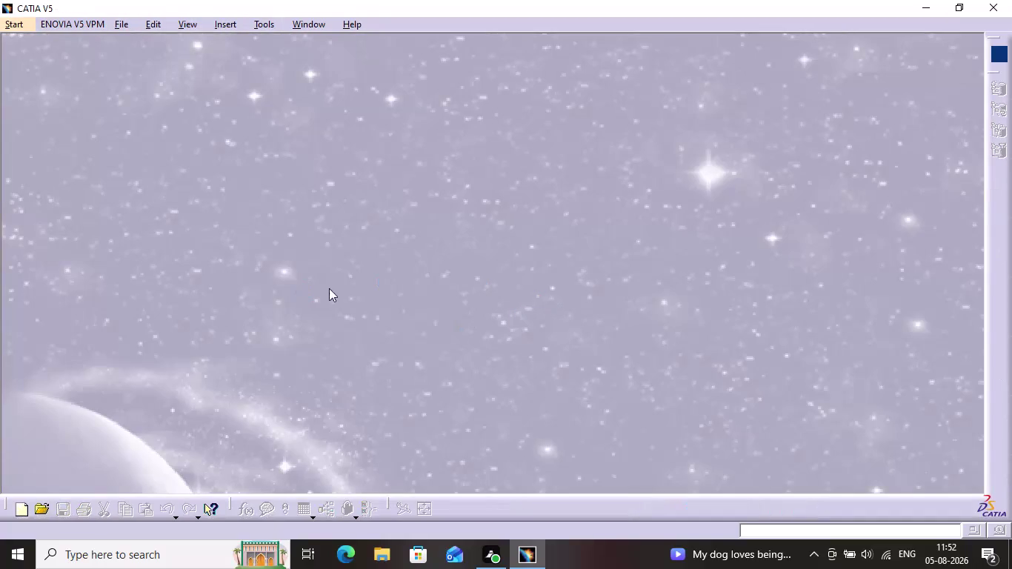
Create a new Part Design document, keeping the default name Part1.
click(13, 18)
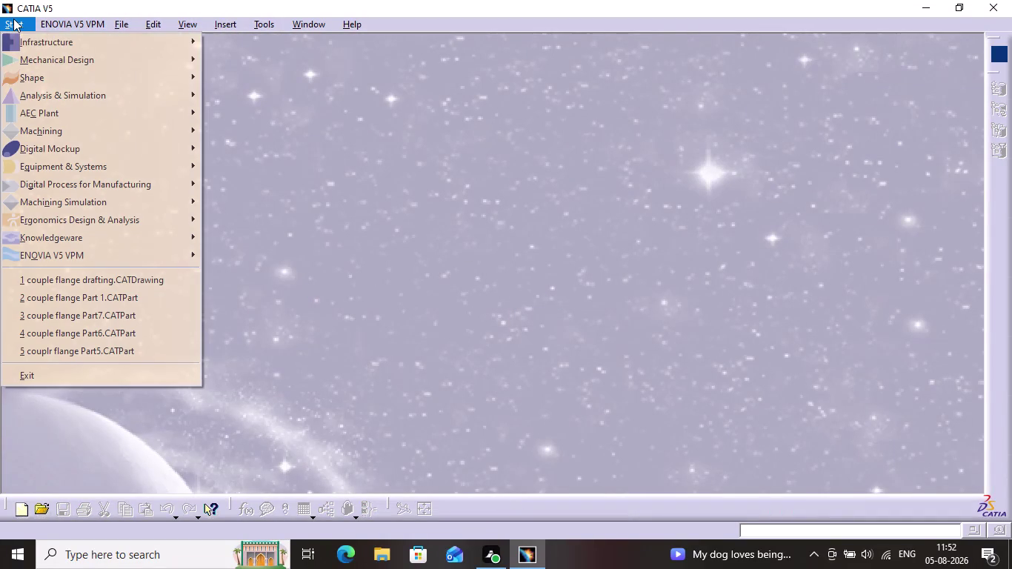
click(57, 59)
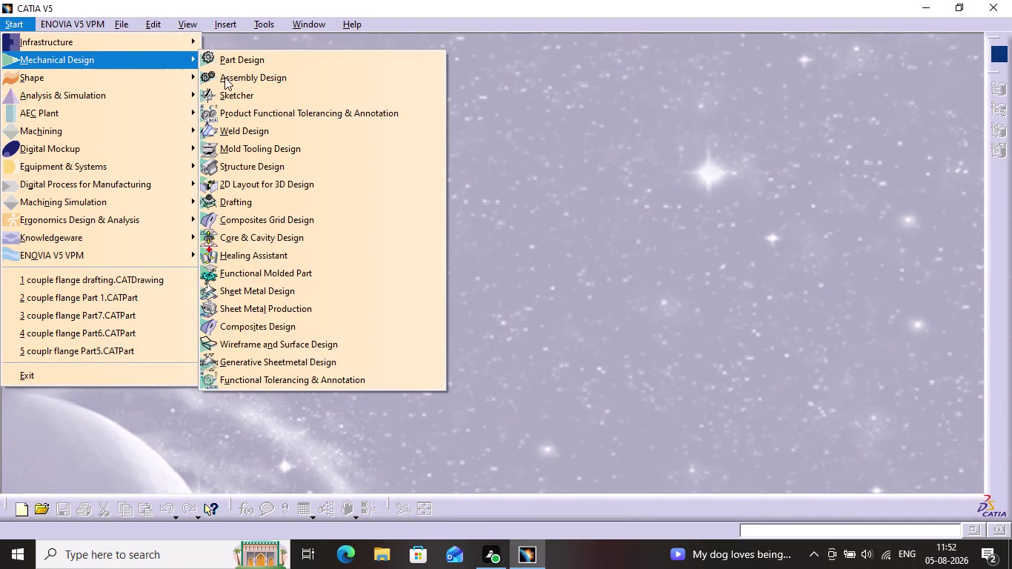
click(235, 64)
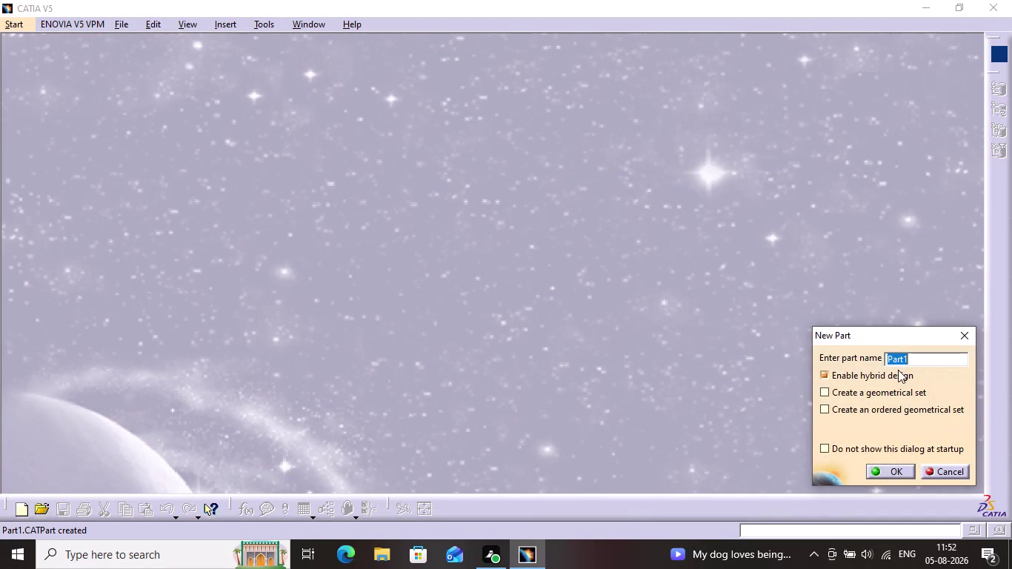
click(875, 469)
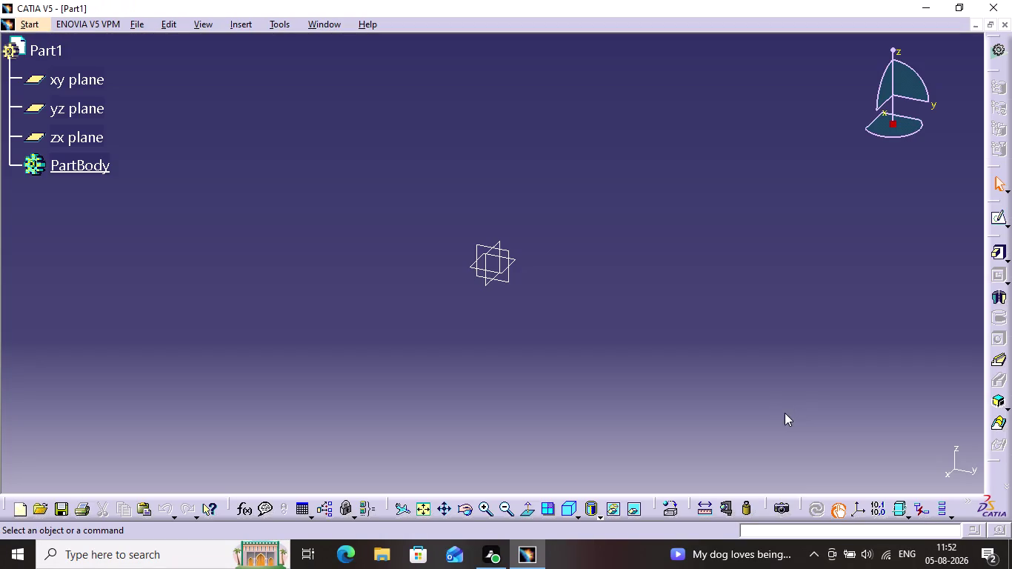
Select the xy plane in the tree and start a sketch on it.
click(54, 77)
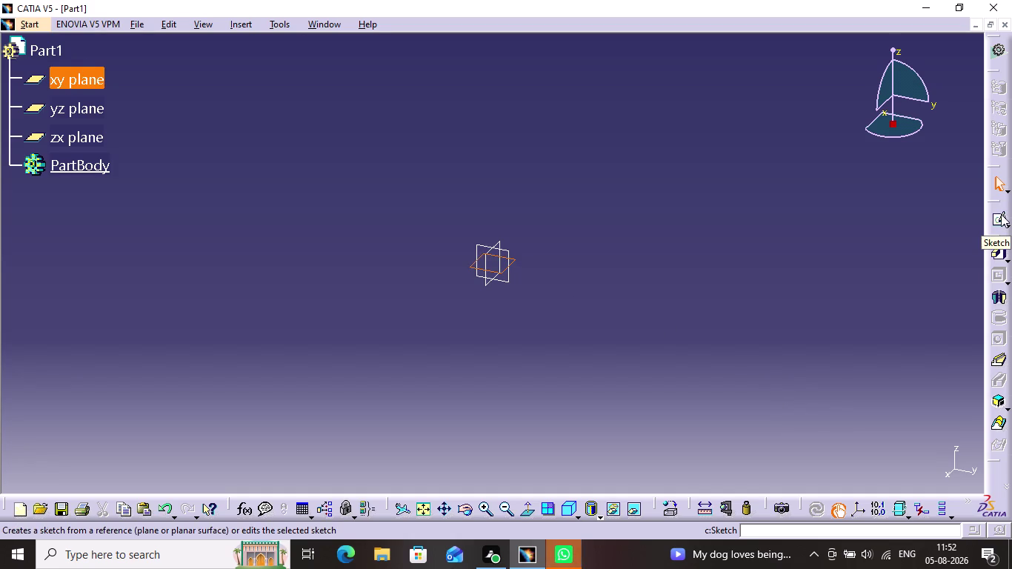
click(1001, 215)
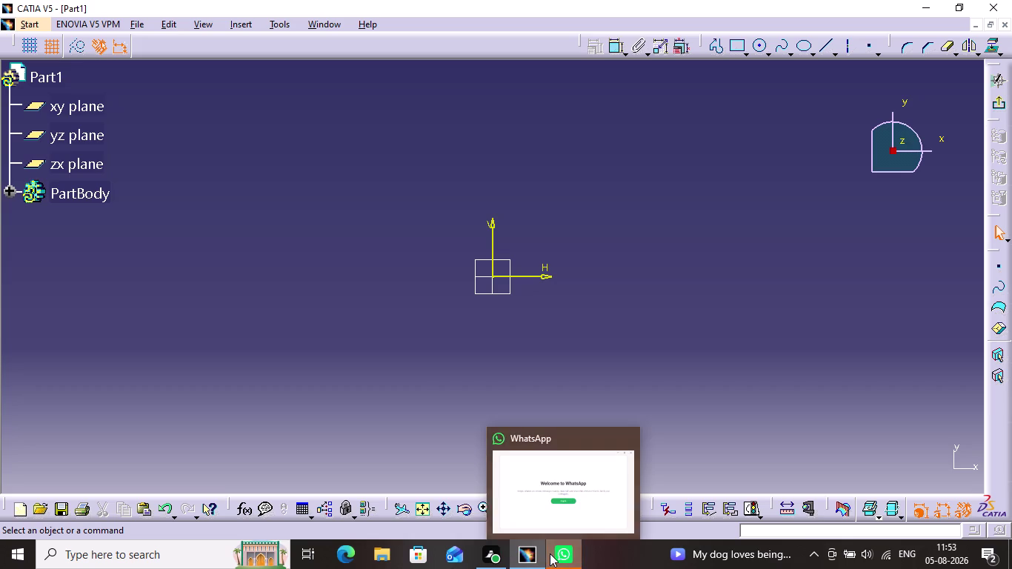
click(634, 431)
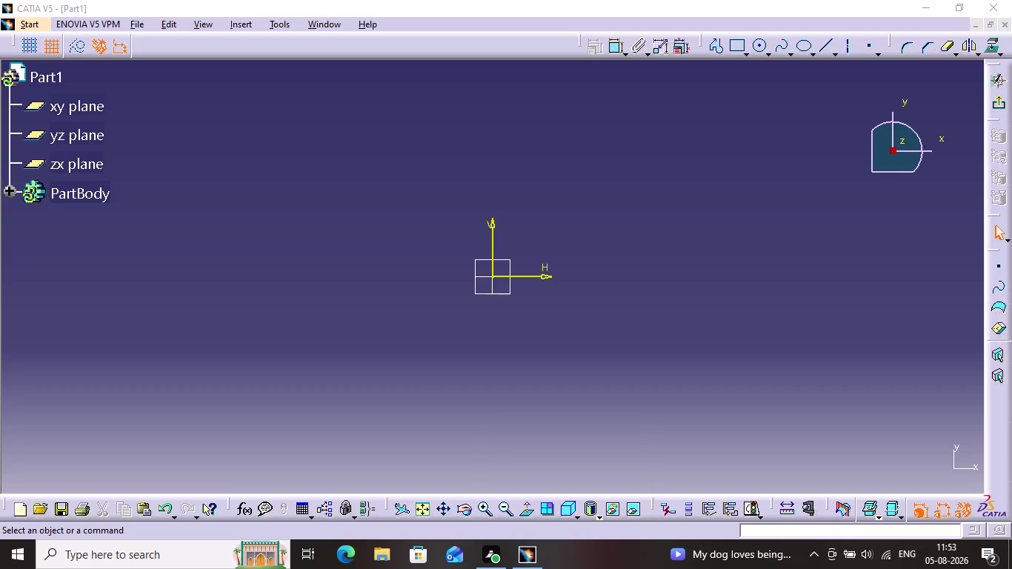
click(745, 57)
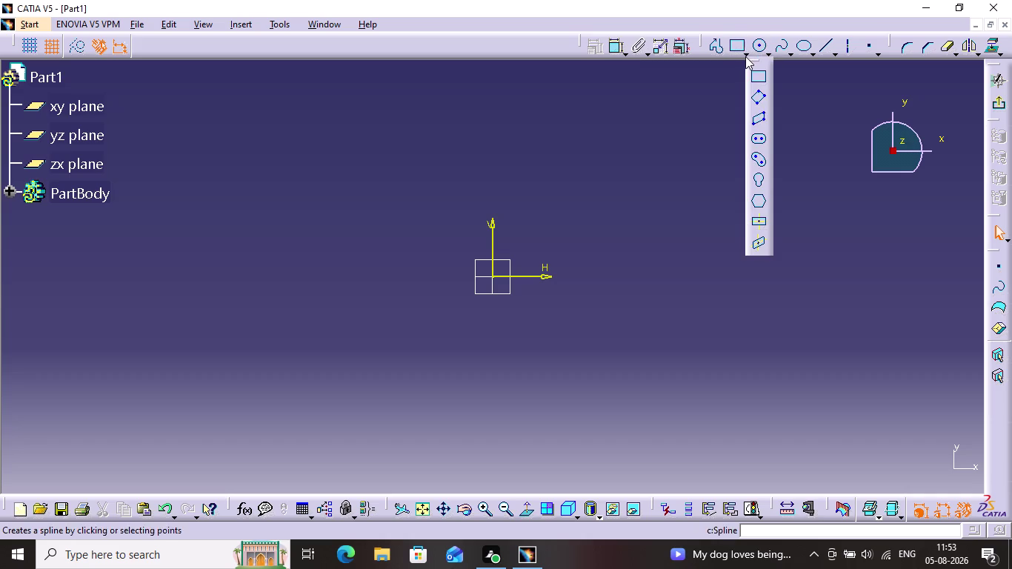
Sketch an elongated hole with both centres on the H axis and a 40 mm radius.
click(763, 142)
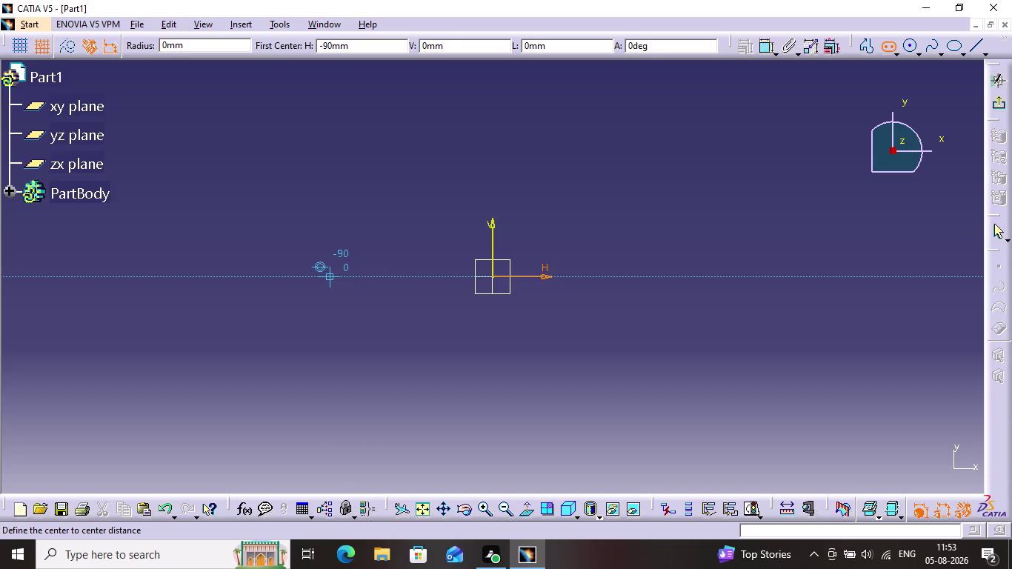
click(356, 275)
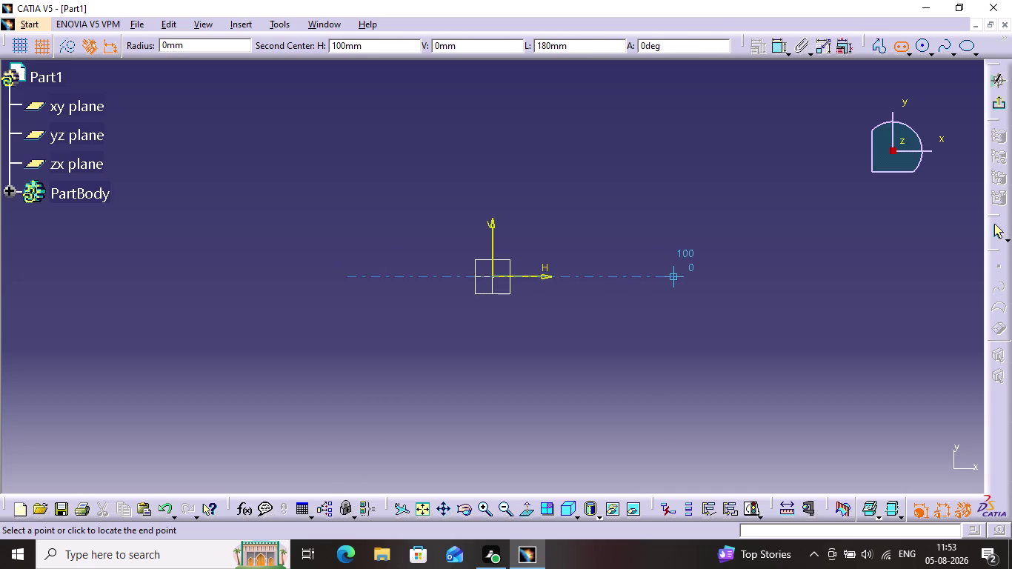
click(664, 271)
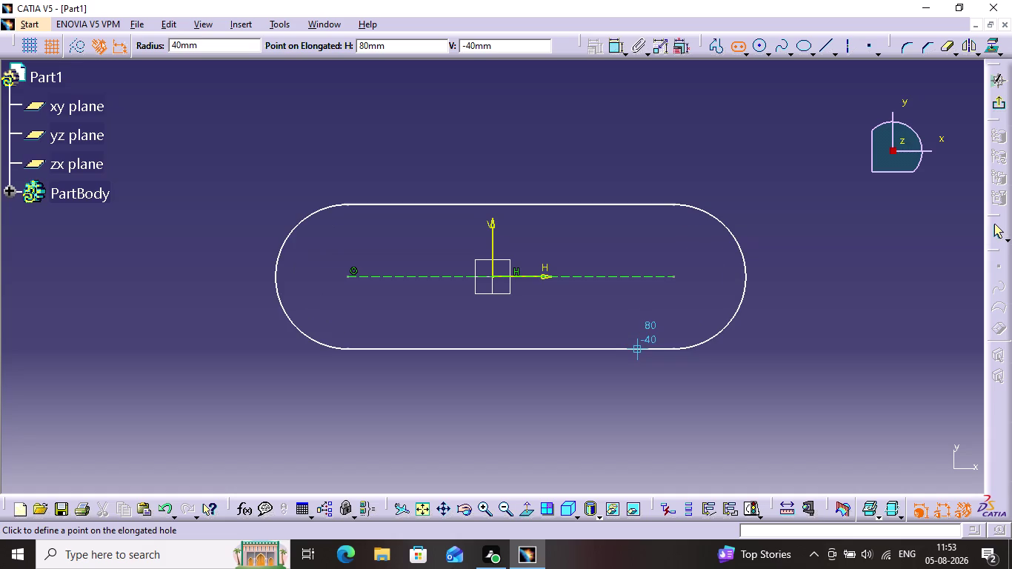
click(641, 341)
click(801, 332)
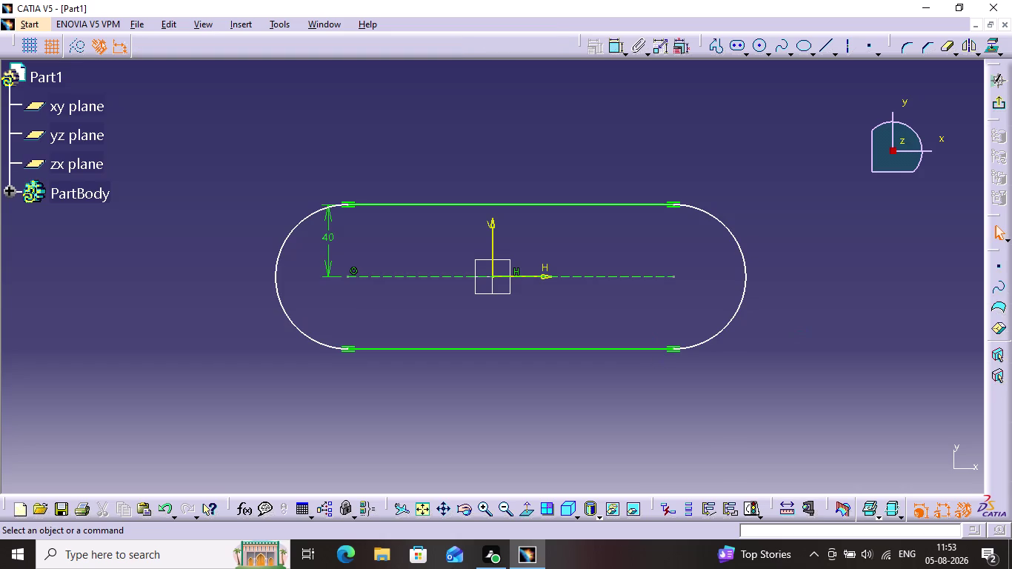
click(685, 299)
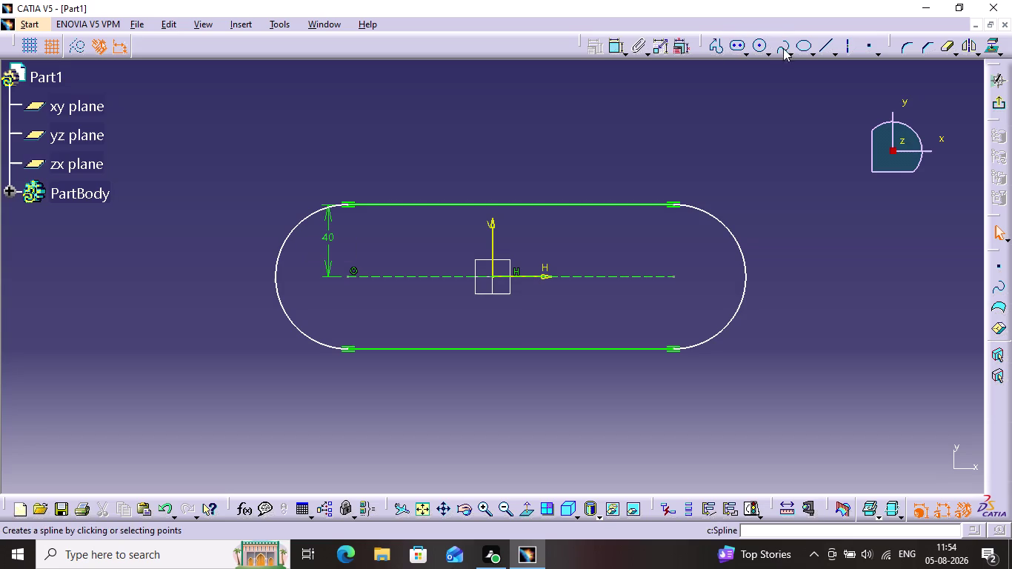
Undo the elongated hole with three Ctrl+Z presses, leaving the sketch empty.
click(744, 51)
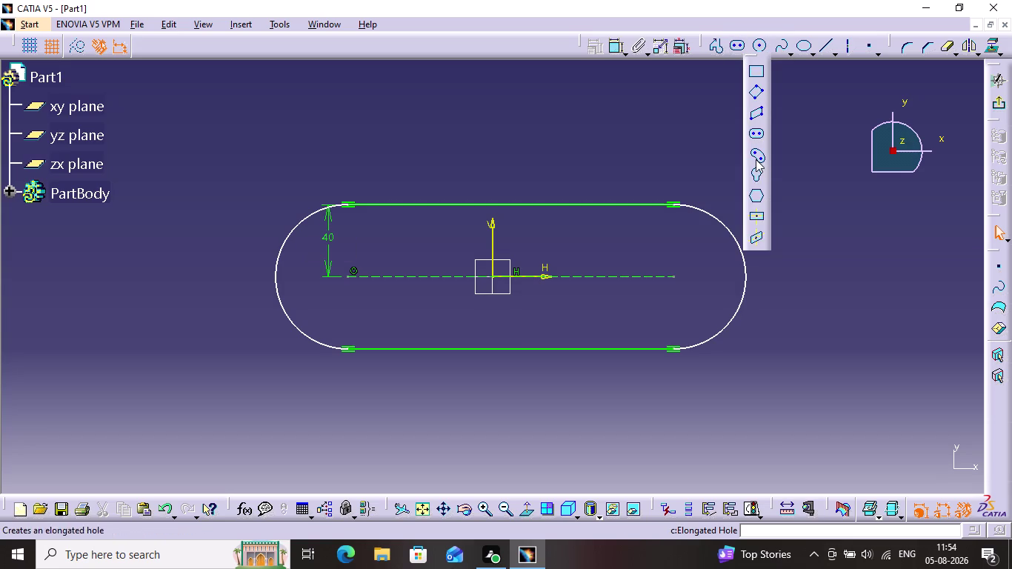
click(832, 161)
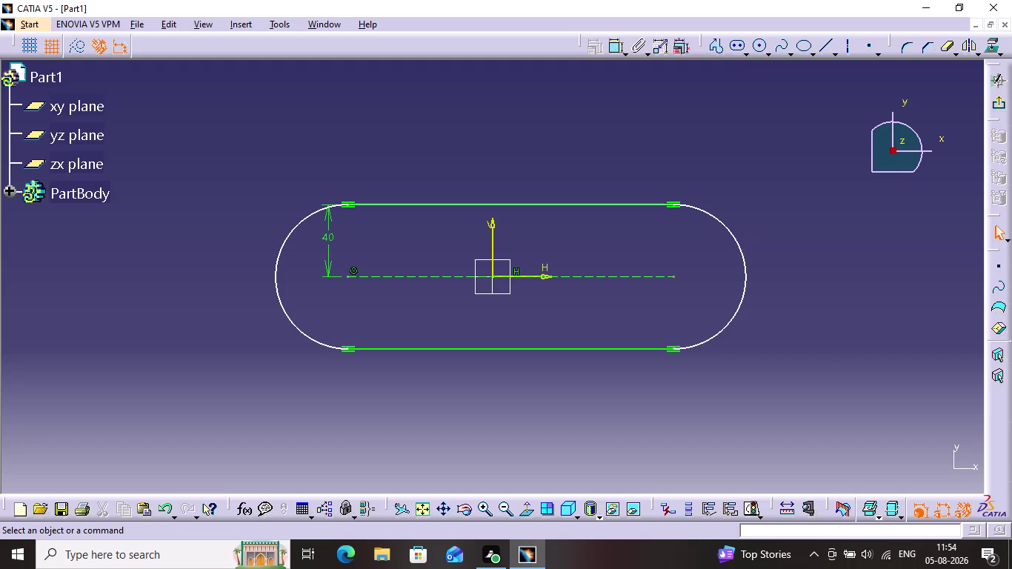
key(ctrl+z)
key(ctrl+z)
key(ctrl+z)
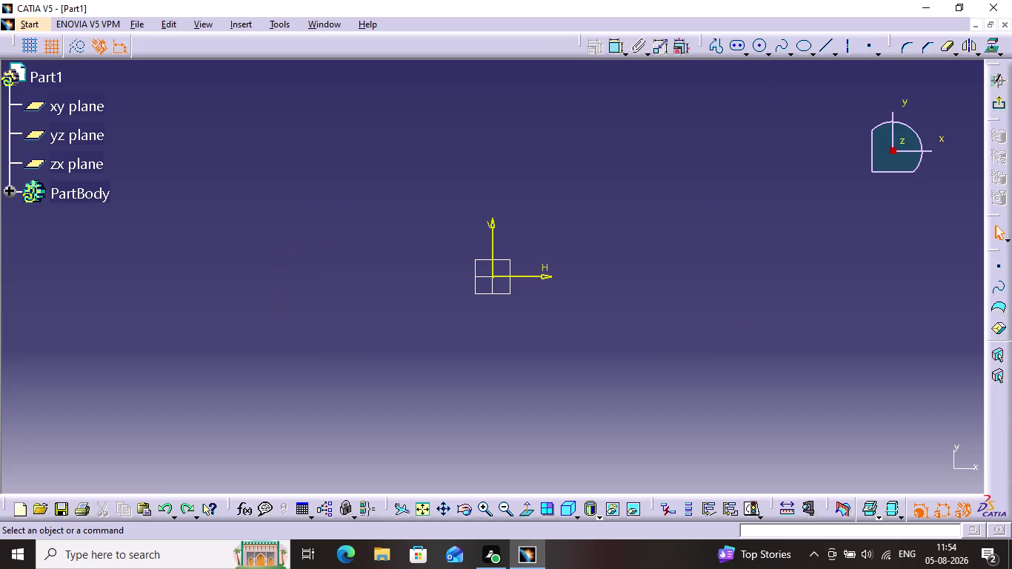
click(715, 40)
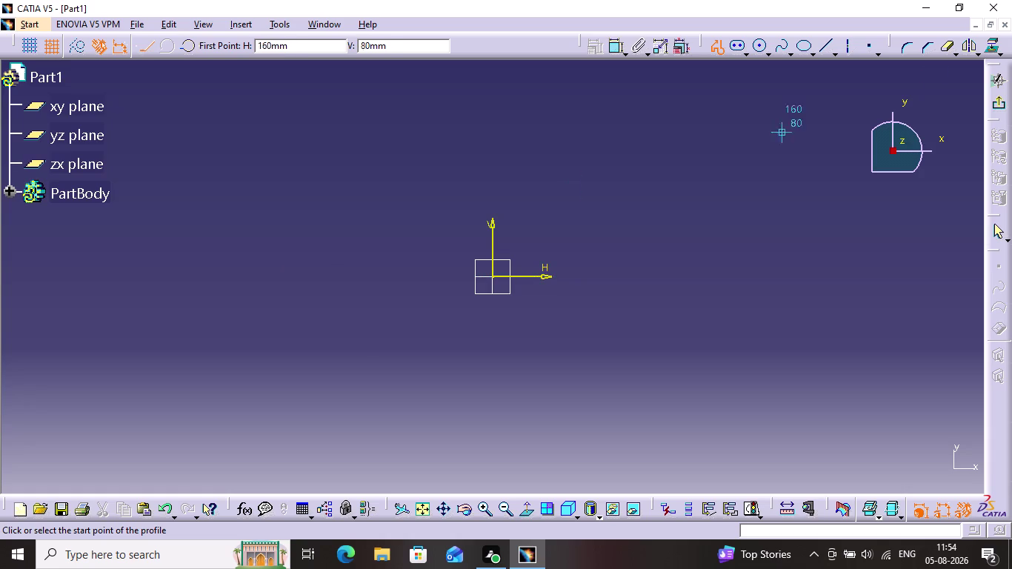
Exit the Sketcher and reopen a fresh sketch on the xy plane.
click(995, 96)
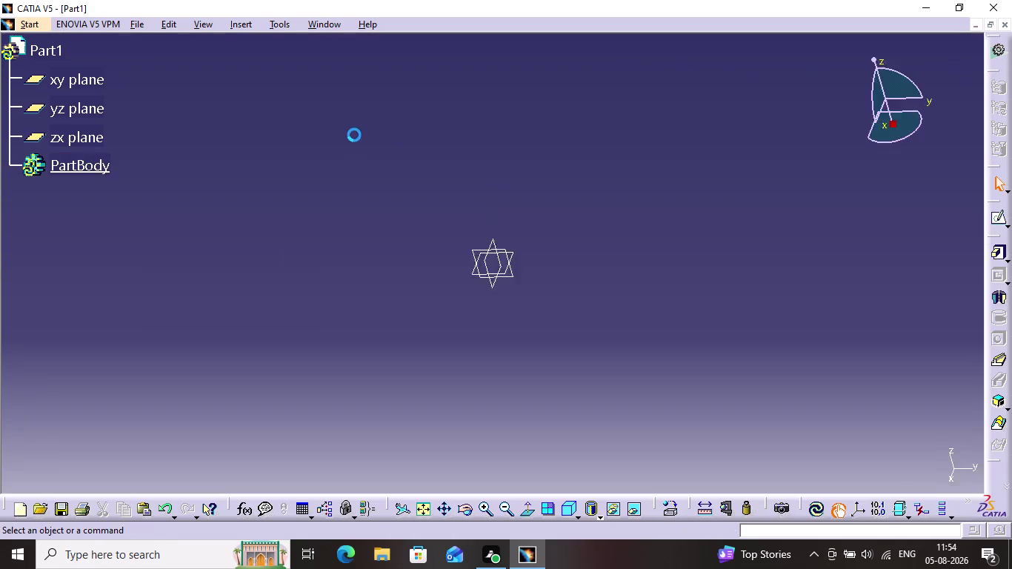
click(71, 98)
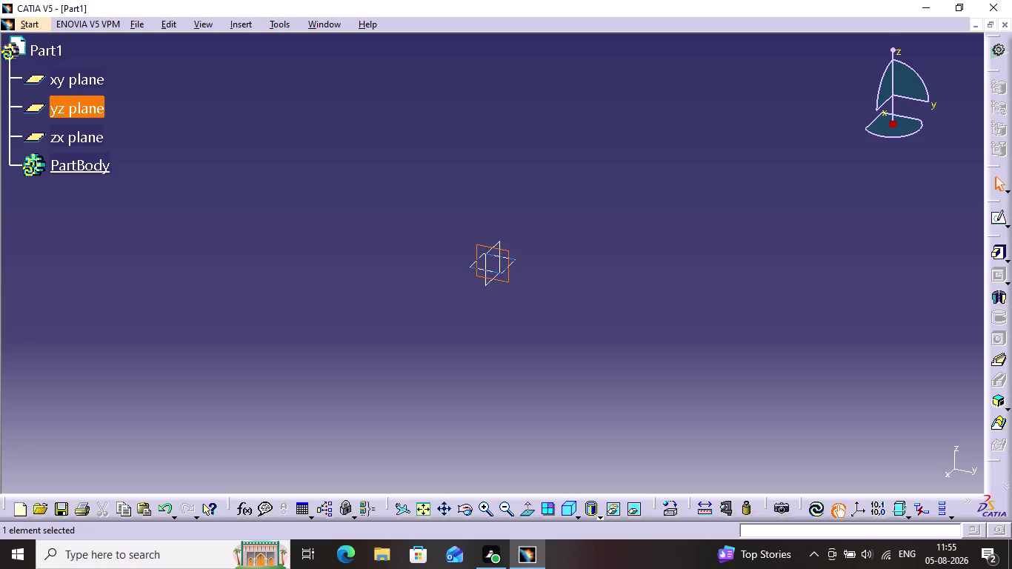
click(513, 256)
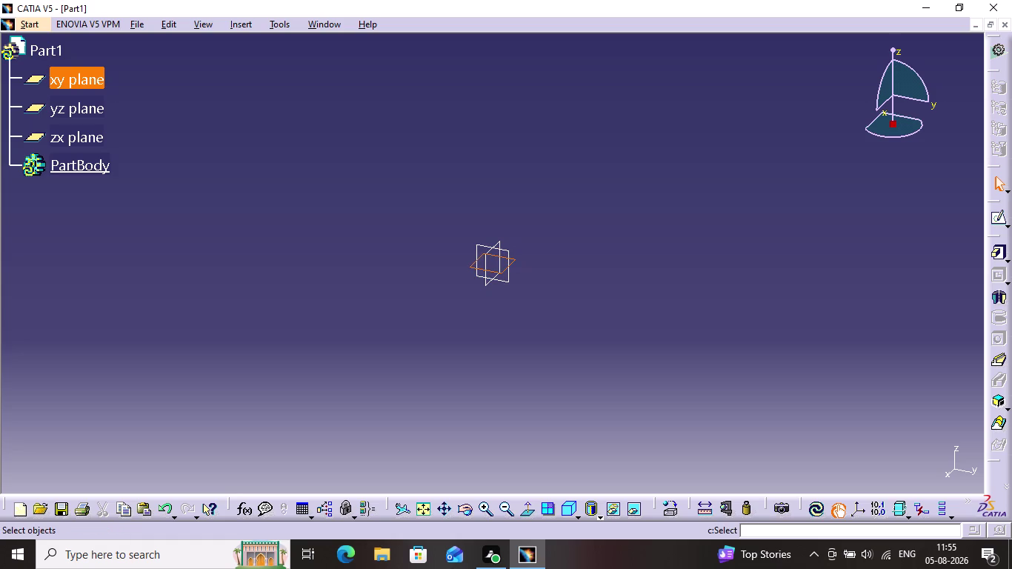
click(993, 221)
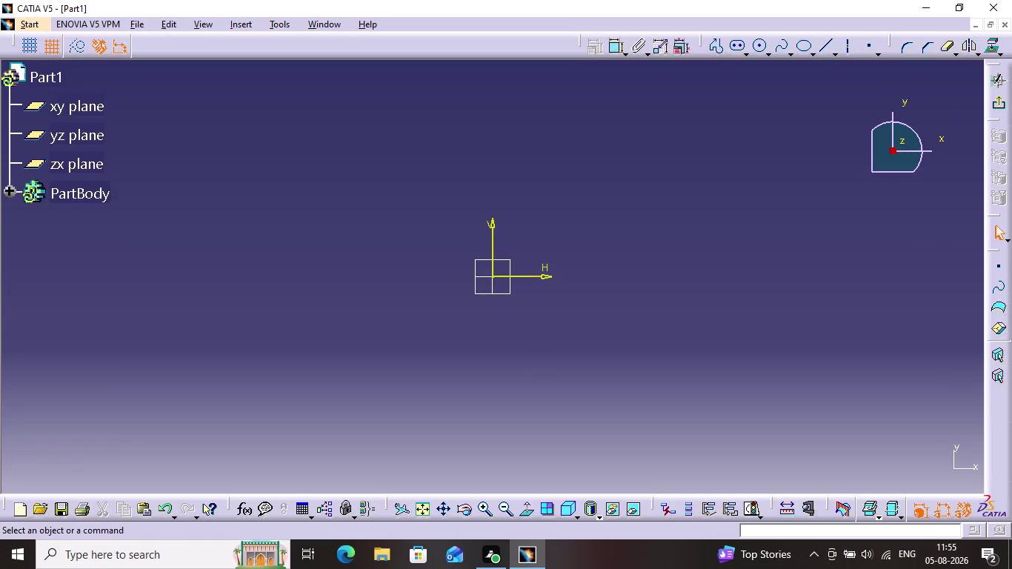
click(716, 46)
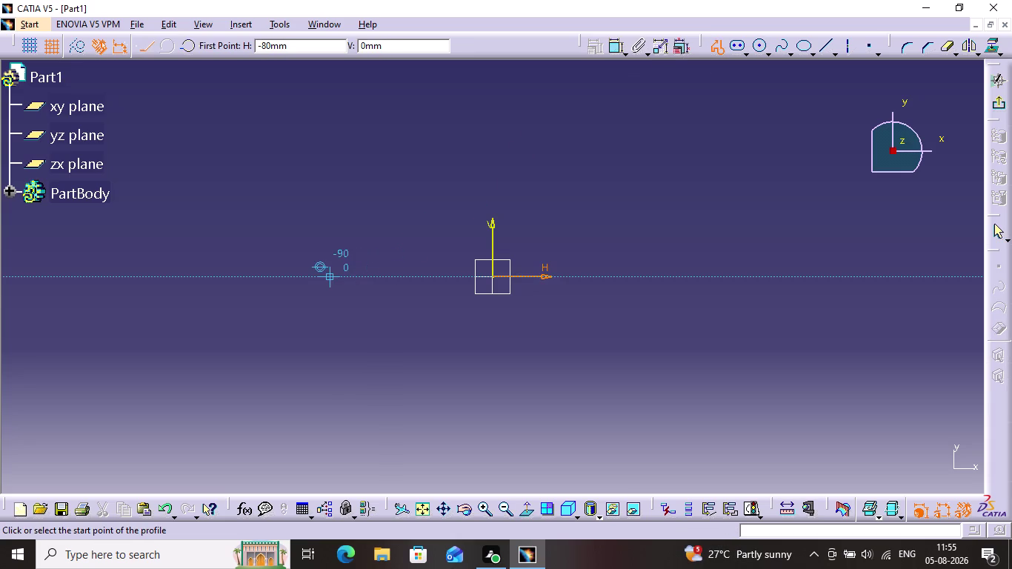
Draw a closed four-line diamond profile spanning ±90 mm horizontally and ±50 mm vertically.
click(340, 277)
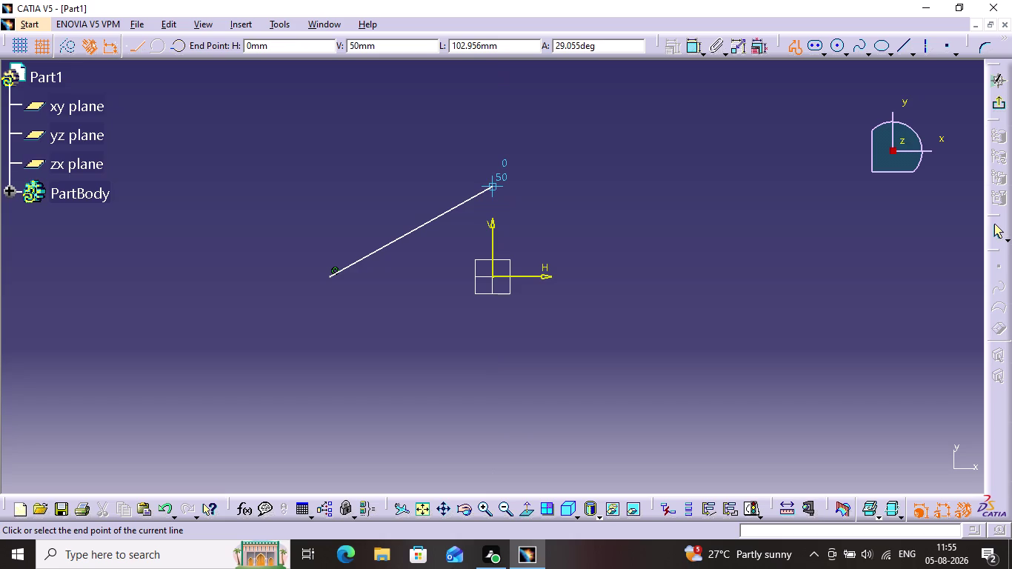
click(498, 191)
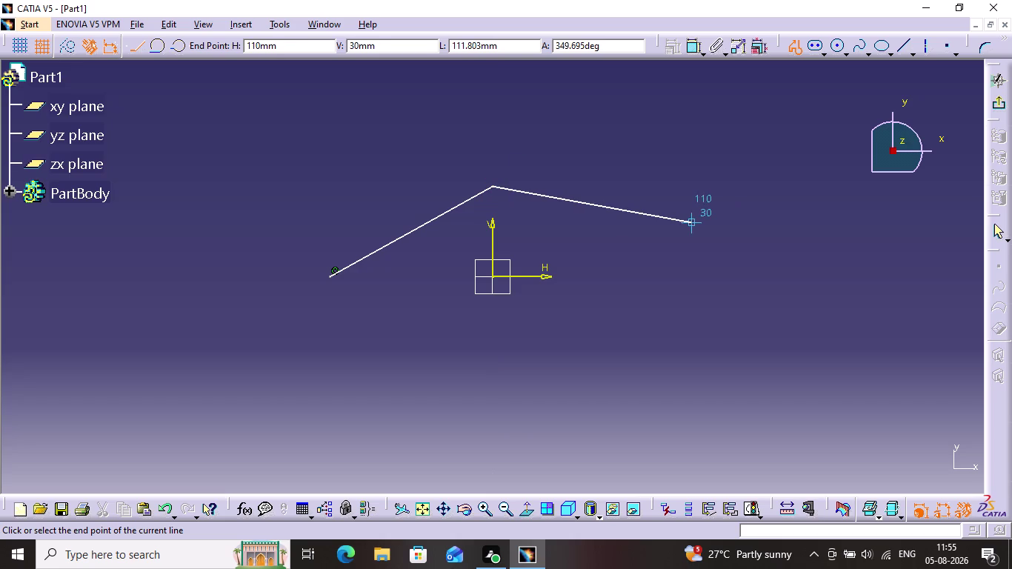
click(672, 274)
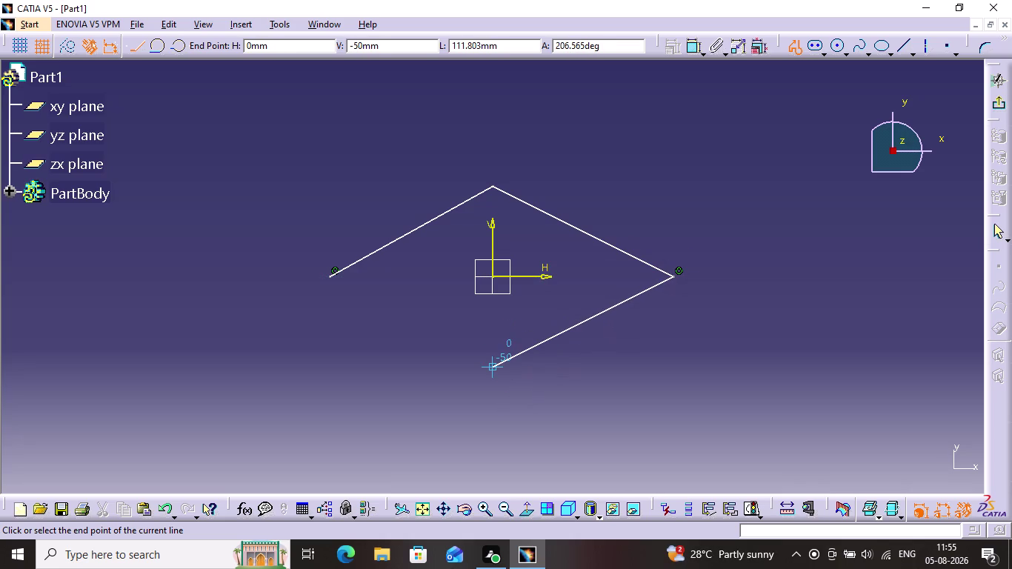
click(494, 368)
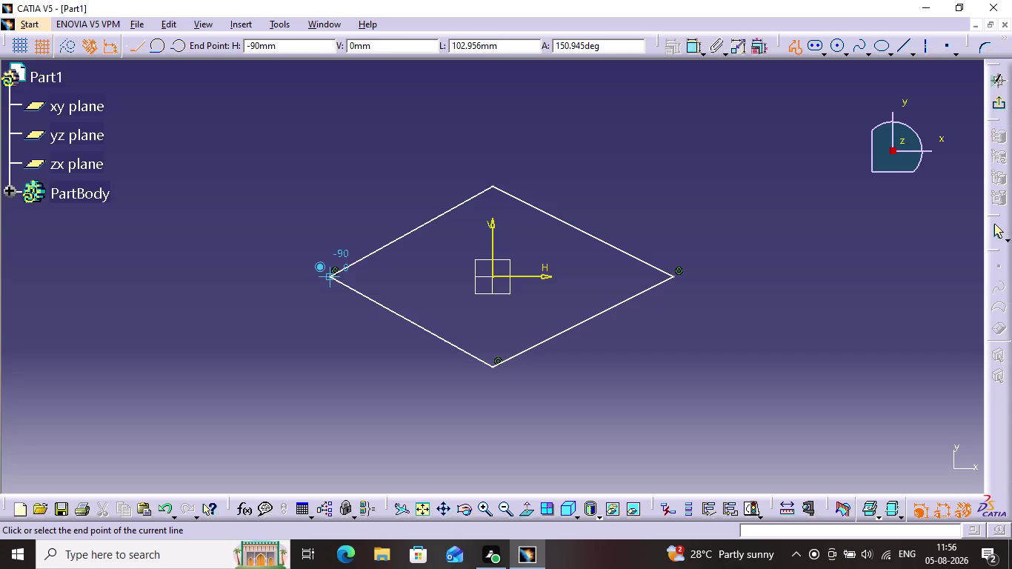
click(331, 272)
click(625, 341)
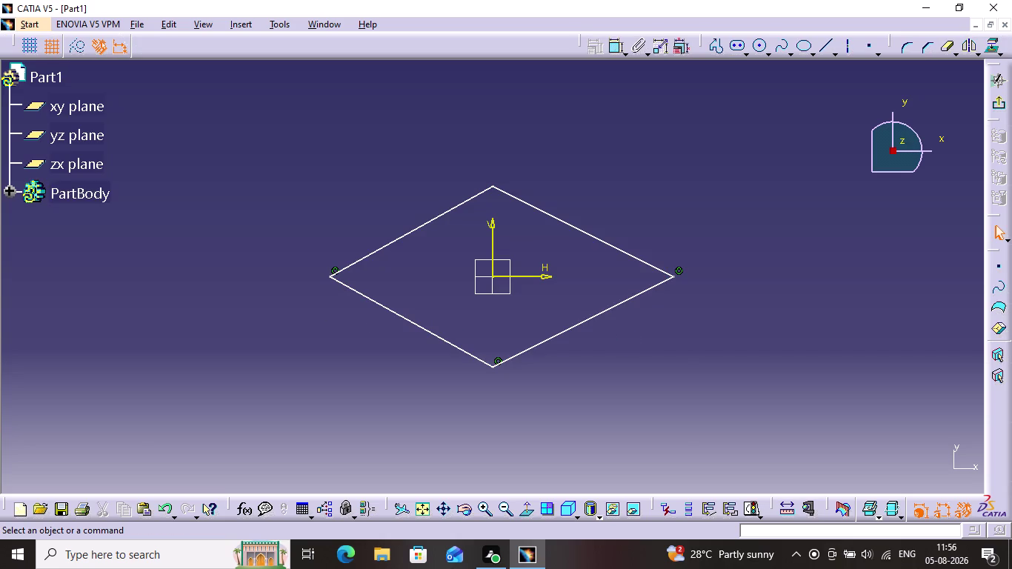
click(449, 342)
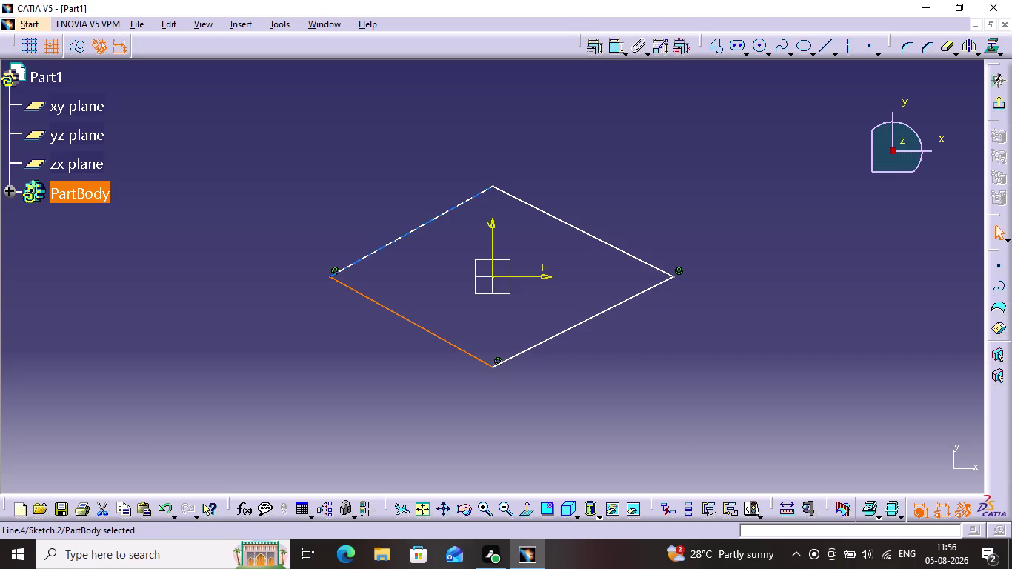
Constrain the two left diamond edges to be symmetric.
click(447, 213)
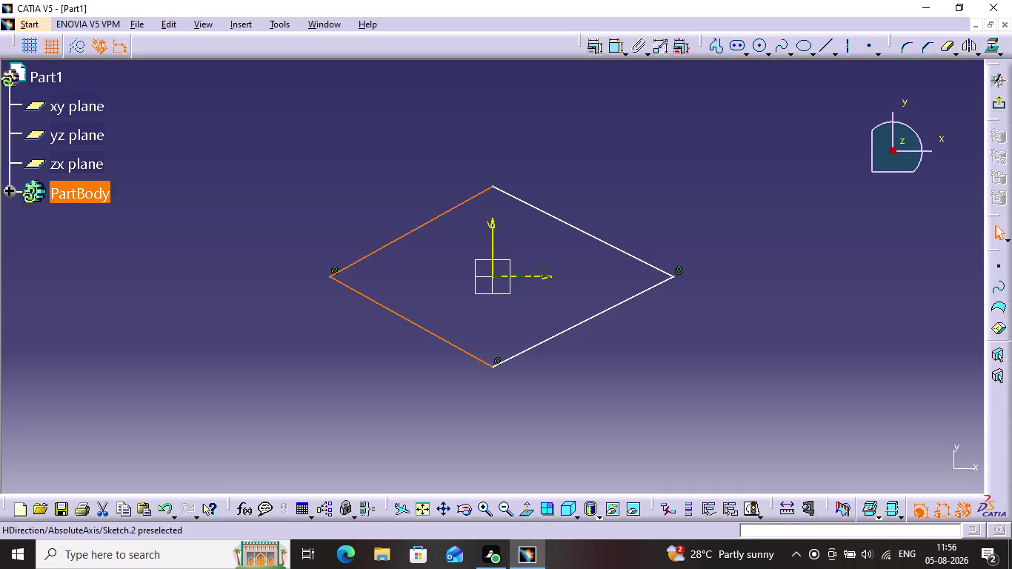
click(526, 275)
click(600, 53)
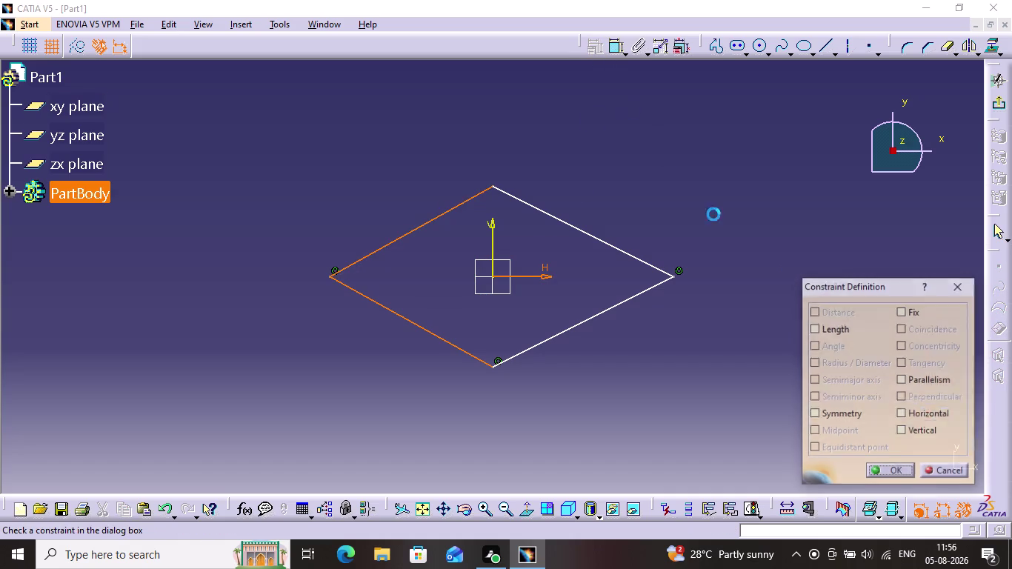
click(829, 419)
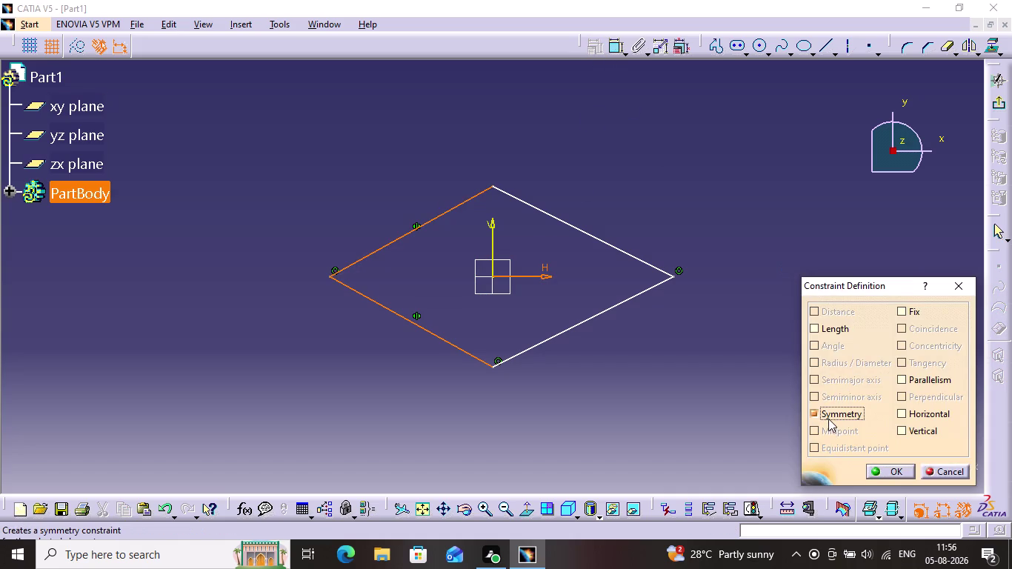
click(895, 473)
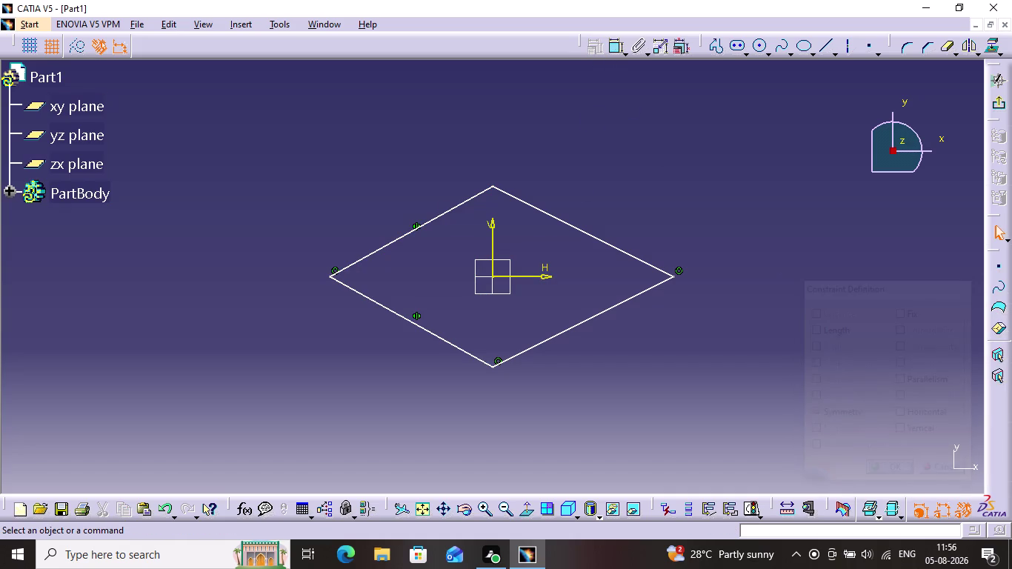
Constrain the two right diamond edges symmetric about the vertical axis.
click(612, 306)
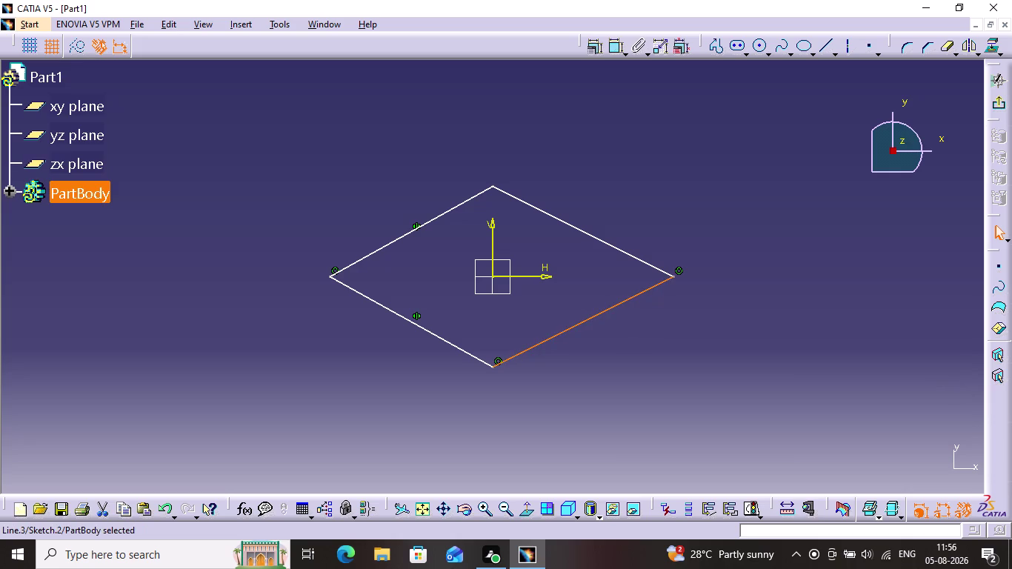
click(617, 247)
click(547, 272)
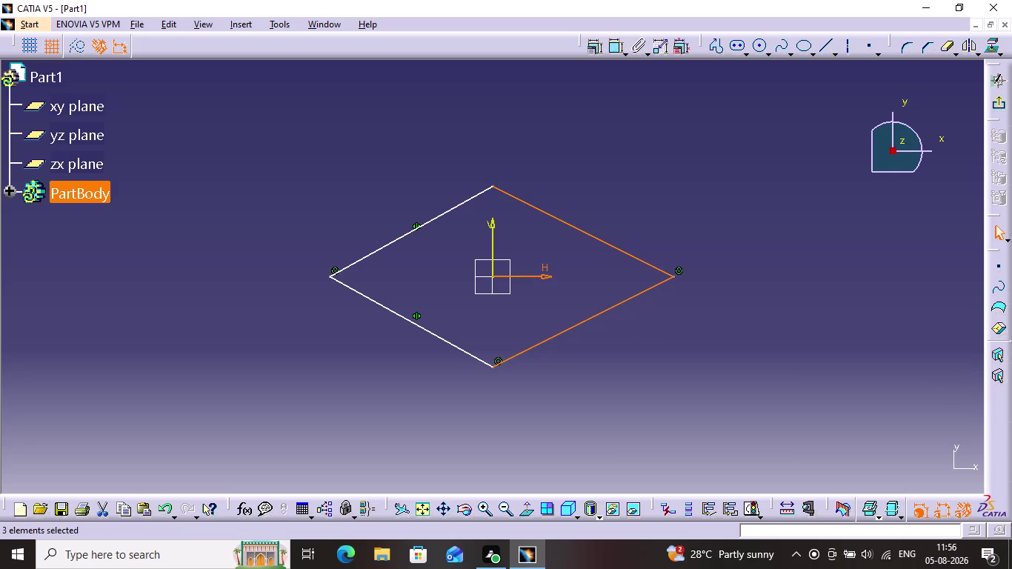
click(589, 47)
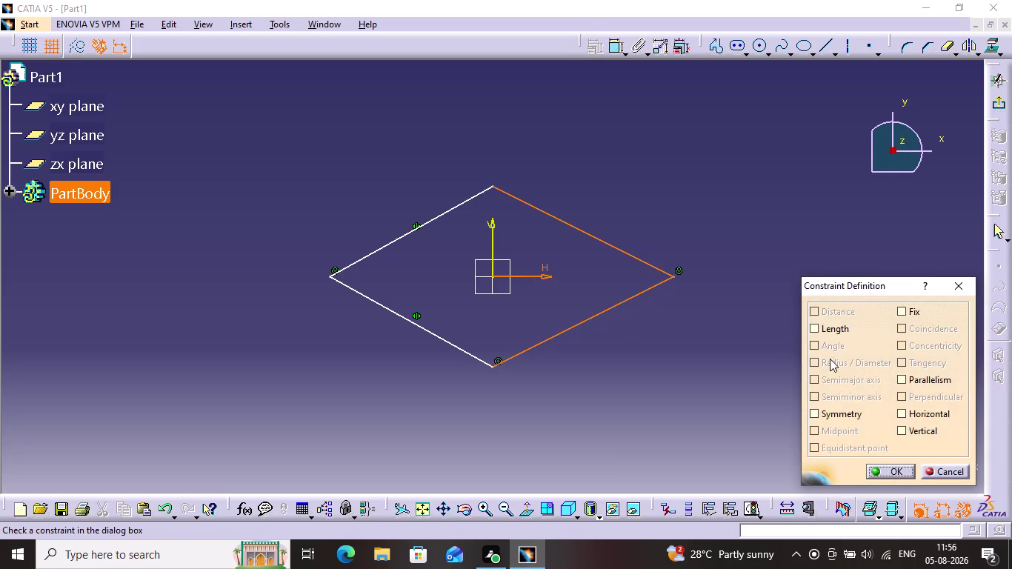
click(843, 413)
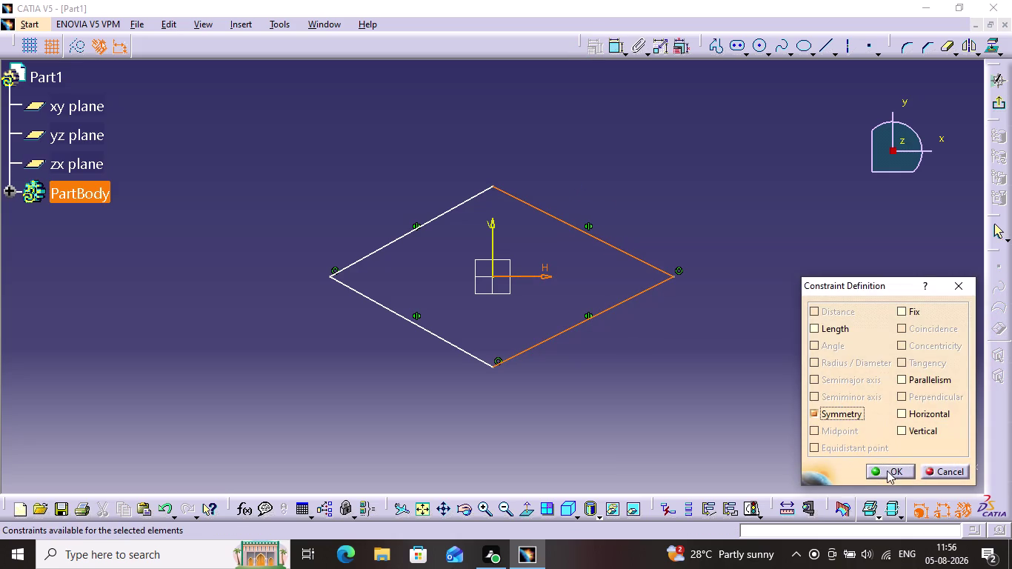
click(887, 470)
click(698, 350)
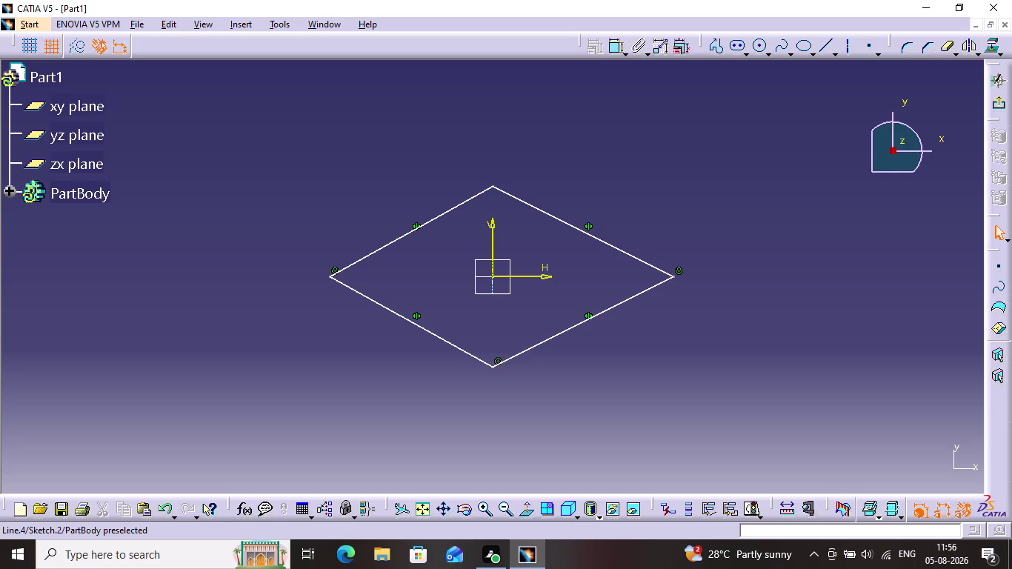
click(908, 50)
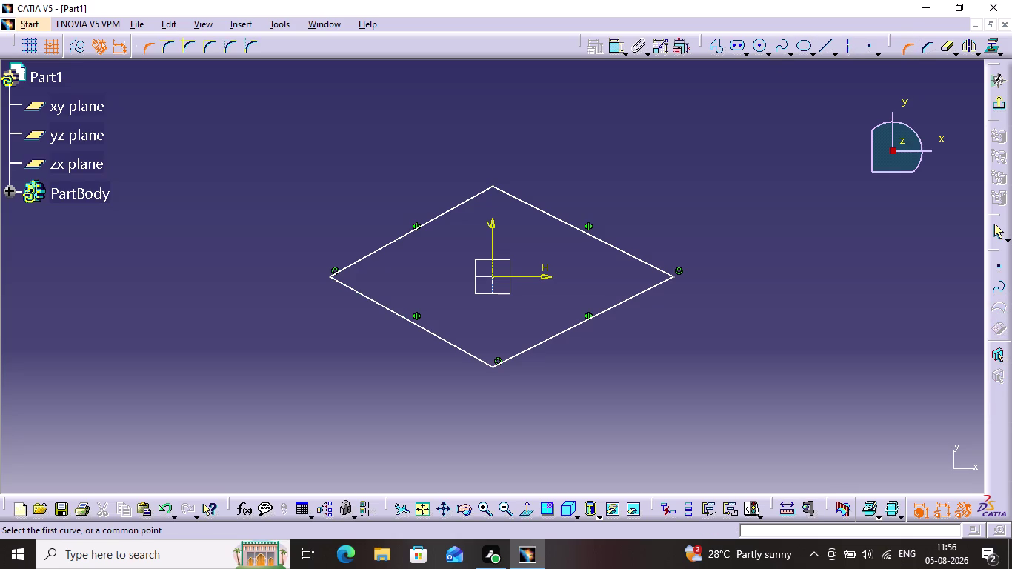
Round the left diamond corner with a 15 mm radius and move its R 15 label.
click(342, 280)
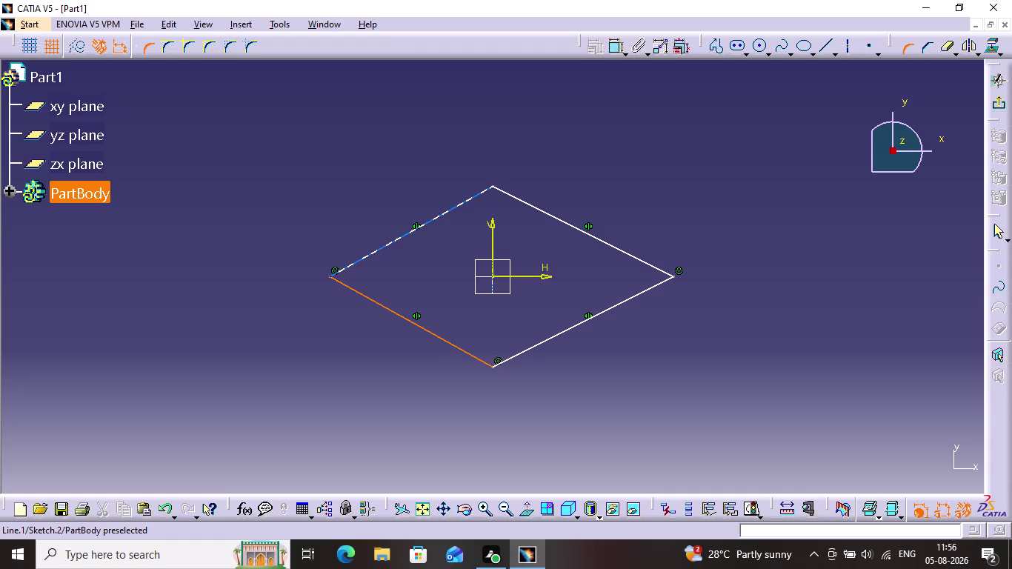
click(349, 268)
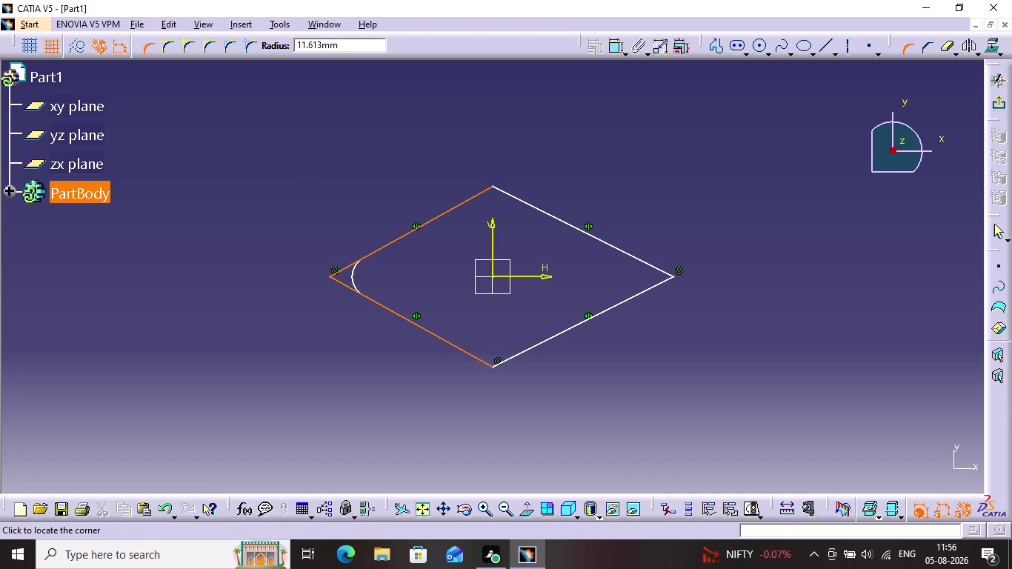
key(1)
key(5)
key(Return)
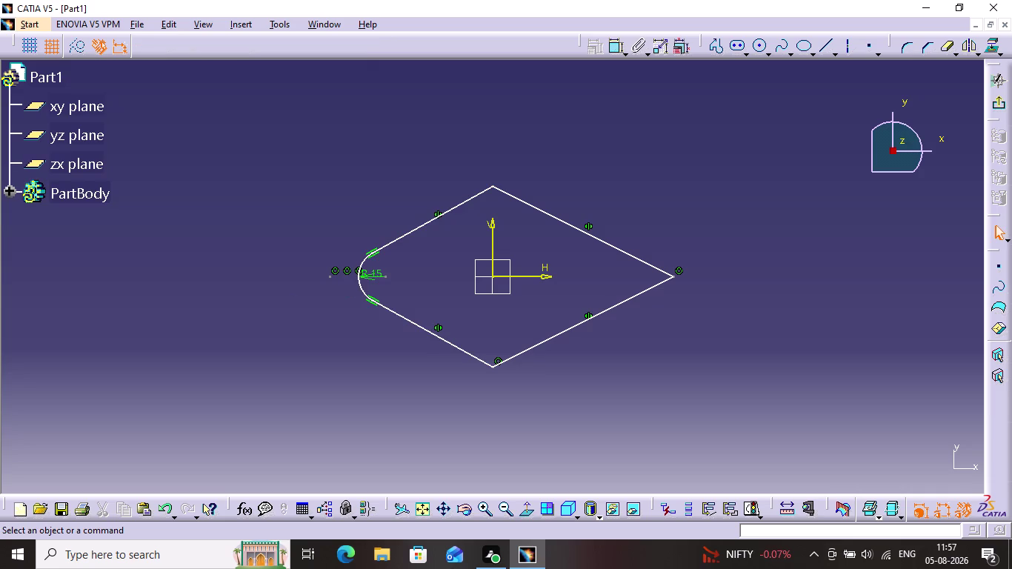
click(421, 271)
drag(368, 275, 257, 333)
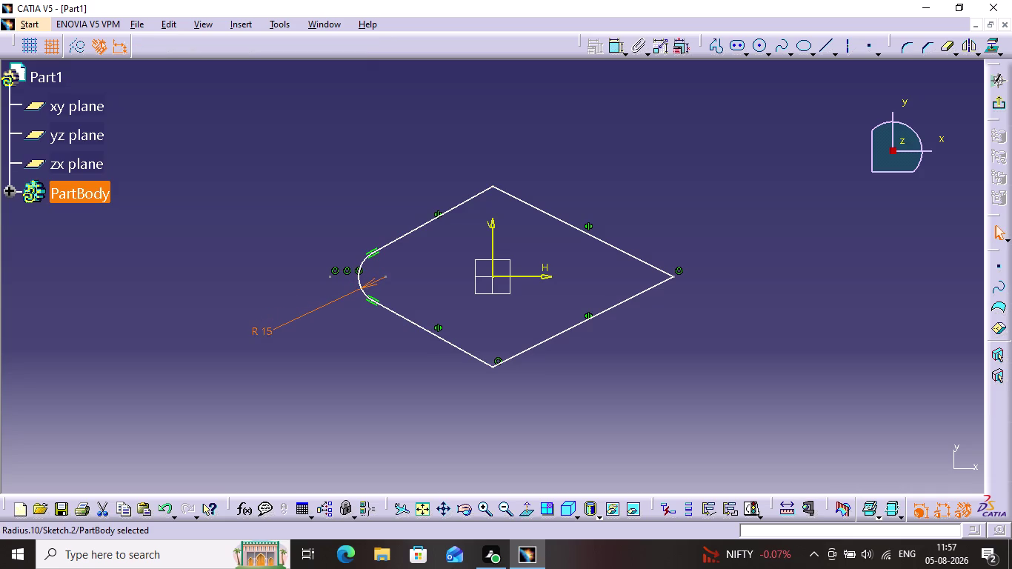
drag(257, 334, 257, 334)
click(911, 53)
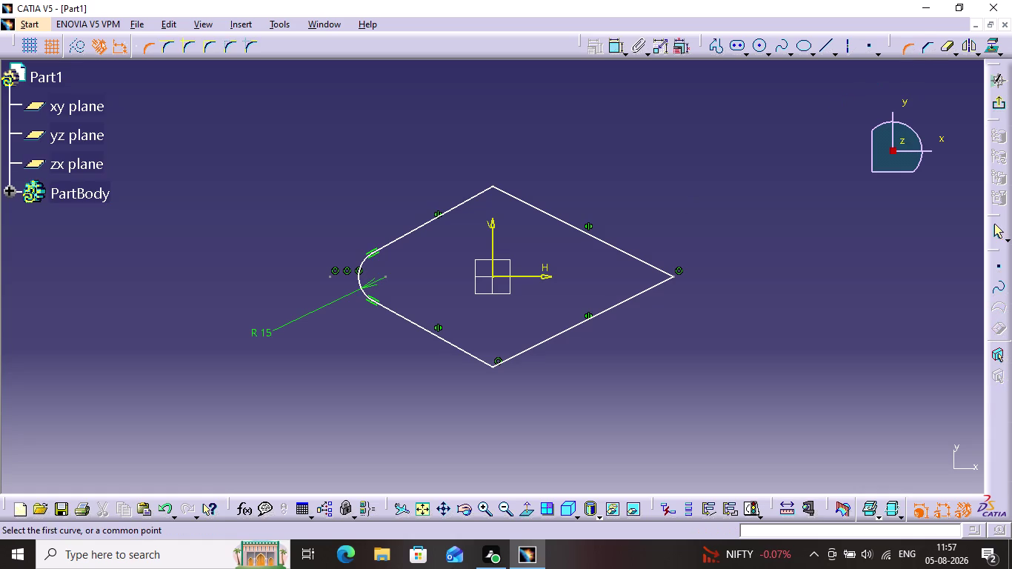
Round the top corner with a 1 mm radius.
click(480, 196)
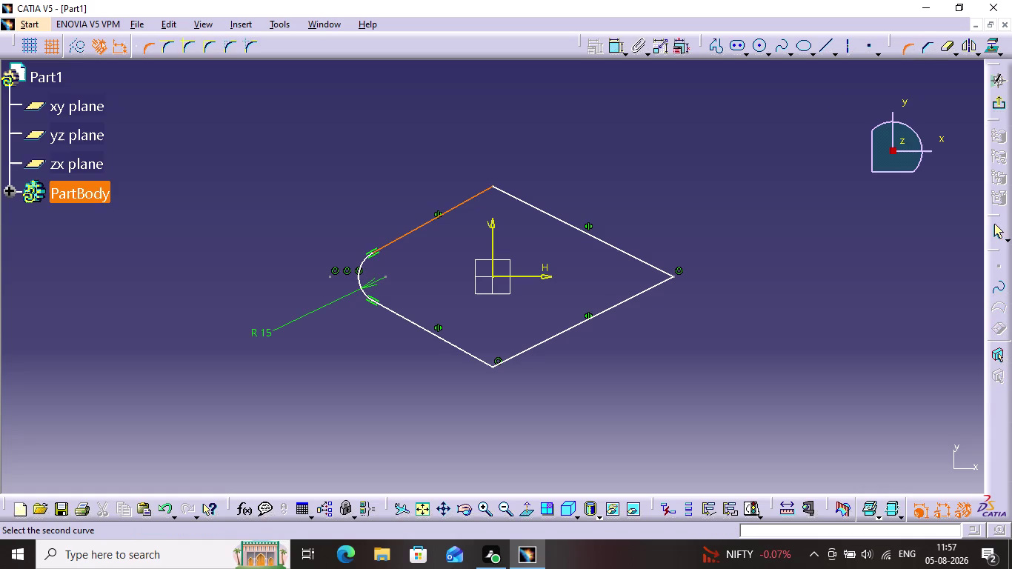
click(499, 191)
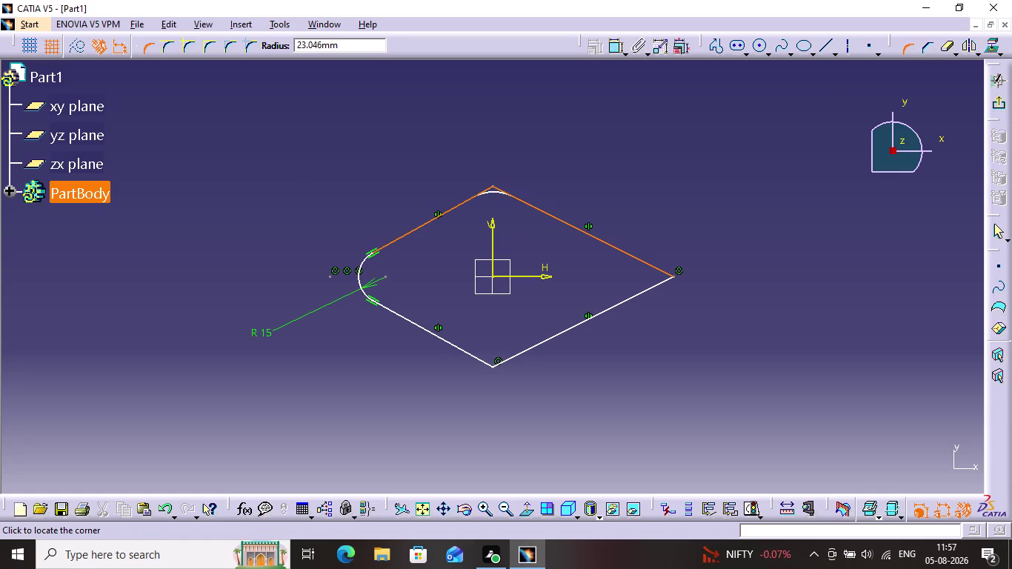
key(1)
key(Return)
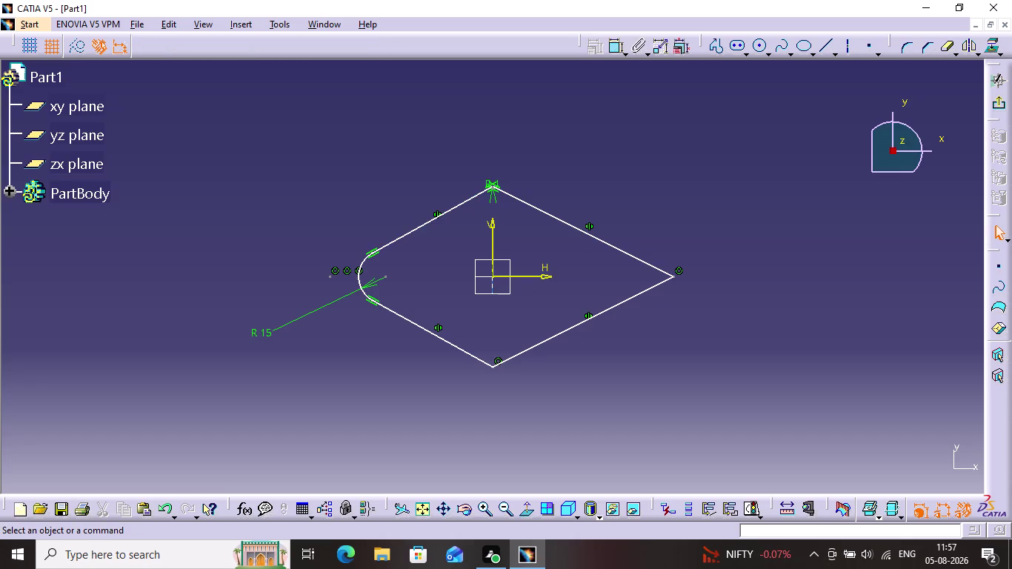
click(901, 46)
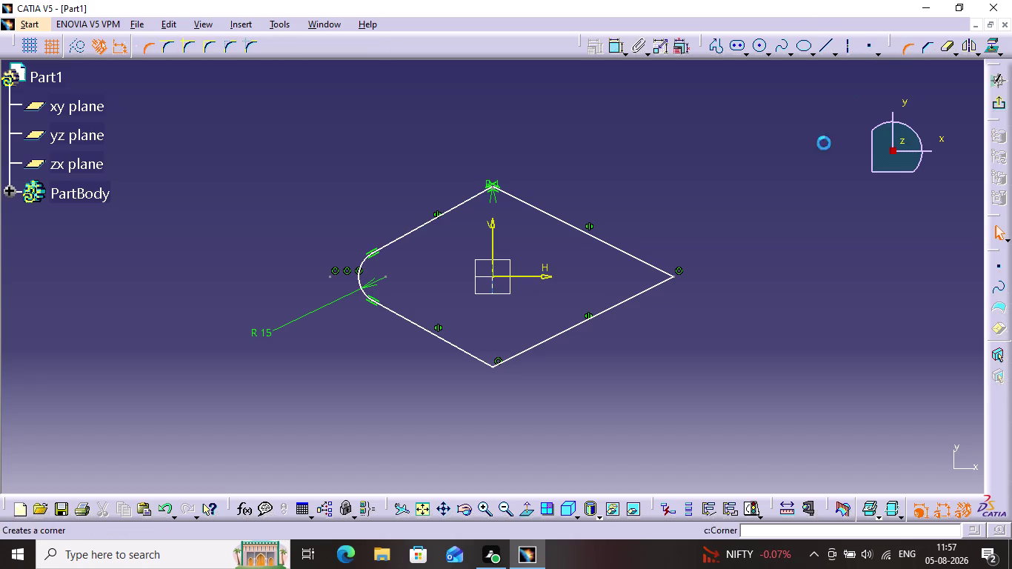
Round the bottom corner with a 5 mm radius.
click(463, 353)
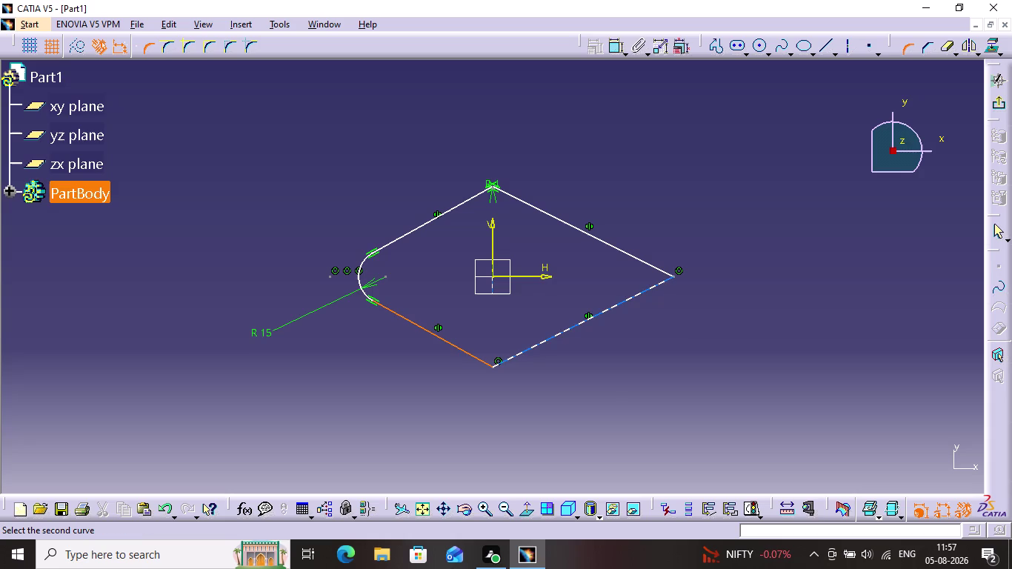
click(514, 357)
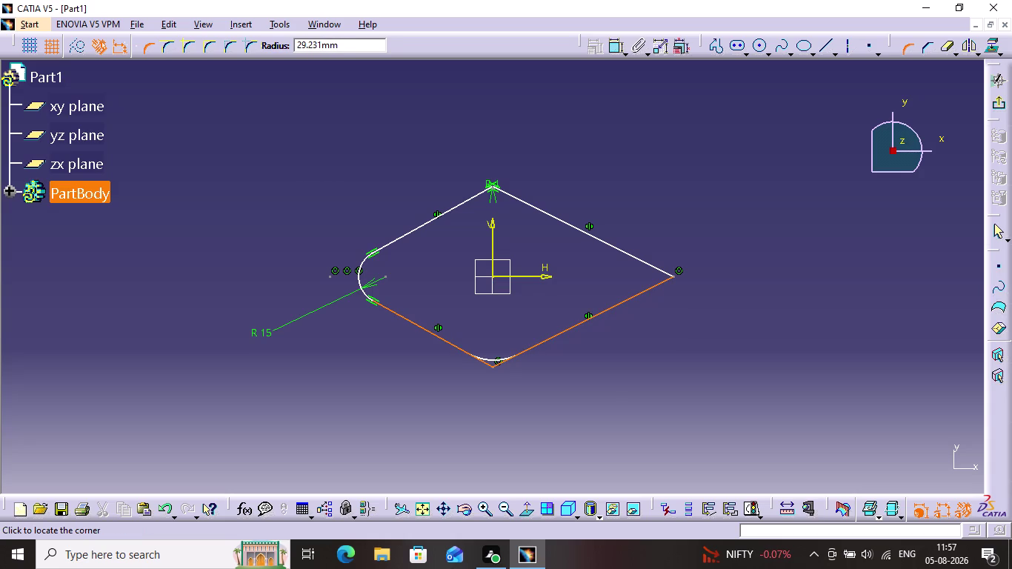
key(5)
key(Return)
click(549, 427)
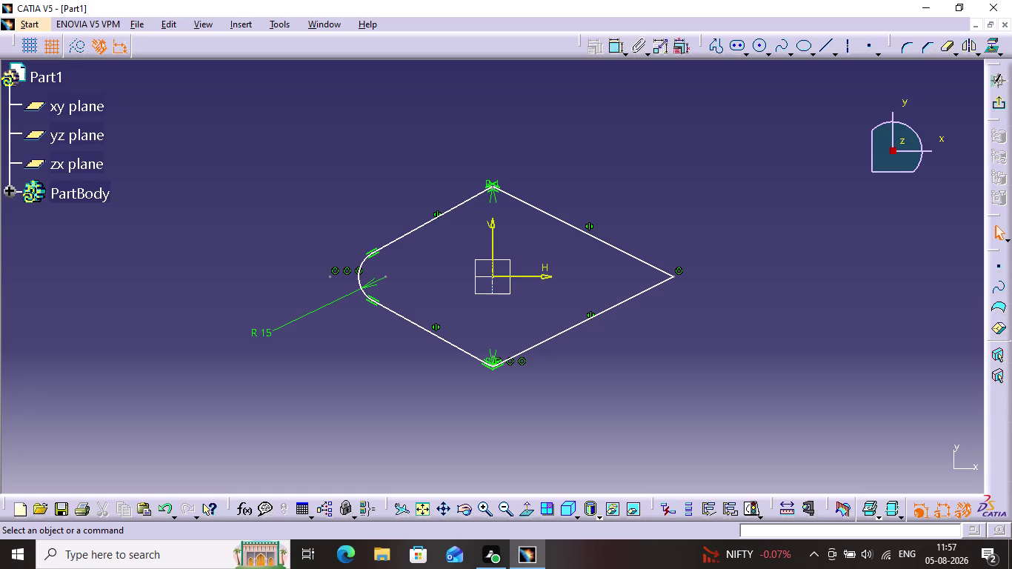
Edit the top corner radius dimension to 5 mm.
double_click(491, 185)
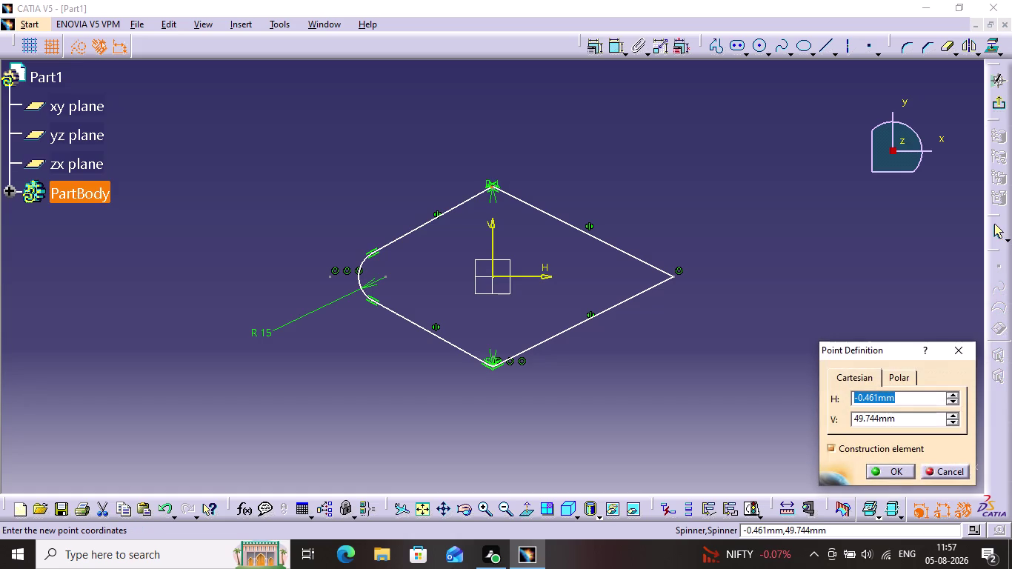
click(953, 349)
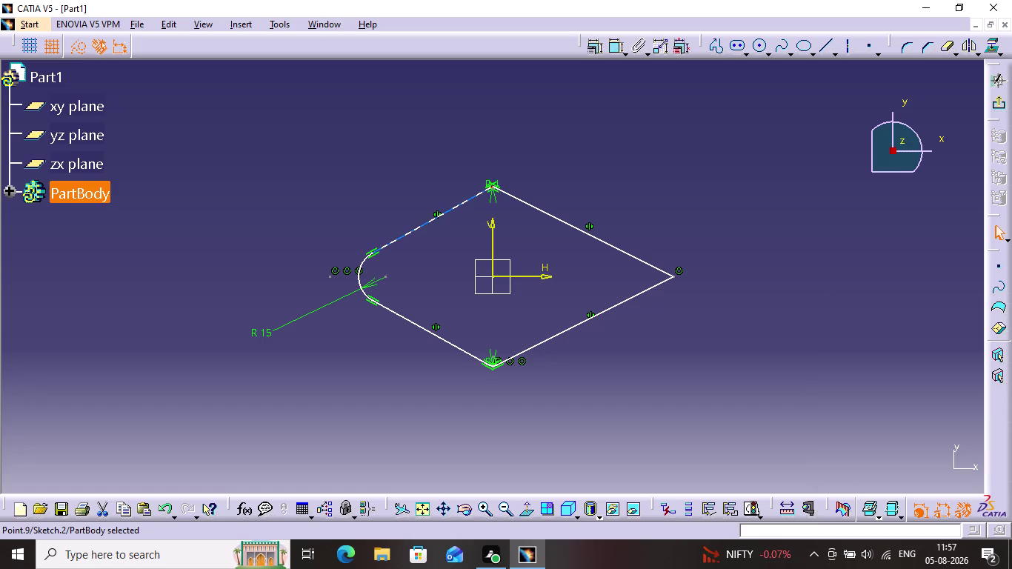
drag(495, 194, 513, 173)
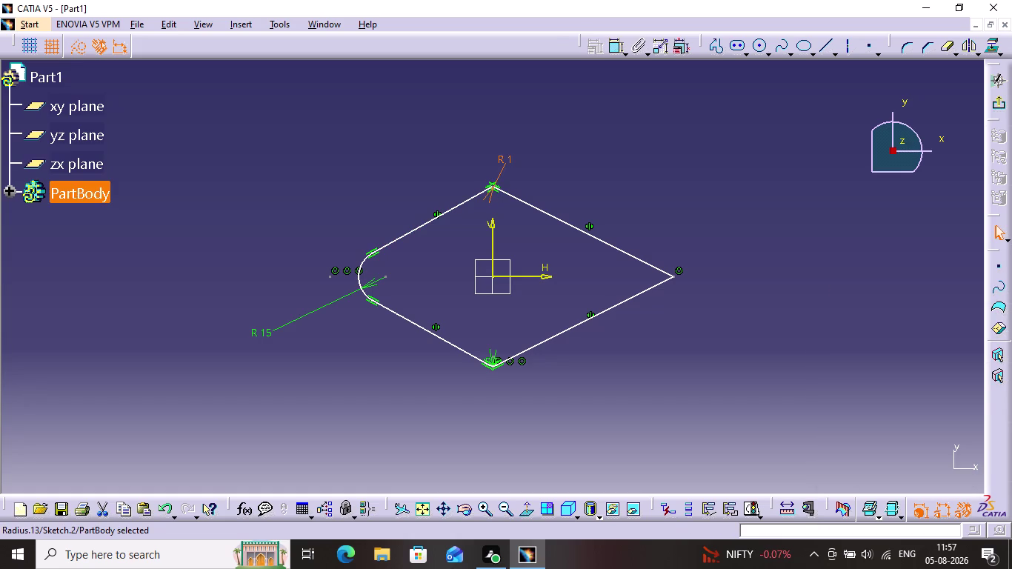
double_click(510, 161)
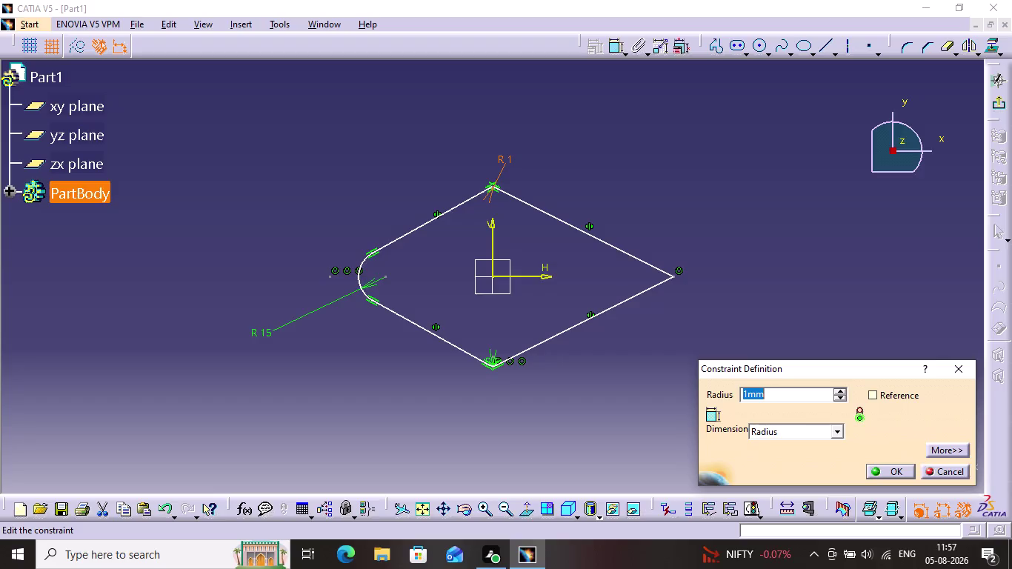
key(5)
key(Return)
click(601, 156)
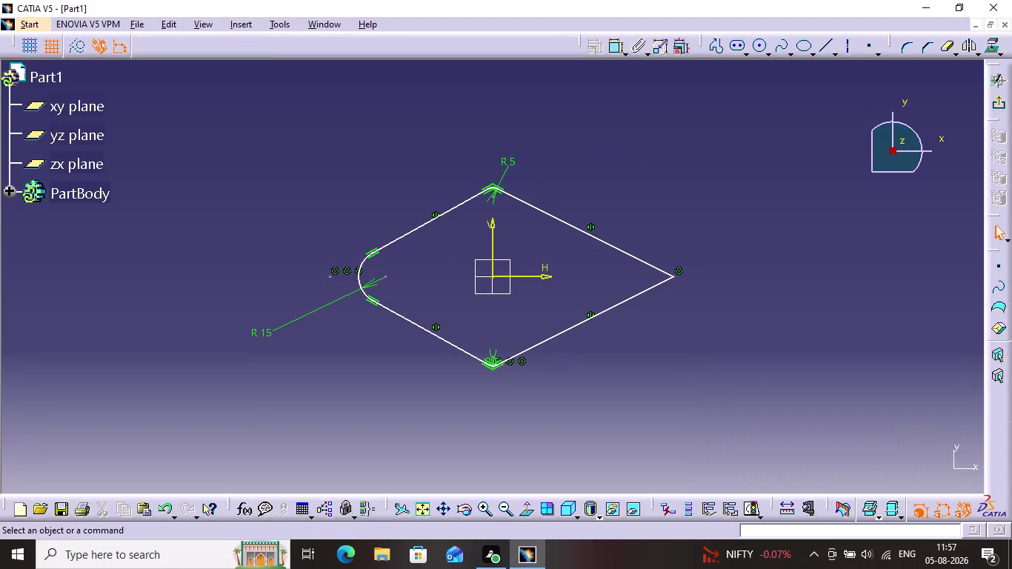
Round the right corner with a 15 mm radius and exit the sketch.
click(904, 49)
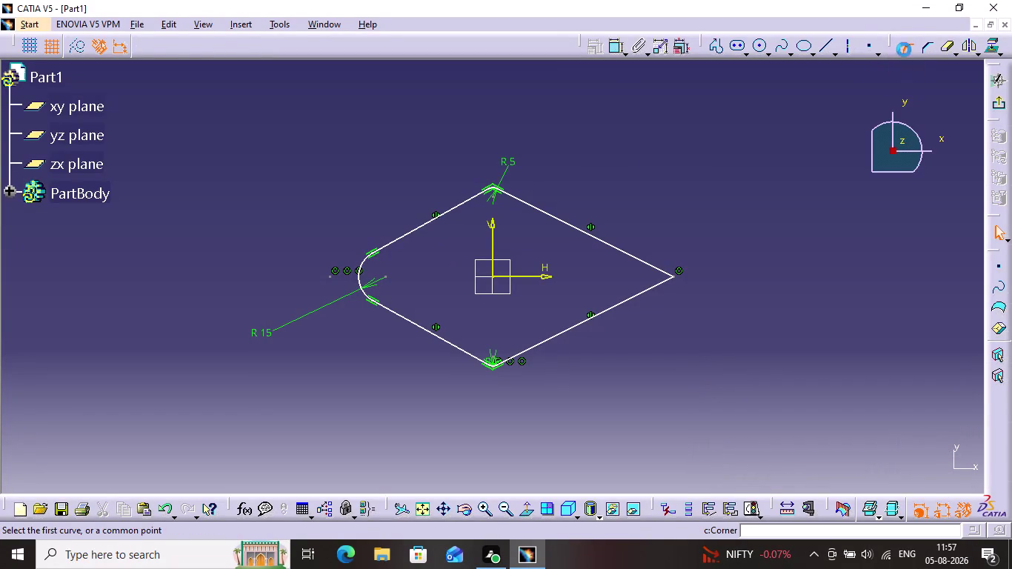
click(647, 287)
click(643, 262)
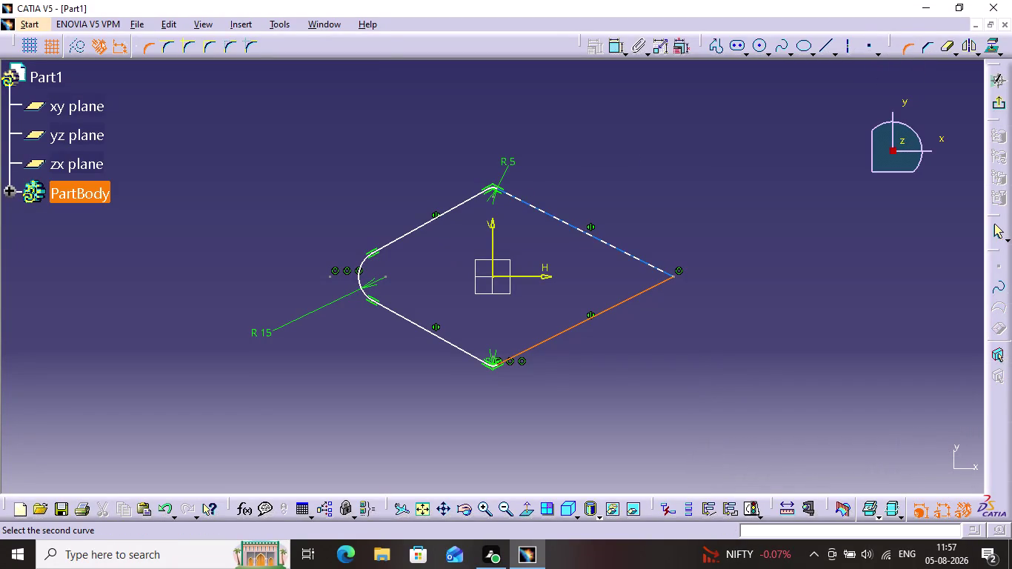
text(1)
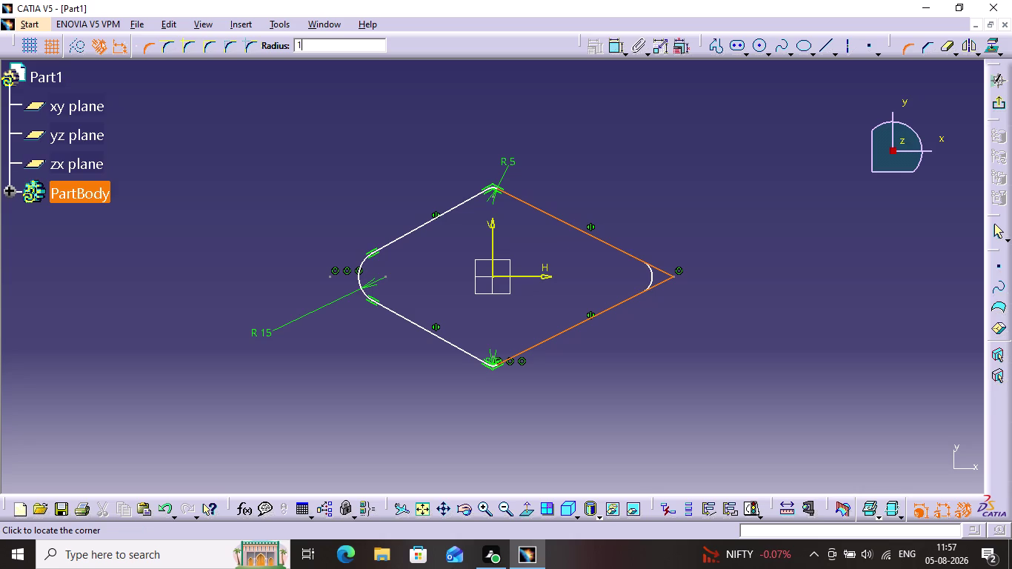
text(5)
key(Return)
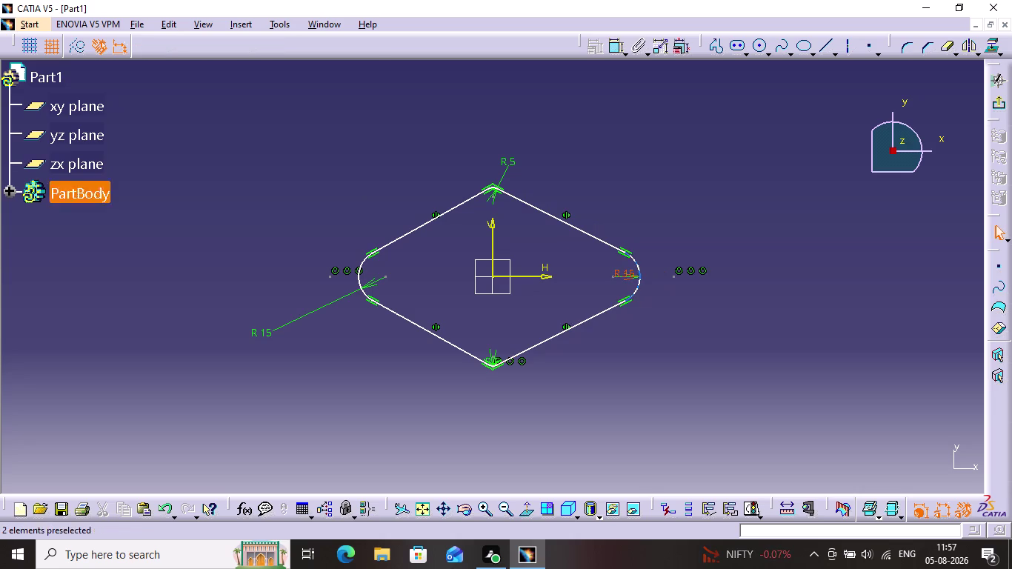
click(640, 212)
click(1001, 106)
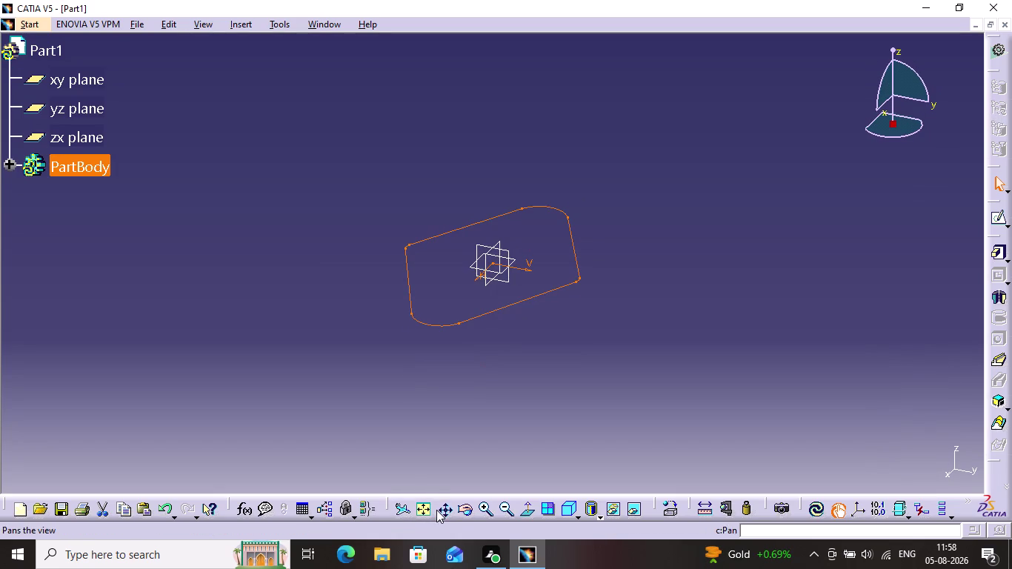
Orbit the view, select the rounded diamond profile and launch Pad on it.
click(465, 512)
drag(455, 393, 442, 388)
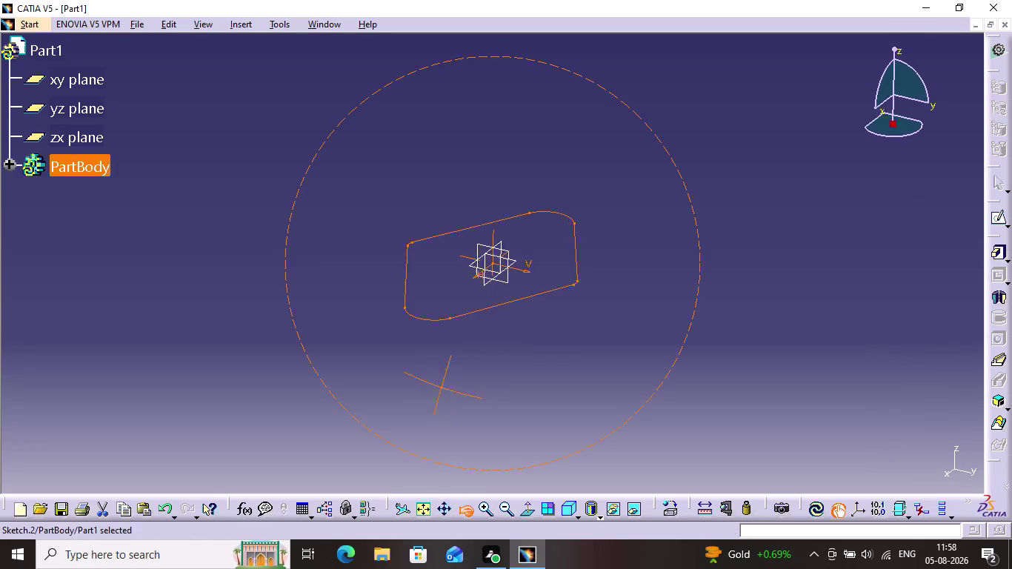
drag(441, 388, 307, 334)
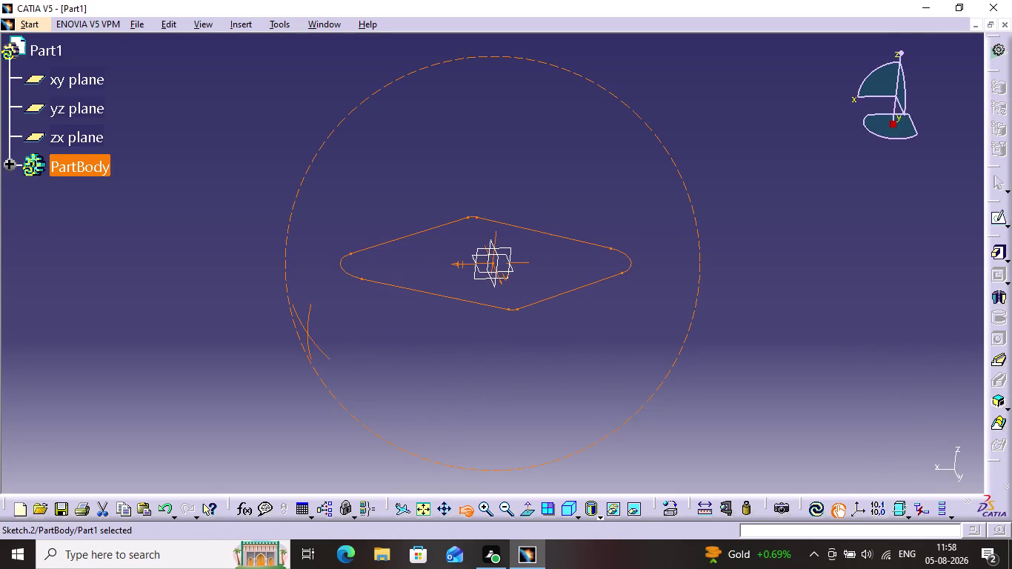
drag(308, 333, 318, 367)
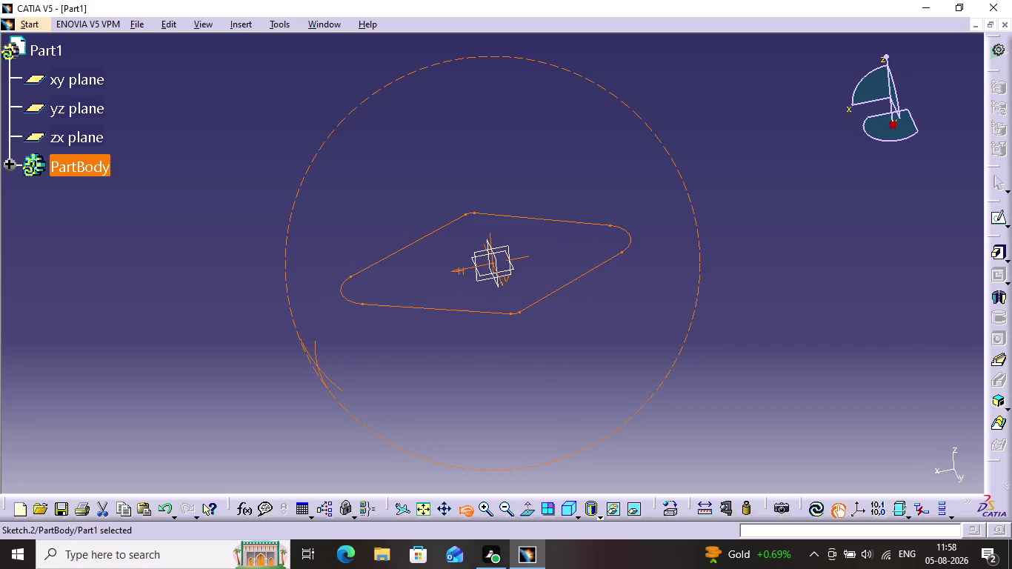
drag(318, 367, 320, 360)
click(598, 358)
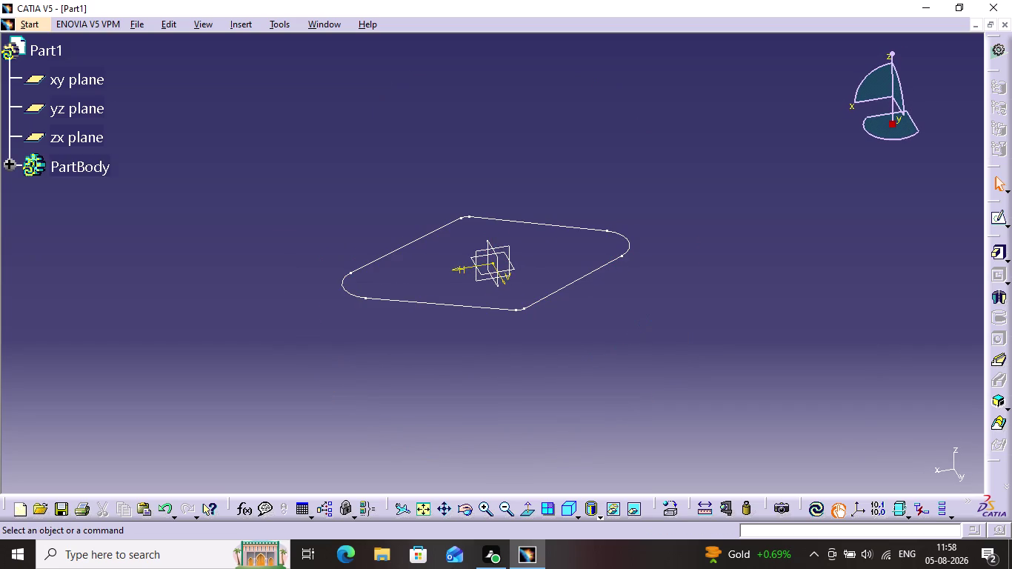
click(574, 280)
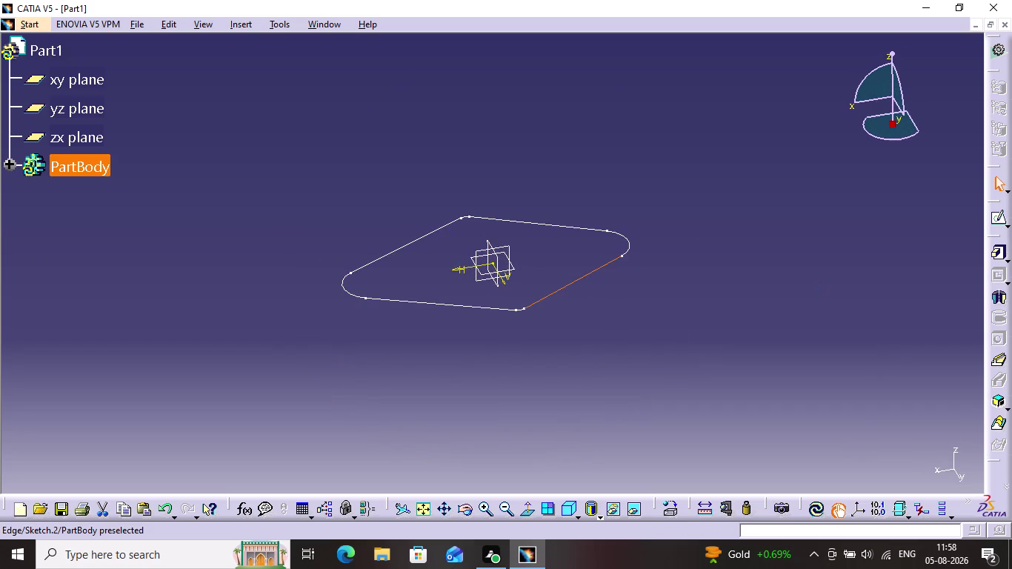
click(994, 249)
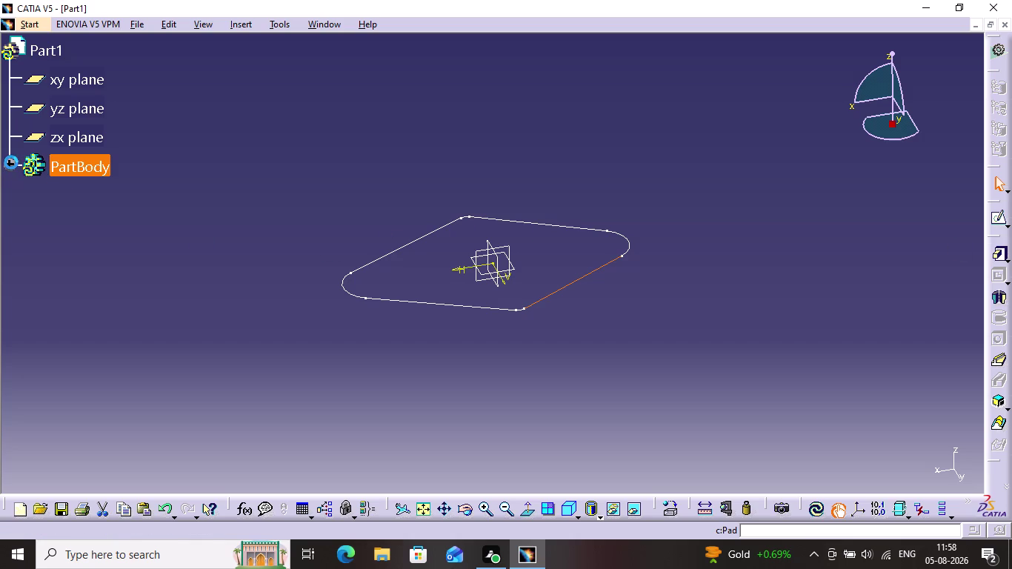
Cancel the Pad Definition dialog and double-click the diamond sketch to edit it.
click(367, 128)
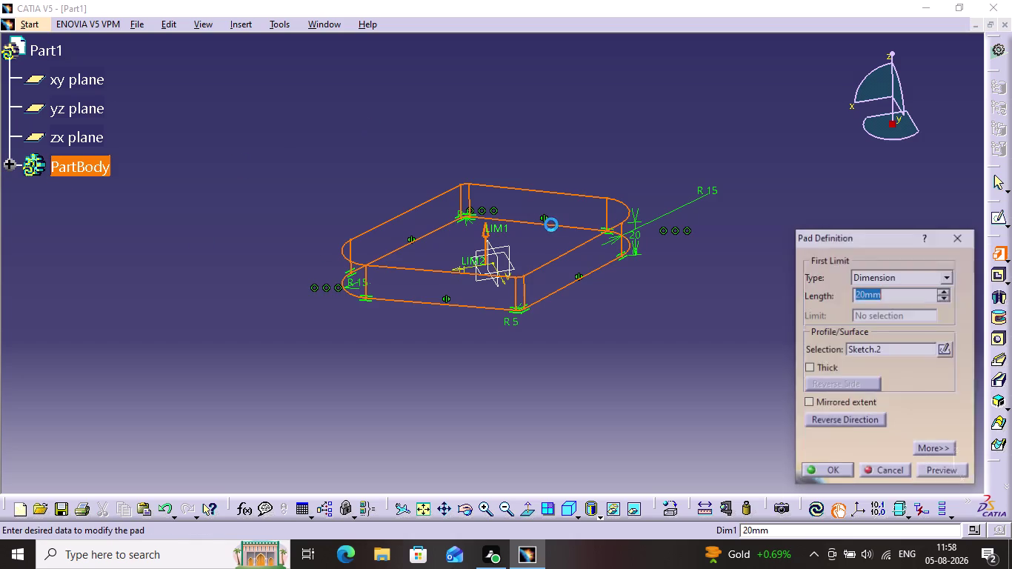
click(946, 243)
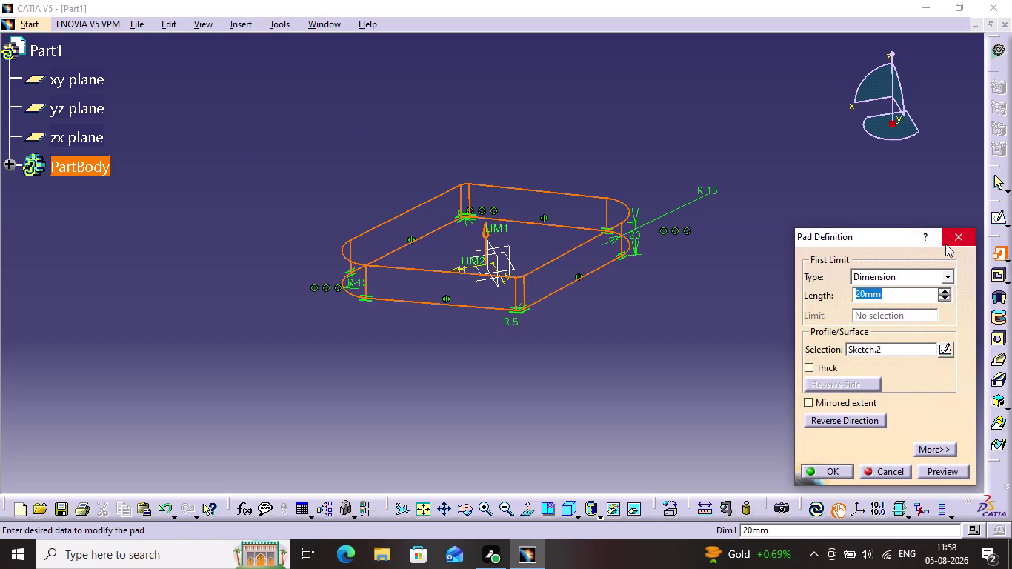
click(996, 214)
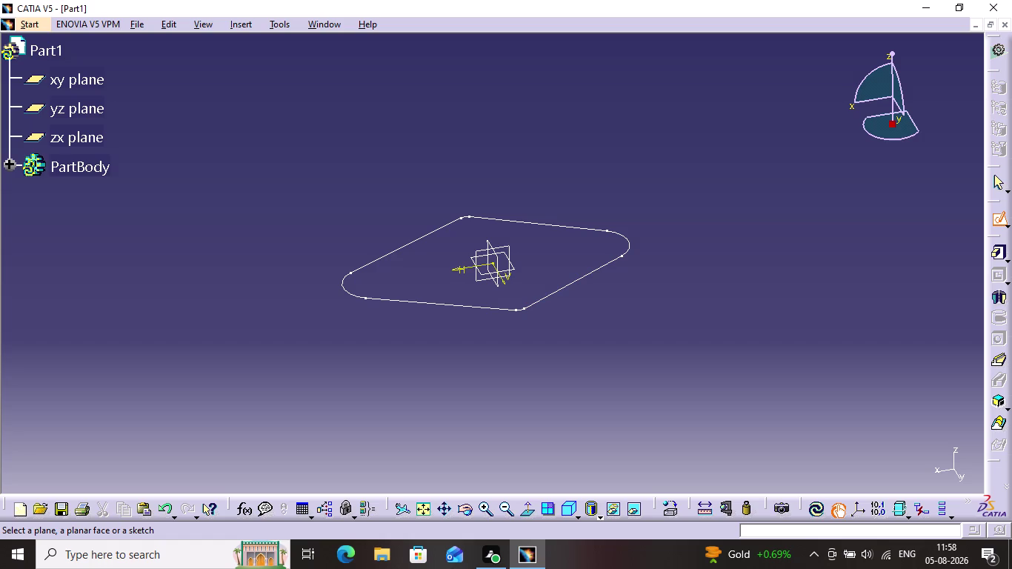
double_click(594, 266)
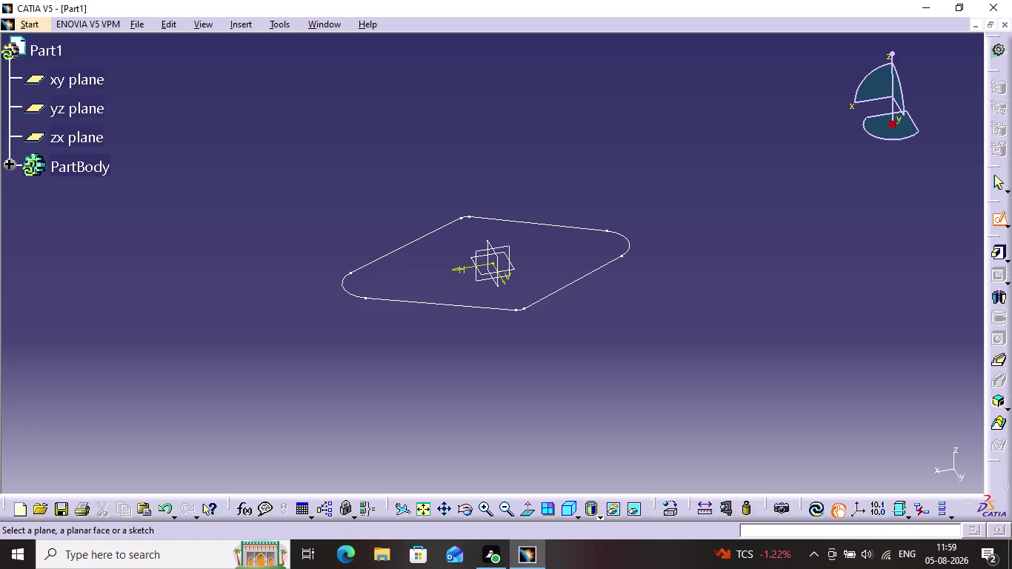
click(14, 165)
click(54, 192)
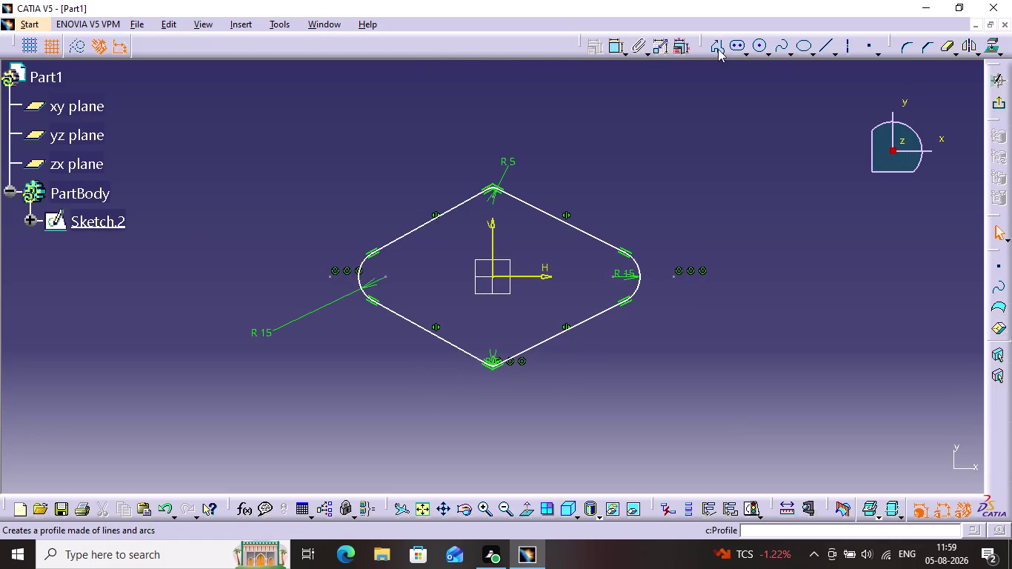
Dimension the width between the two R15 end arcs and set it to 140.
click(614, 51)
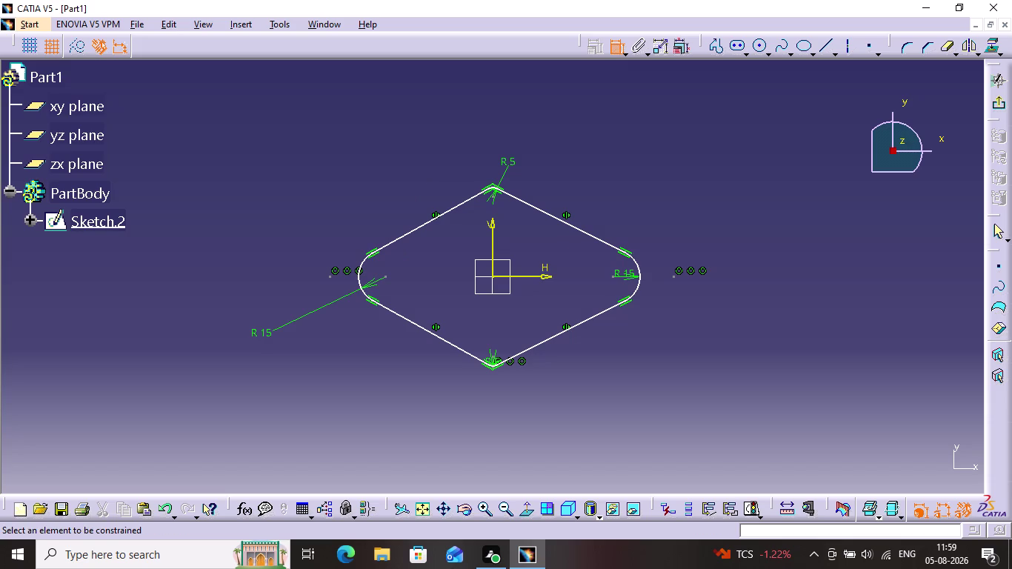
click(360, 277)
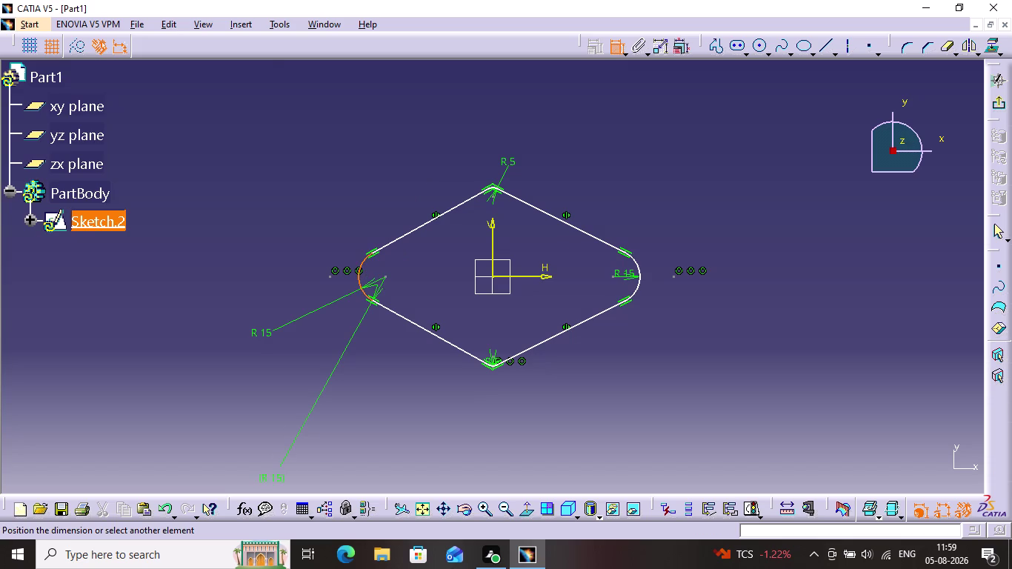
click(639, 274)
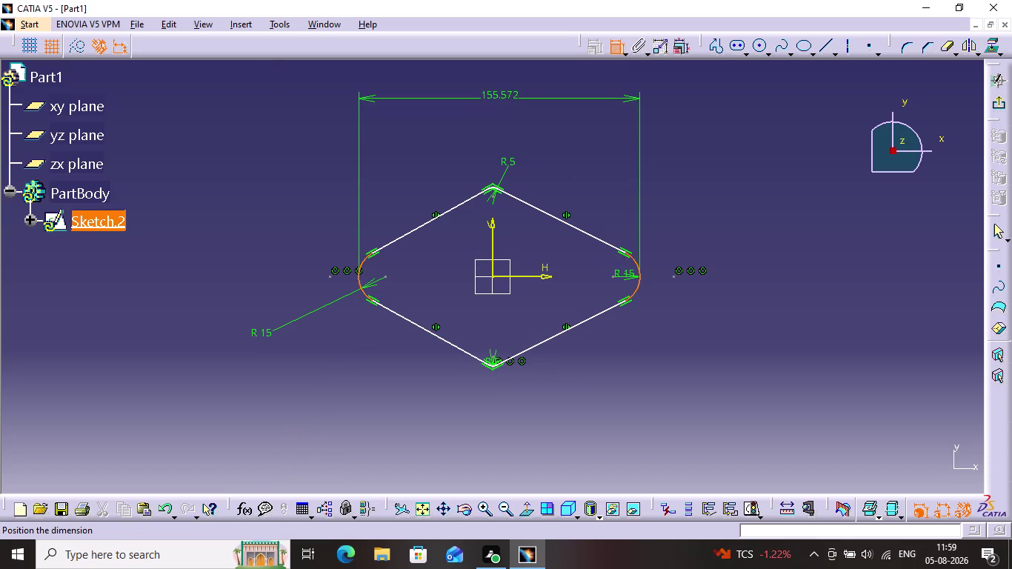
triple_click(497, 94)
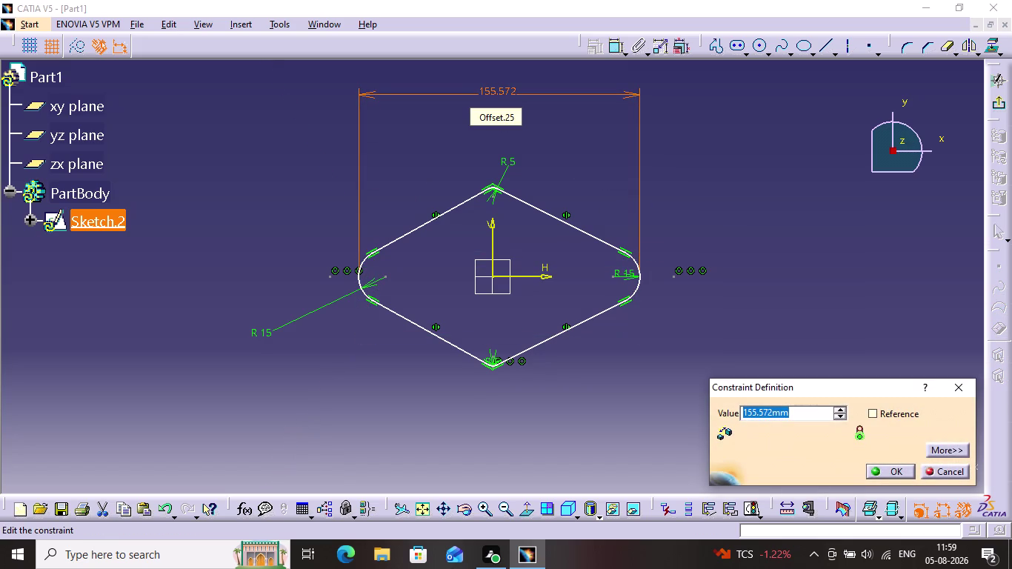
text(14)
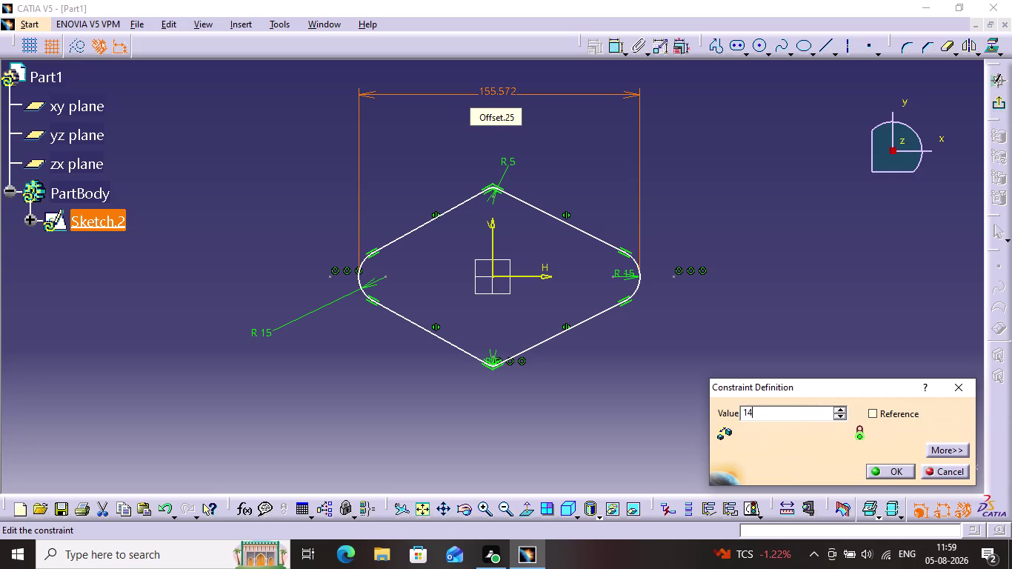
text(0)
key(BackSpace)
key(BackSpace)
key(0)
key(Return)
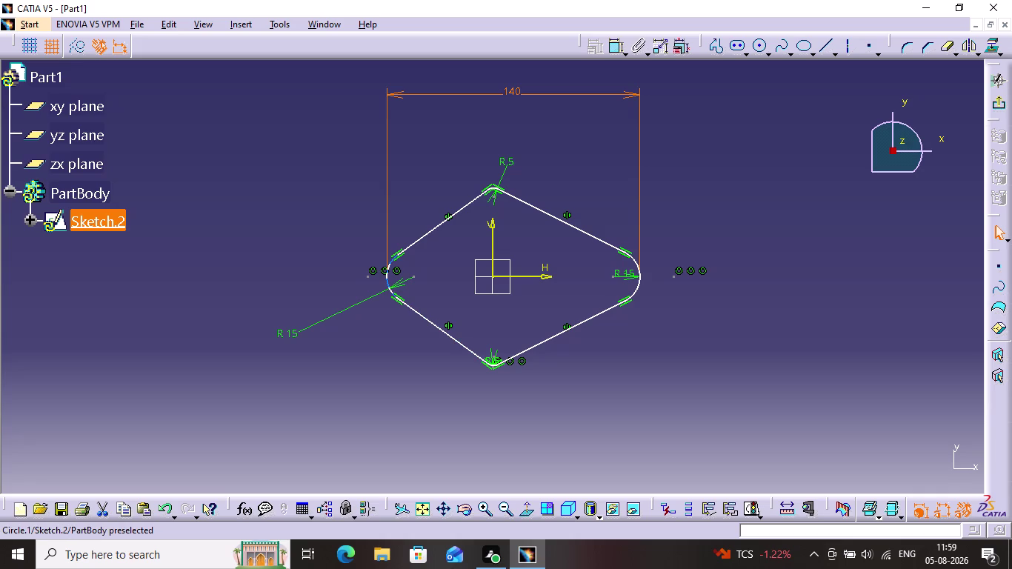
Drag the end arcs to reshape the profile, then undo back to a 155.572 width.
drag(386, 278, 357, 285)
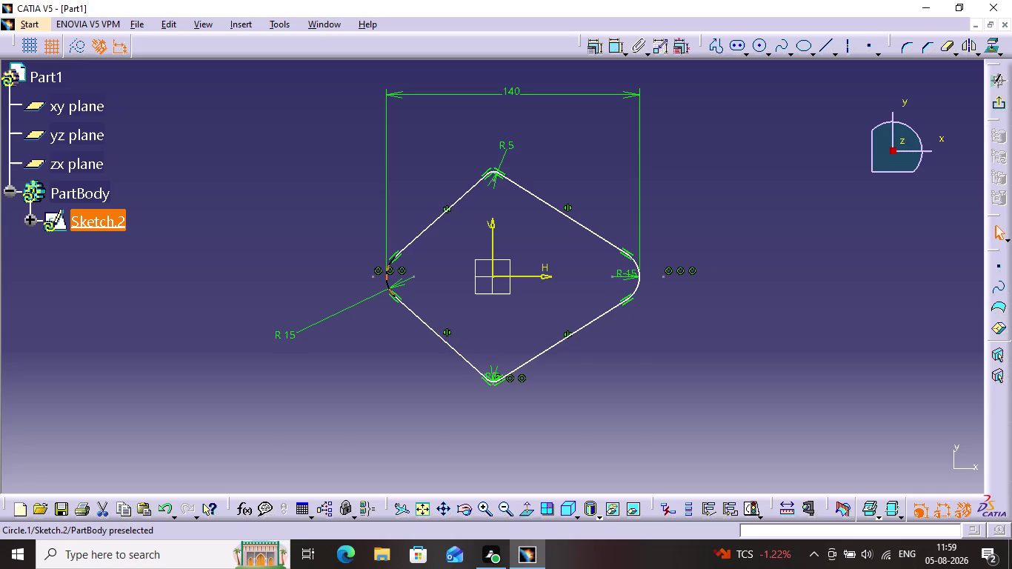
drag(358, 285, 451, 293)
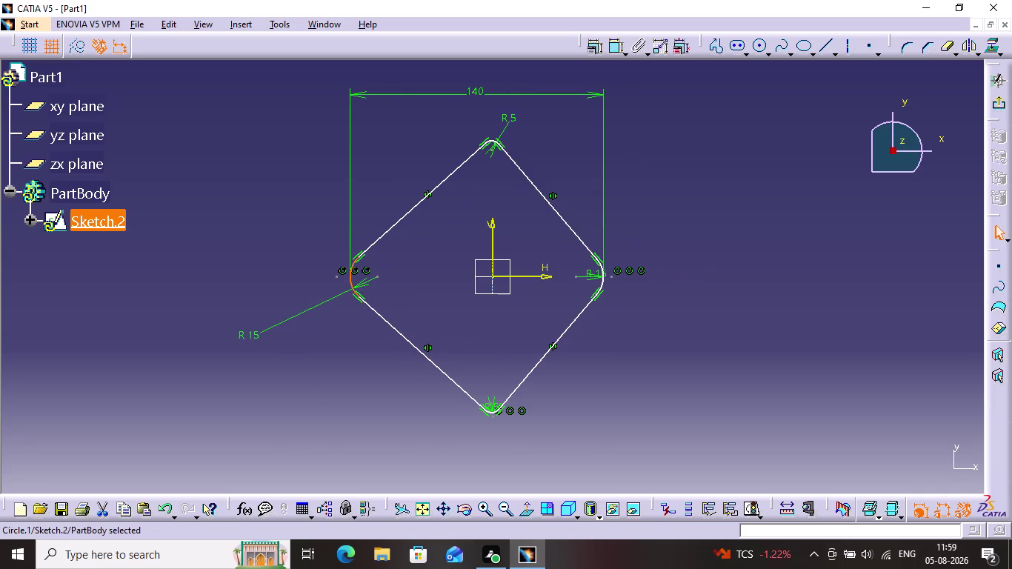
drag(601, 279, 602, 278)
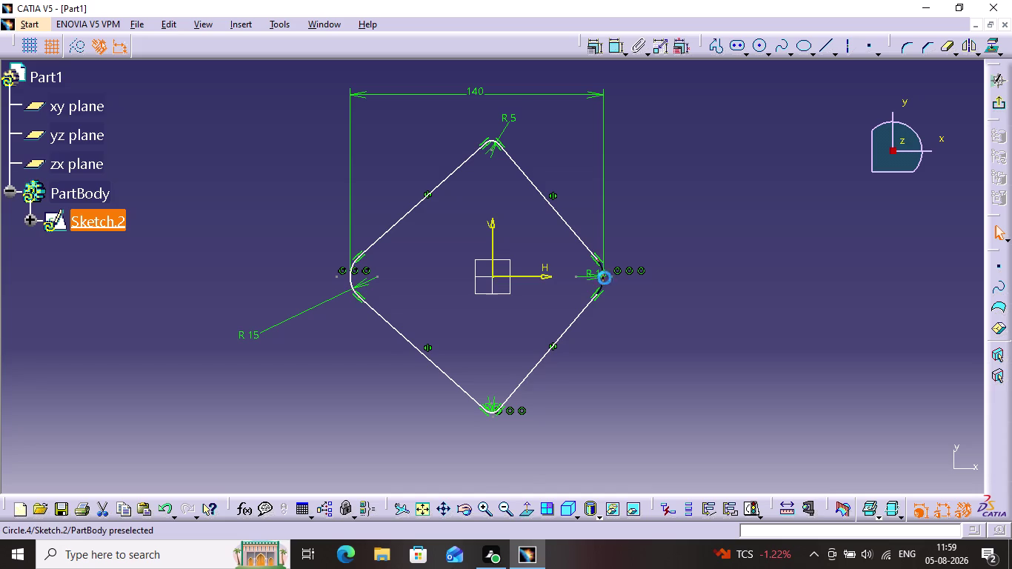
drag(602, 278, 606, 291)
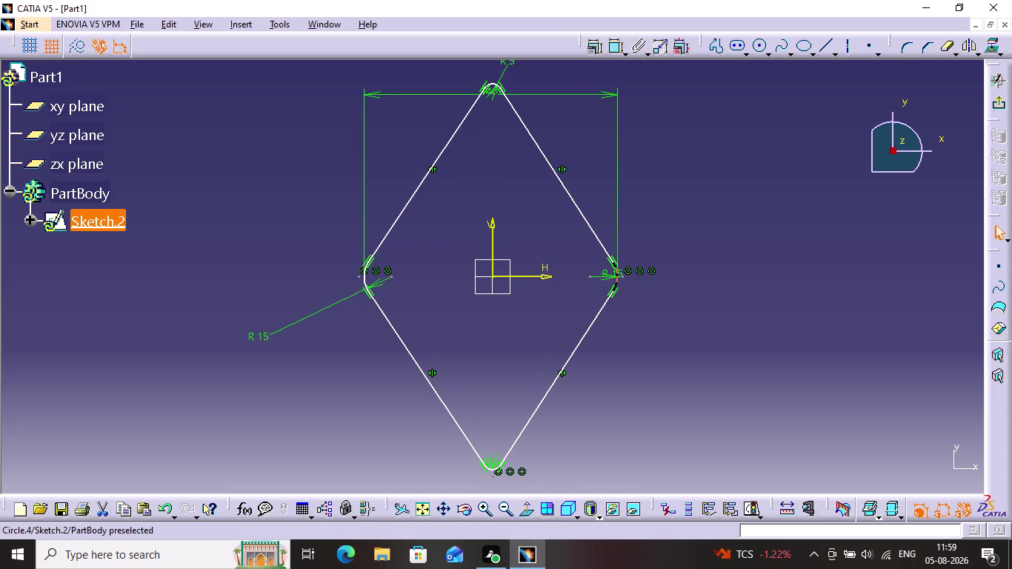
drag(606, 291, 772, 253)
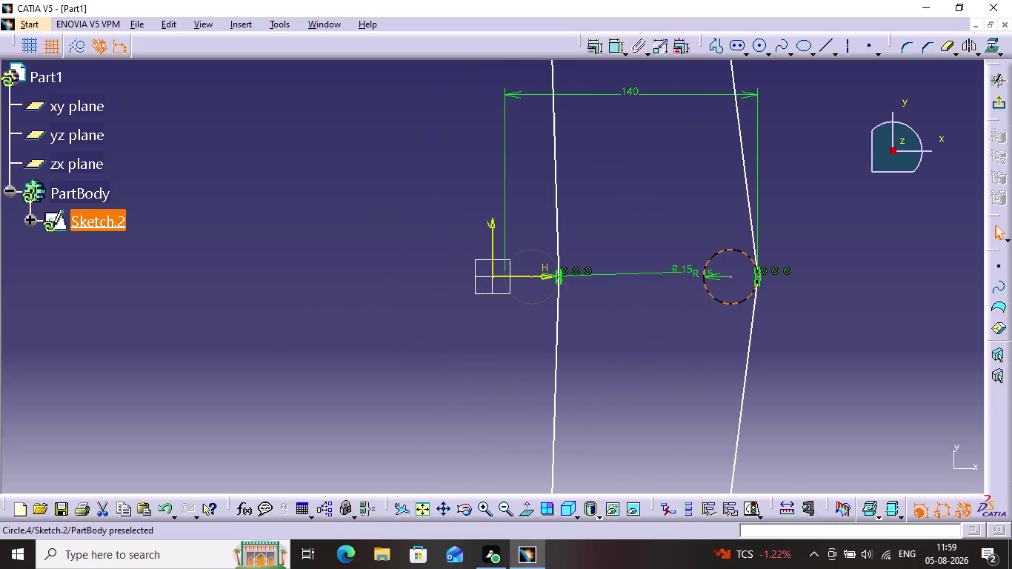
drag(772, 253, 575, 278)
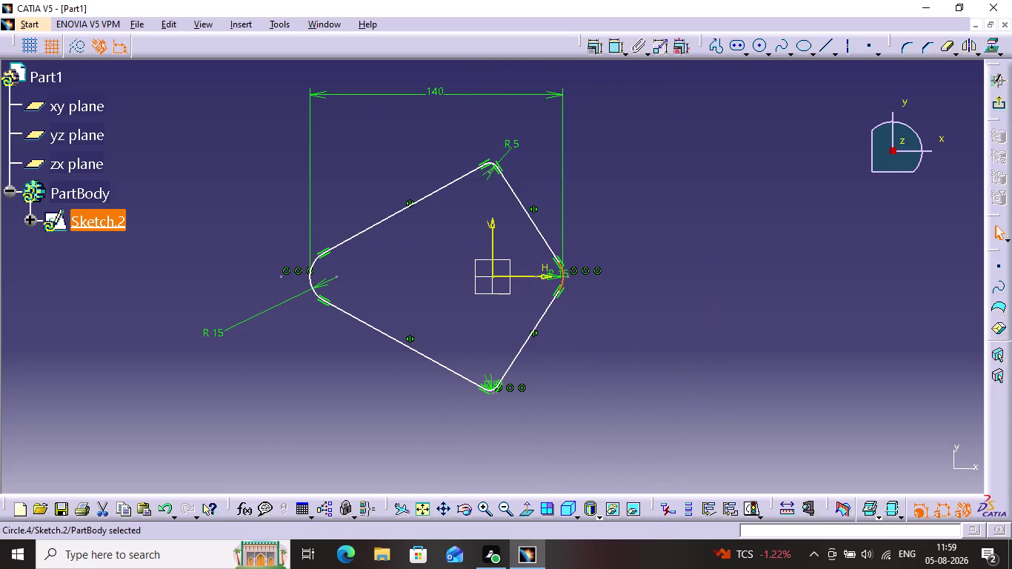
key(ctrl+z)
key(ctrl+z)
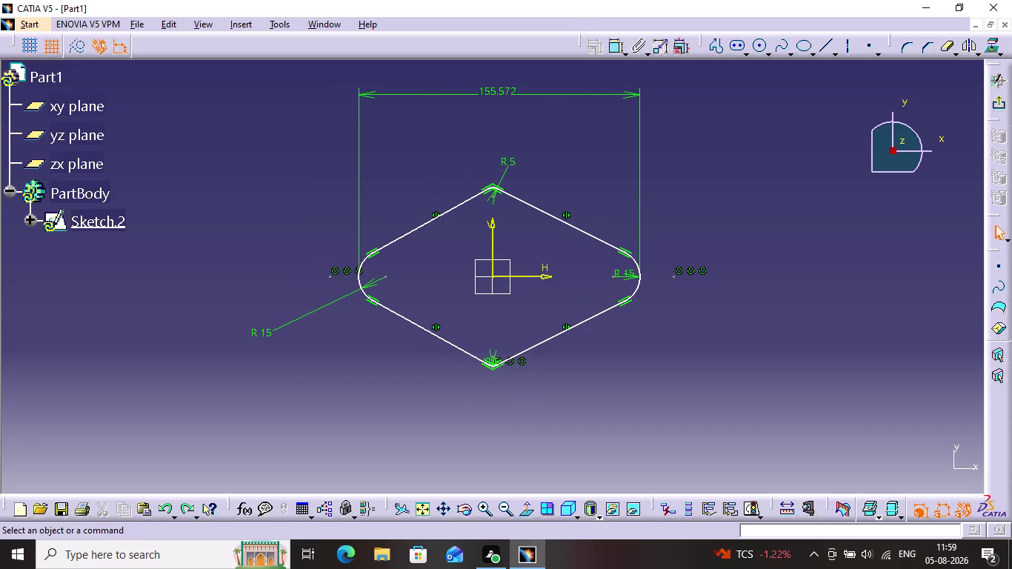
click(587, 159)
click(511, 89)
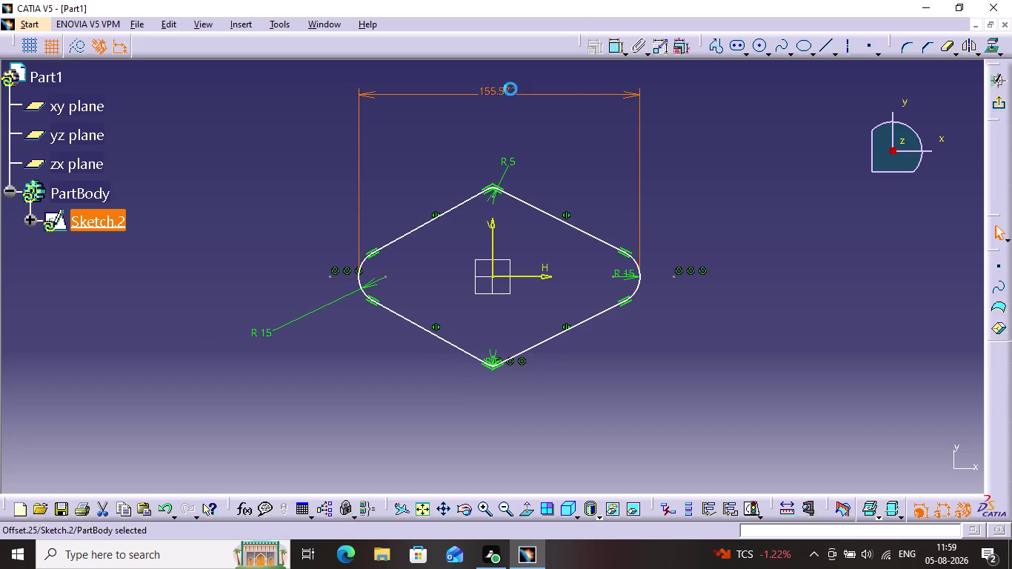
key(Delete)
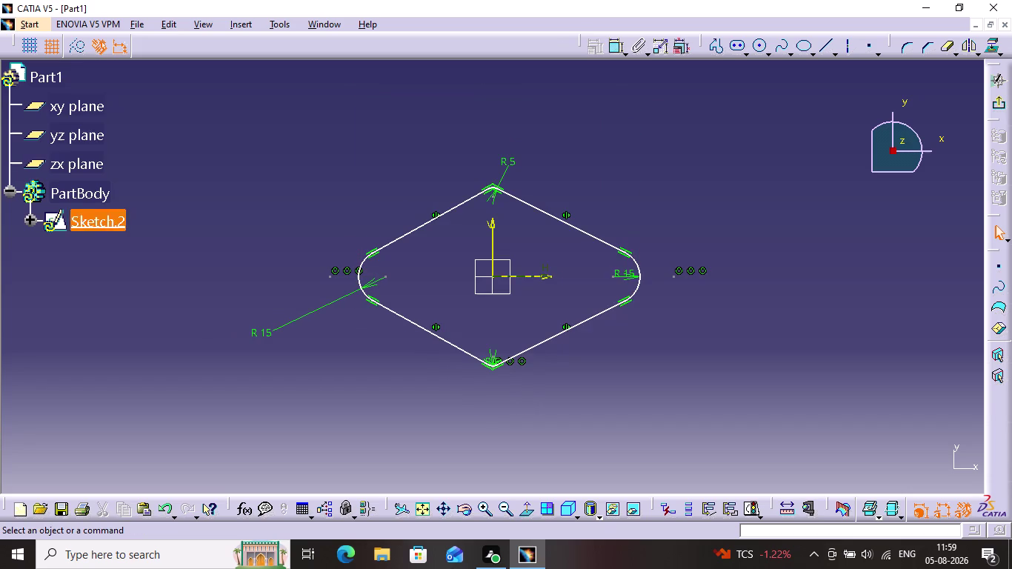
drag(547, 337, 542, 310)
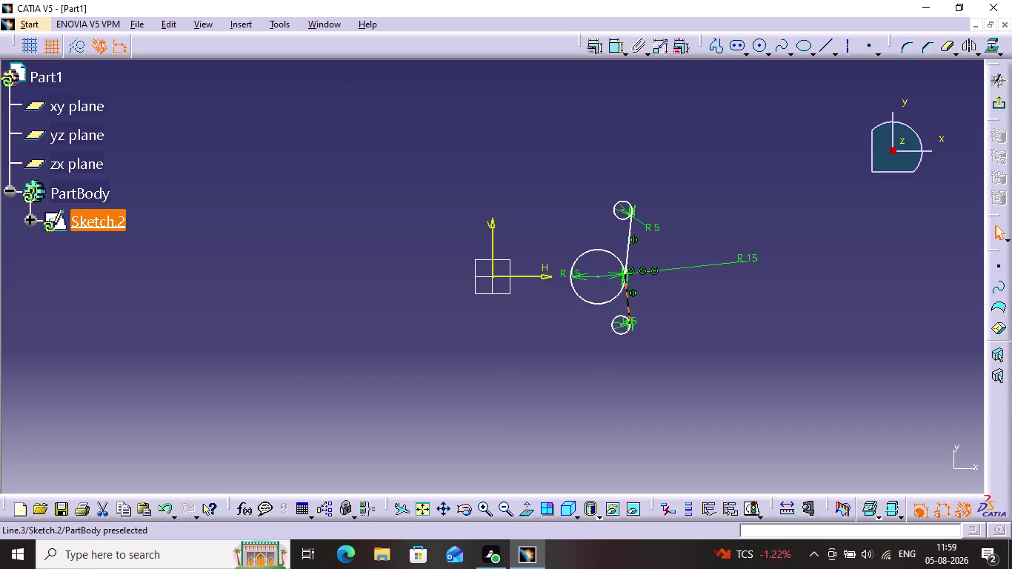
drag(543, 310, 670, 345)
key(ctrl+z)
click(705, 277)
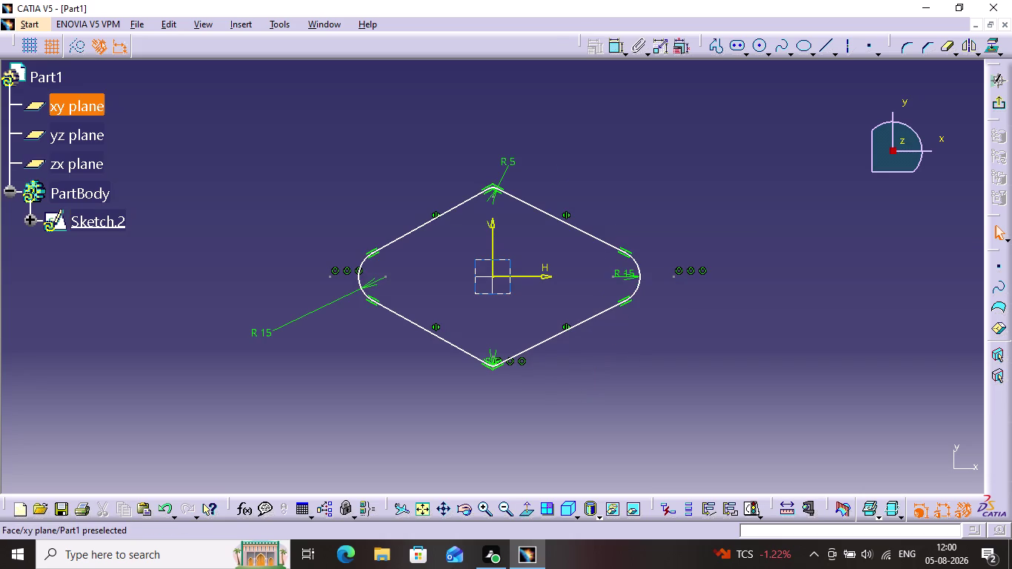
click(491, 237)
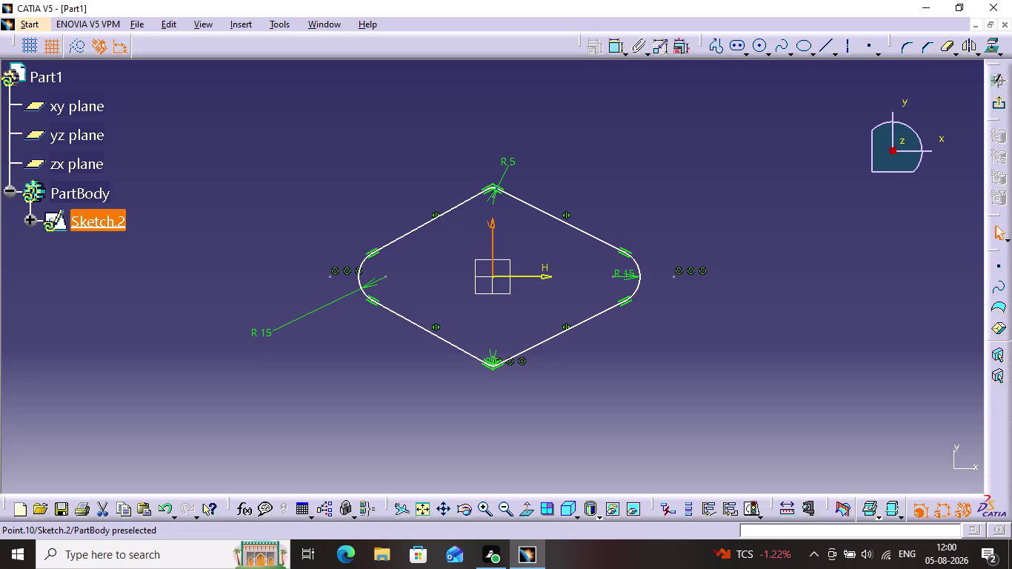
middle_drag(525, 158, 544, 76)
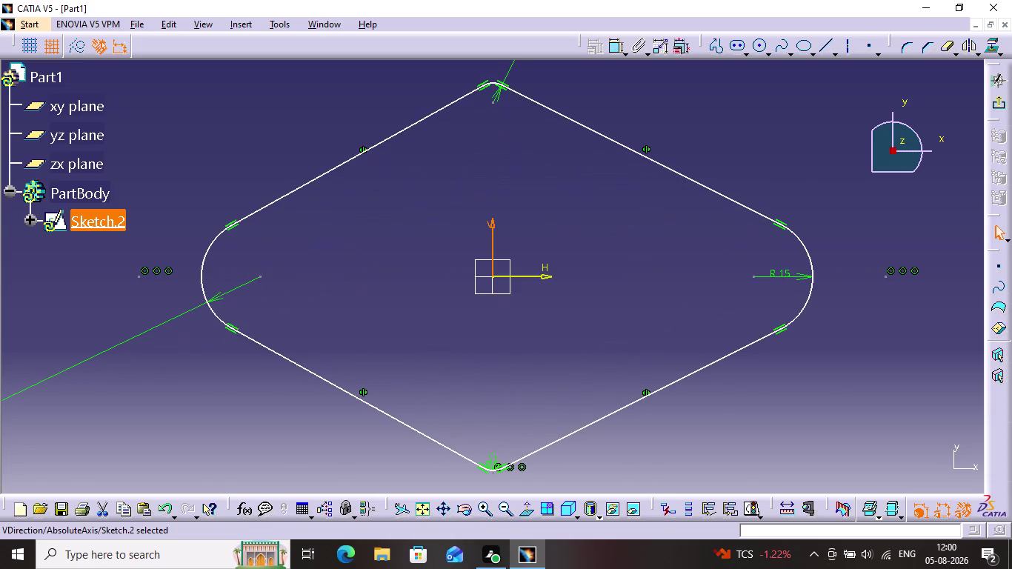
middle_drag(521, 139, 547, 246)
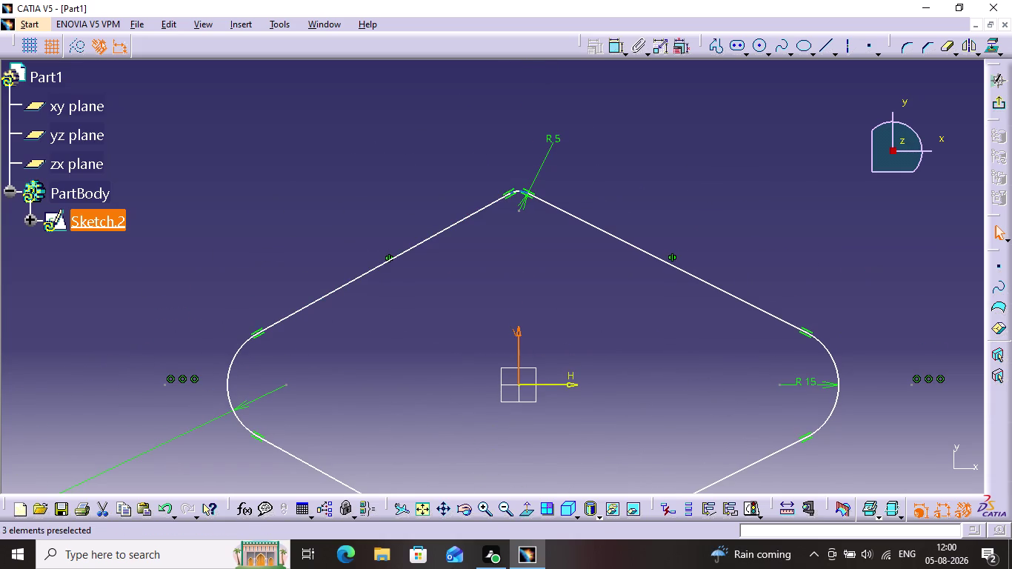
middle_drag(516, 189, 531, 81)
middle_drag(535, 95, 558, 314)
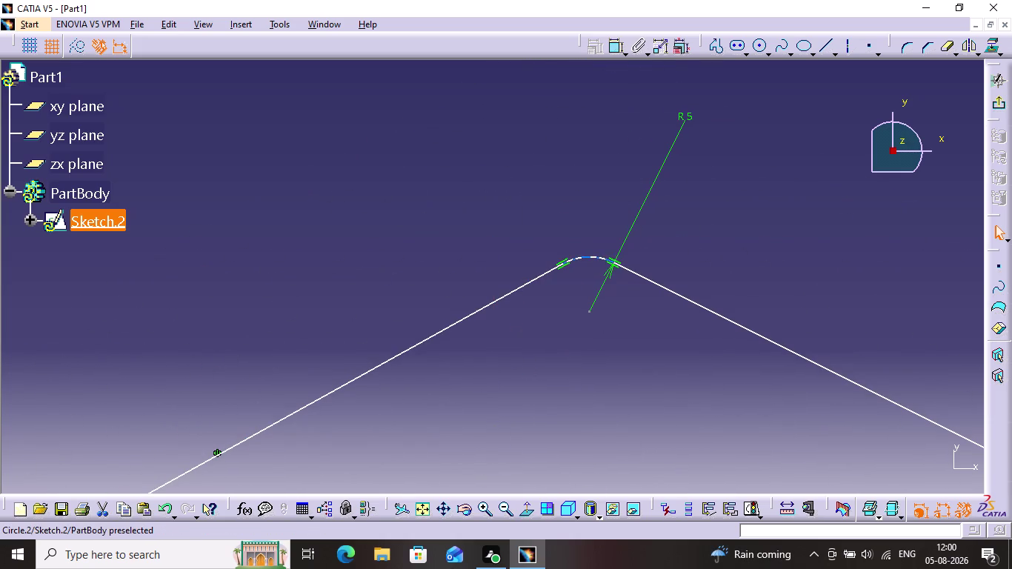
click(599, 260)
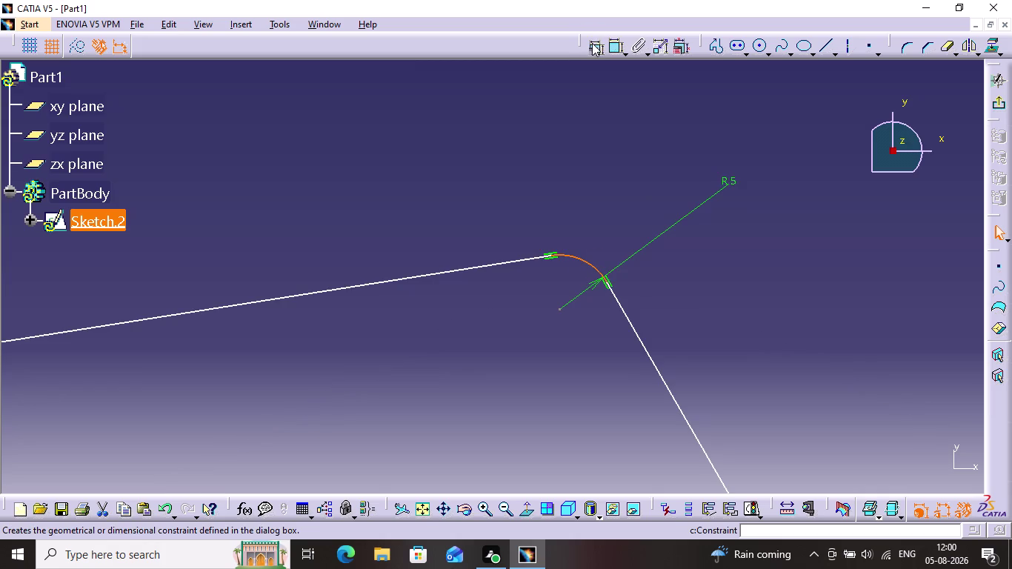
click(595, 44)
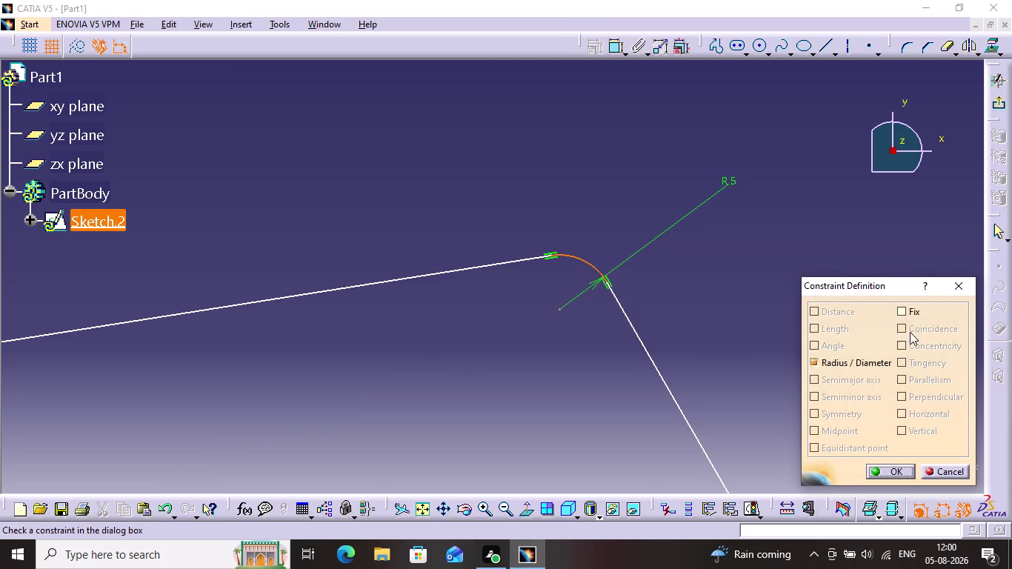
click(967, 288)
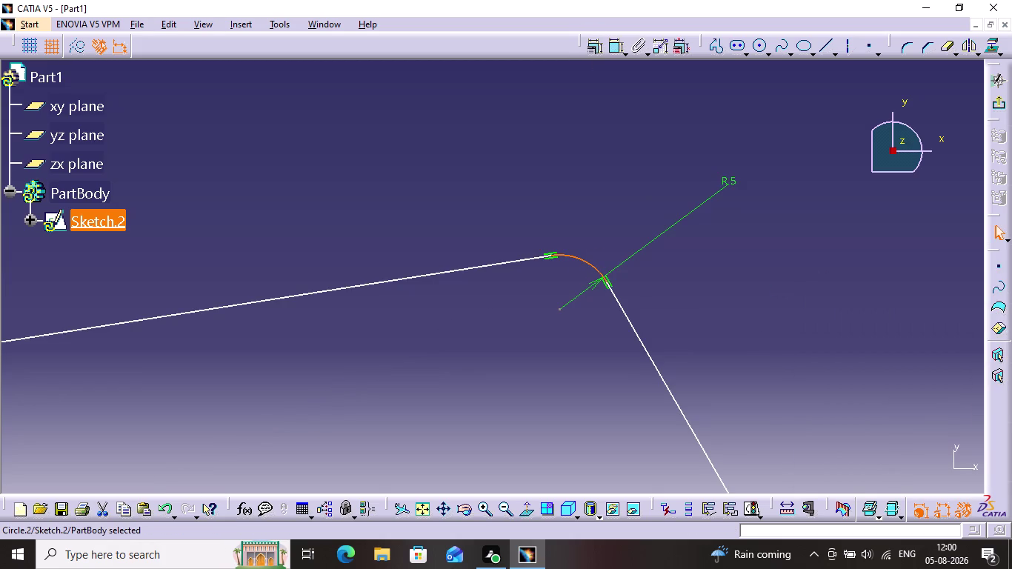
key(ctrl+z)
middle_drag(769, 300, 697, 142)
scroll(up, 3)
scroll(down, 3)
middle_drag(652, 240, 652, 241)
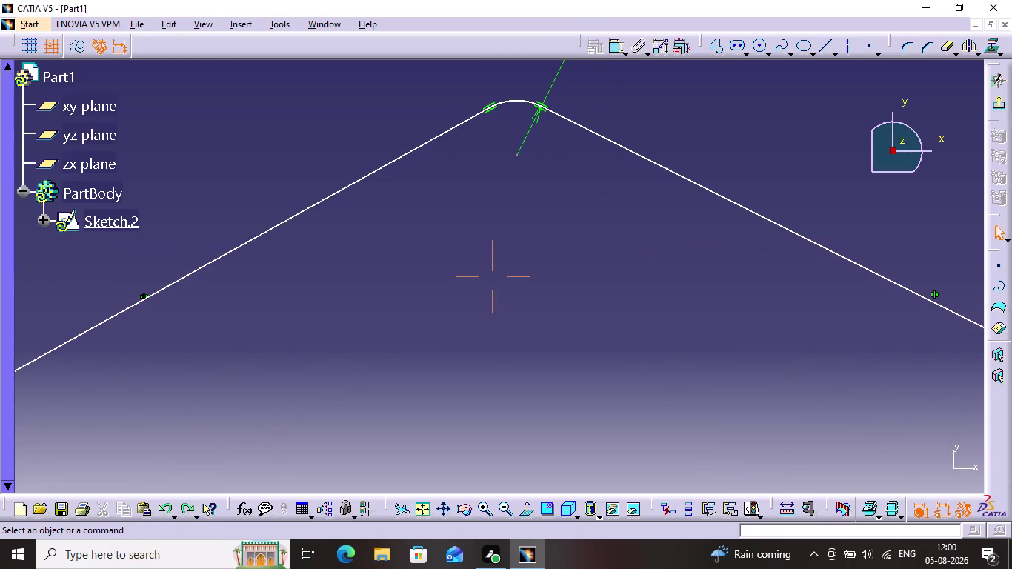
middle_drag(652, 241, 558, 0)
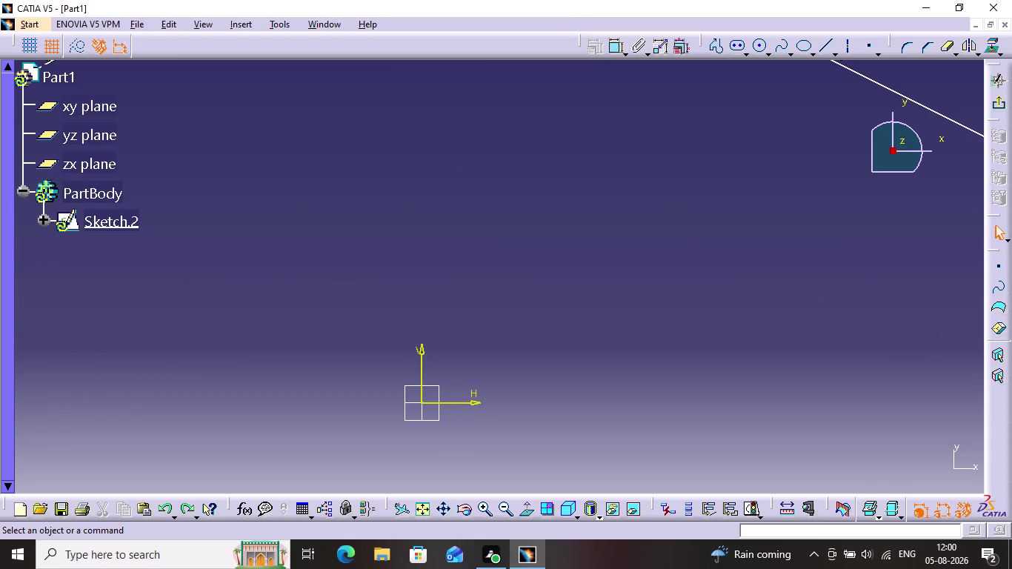
click(427, 351)
middle_drag(442, 159, 549, 472)
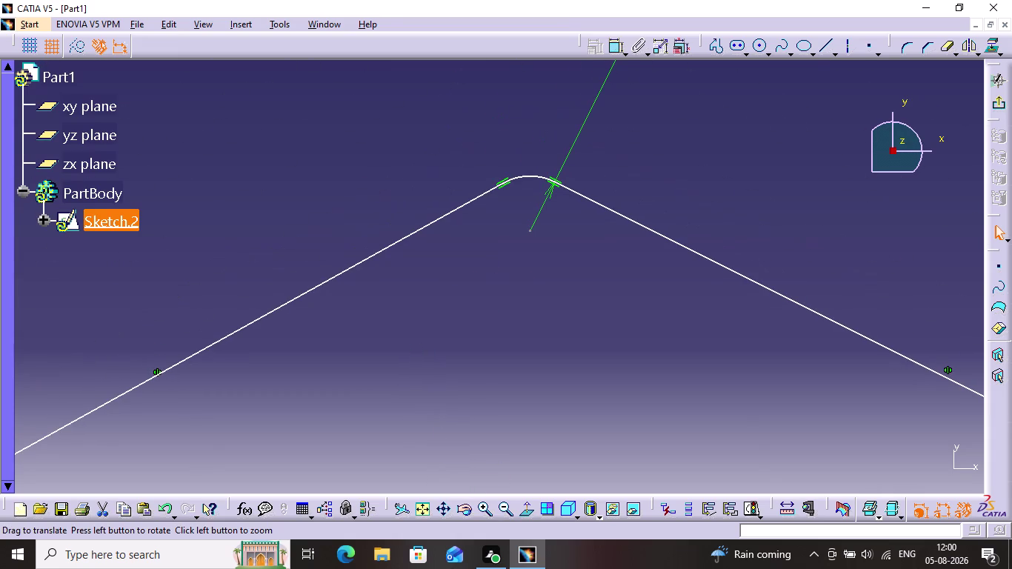
click(525, 175)
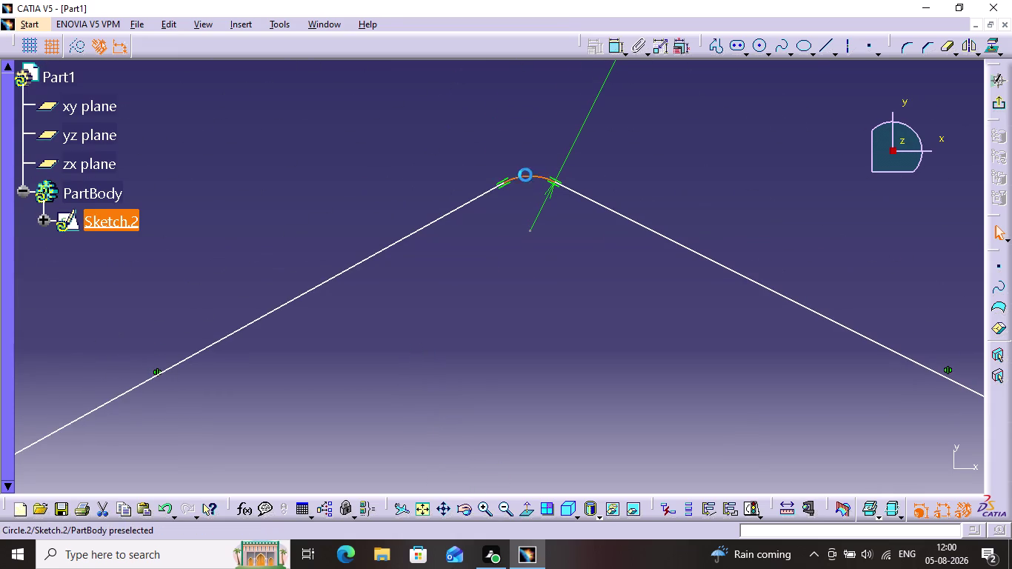
click(588, 46)
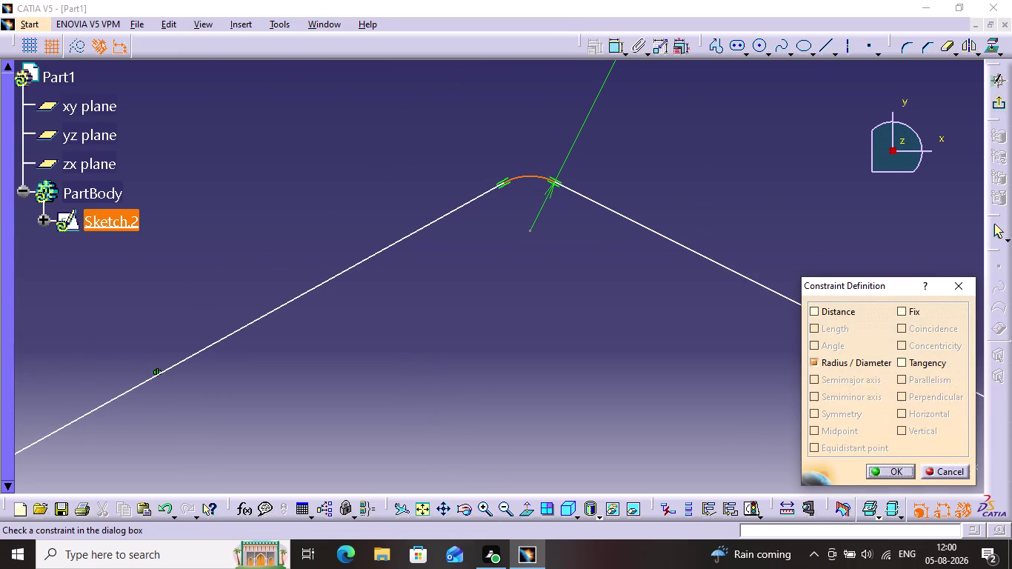
click(931, 363)
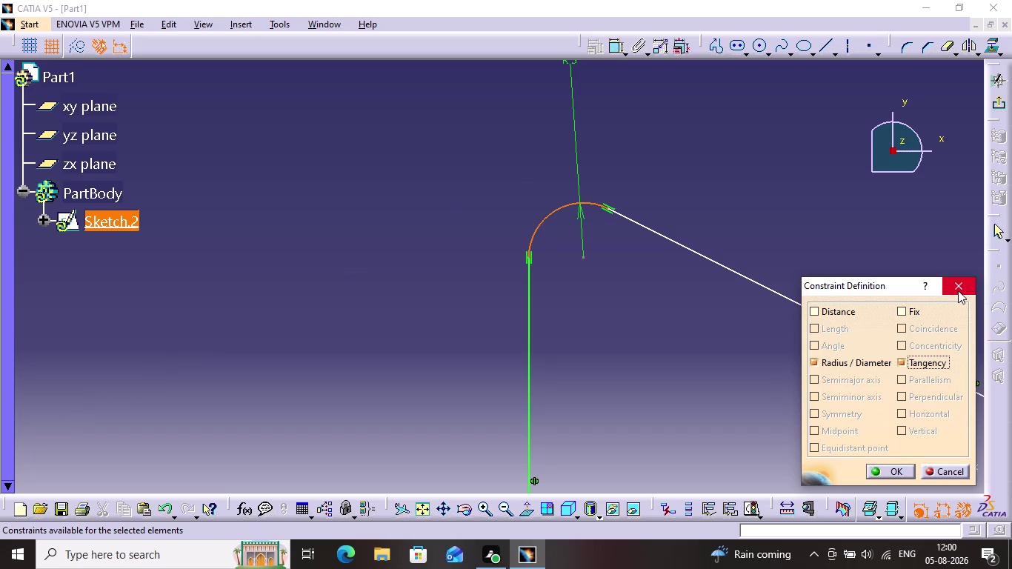
click(935, 473)
click(752, 397)
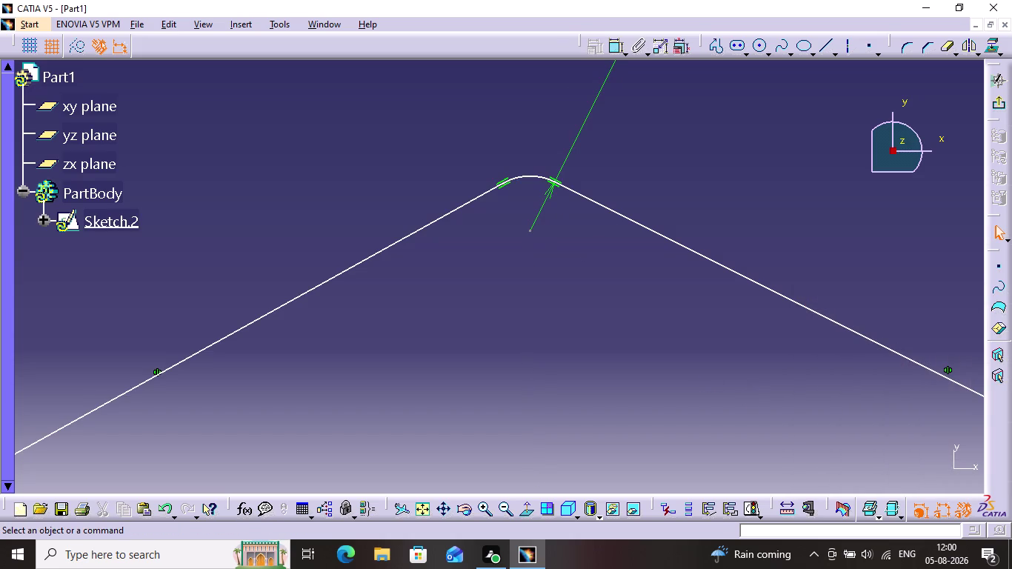
middle_drag(611, 375, 563, 22)
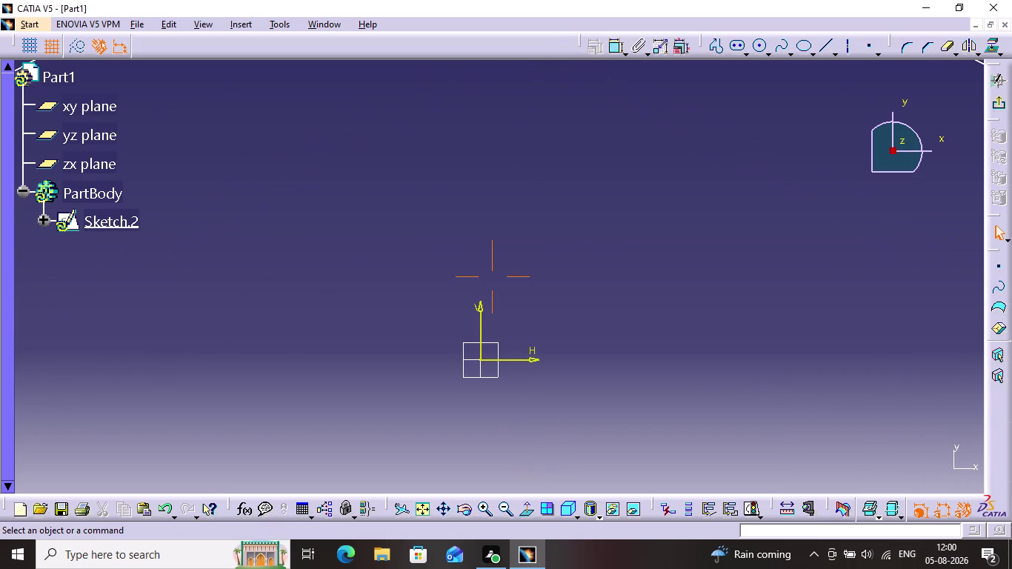
middle_drag(609, 166, 622, 300)
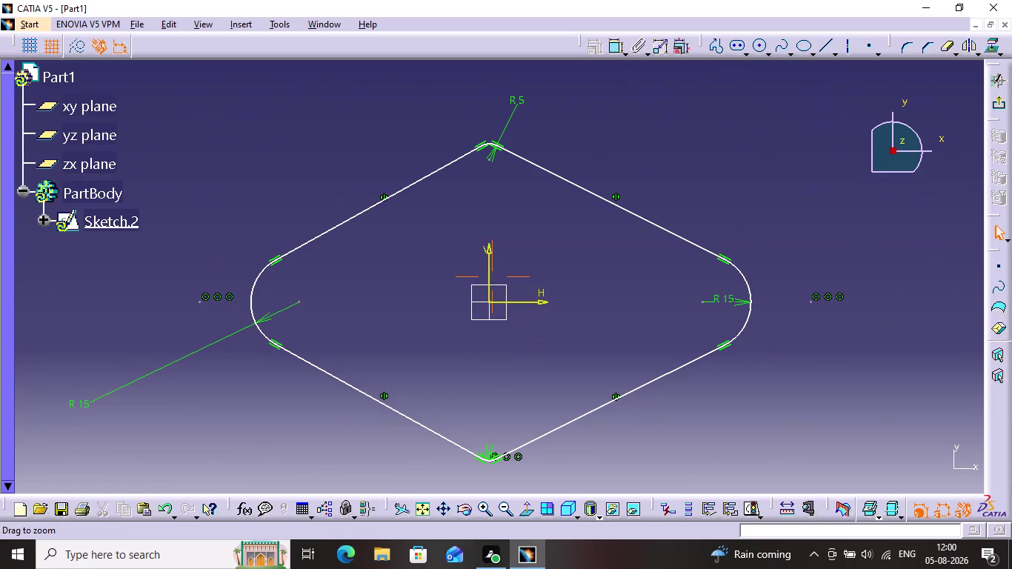
middle_drag(621, 299, 618, 305)
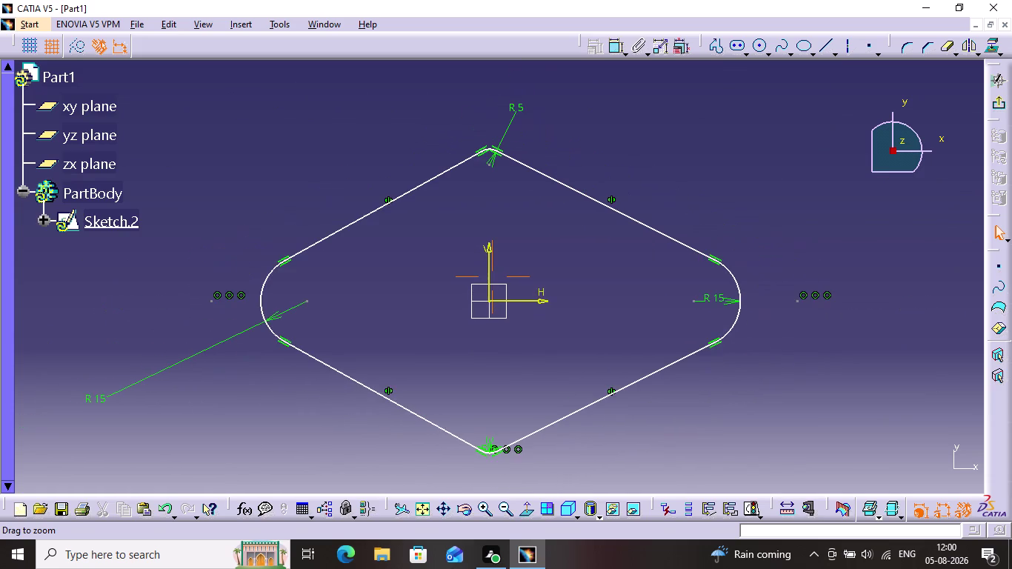
middle_drag(618, 304, 612, 283)
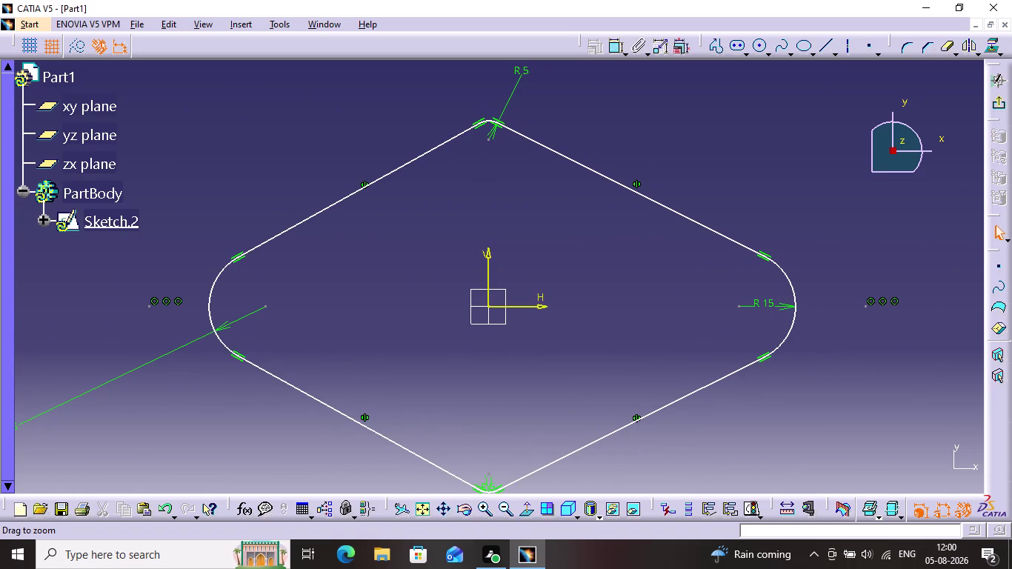
click(628, 423)
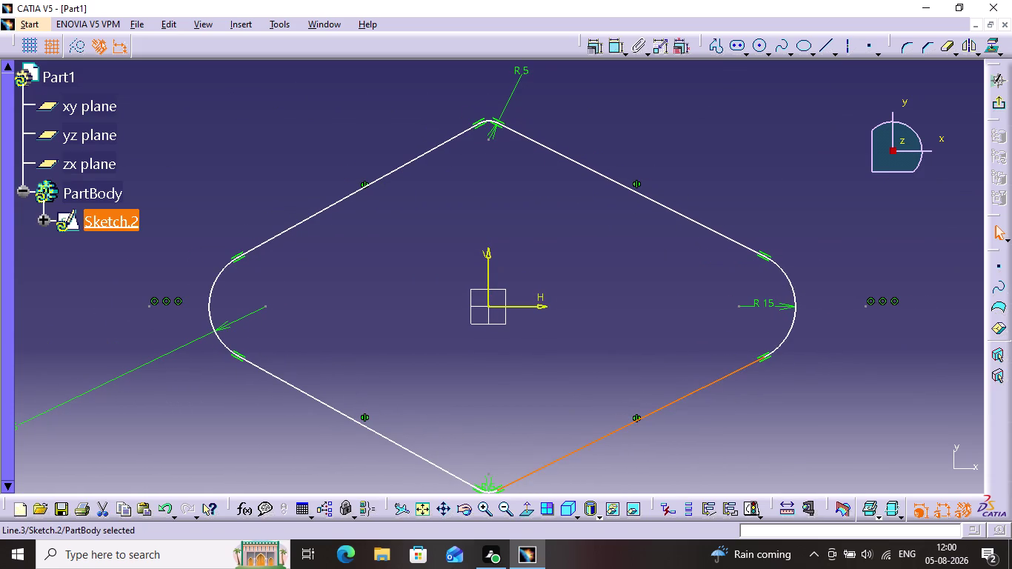
click(633, 187)
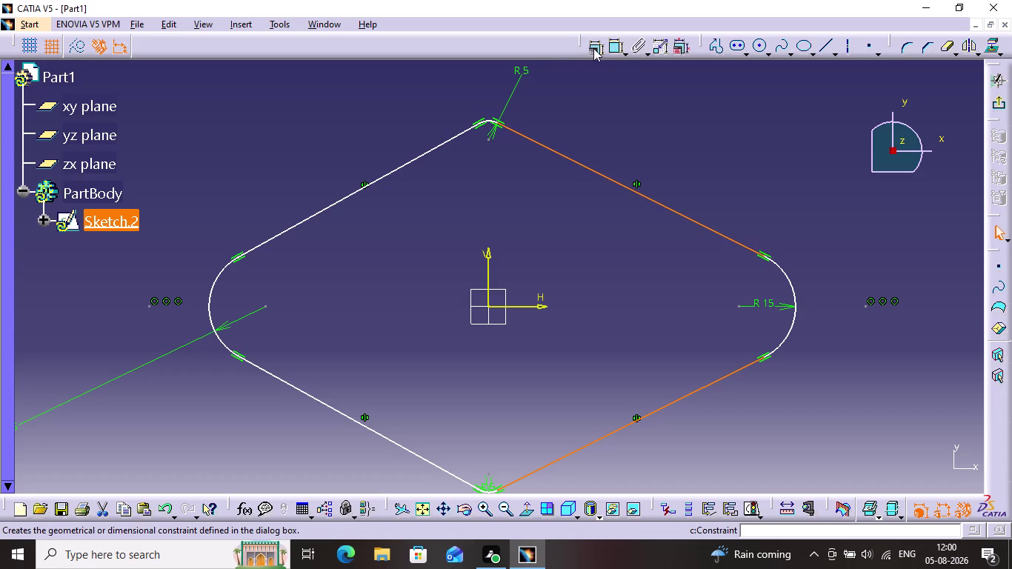
click(613, 46)
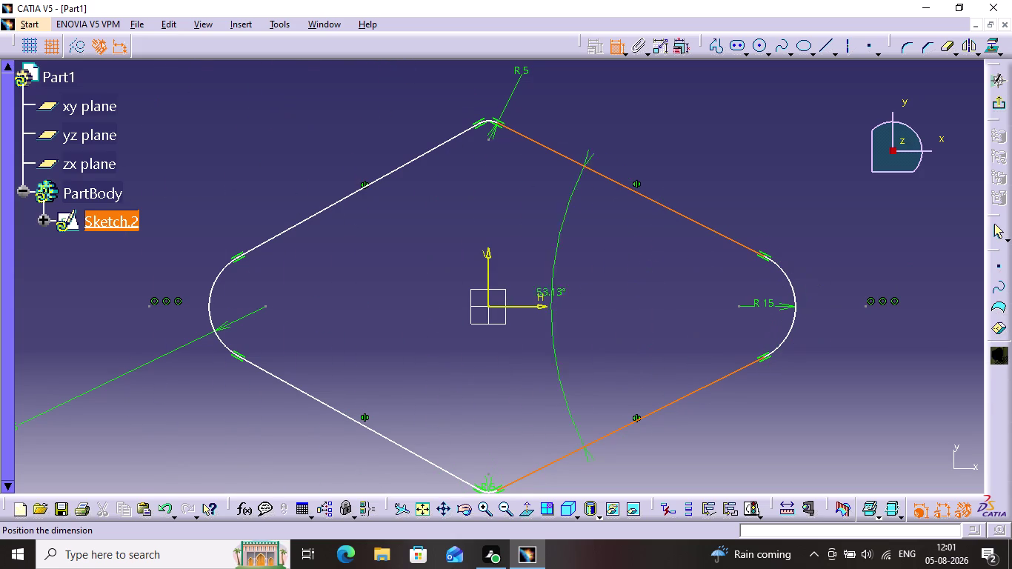
click(615, 50)
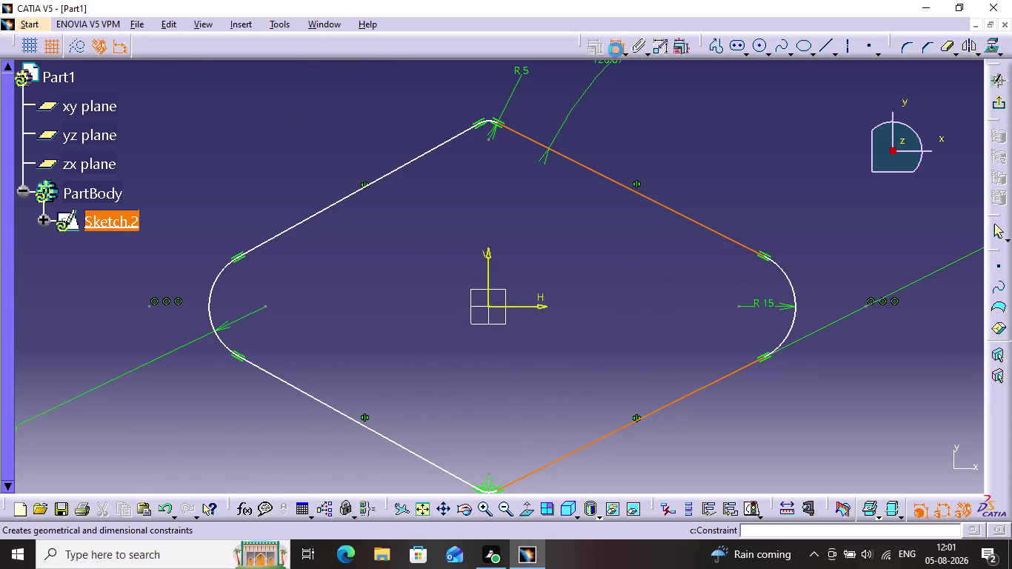
click(516, 205)
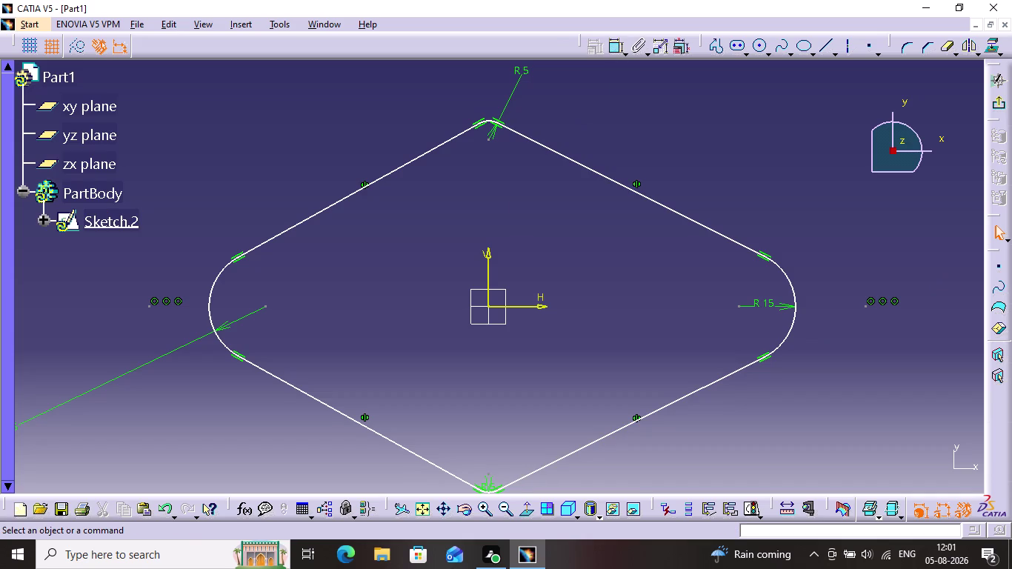
click(529, 306)
click(534, 306)
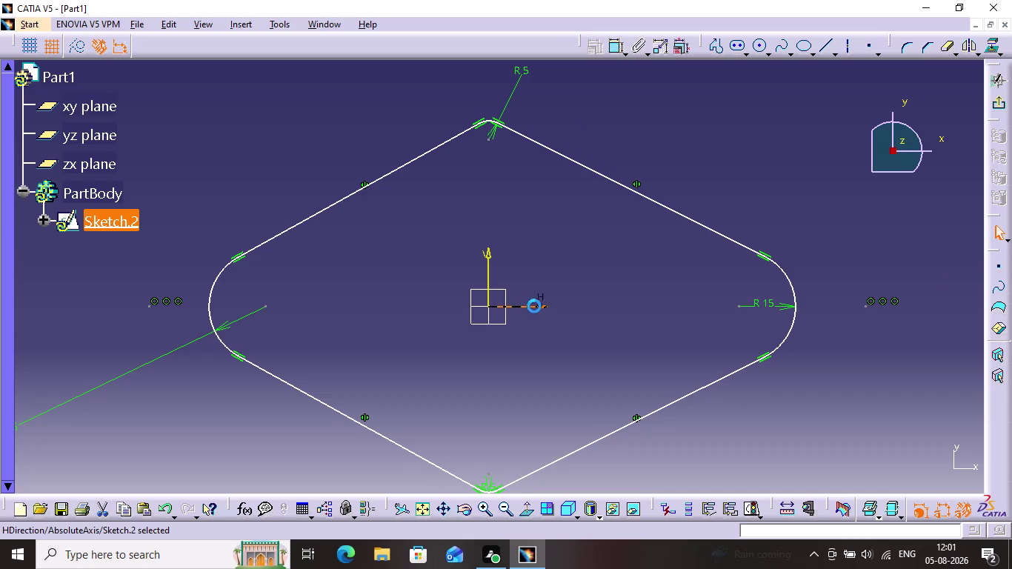
click(531, 140)
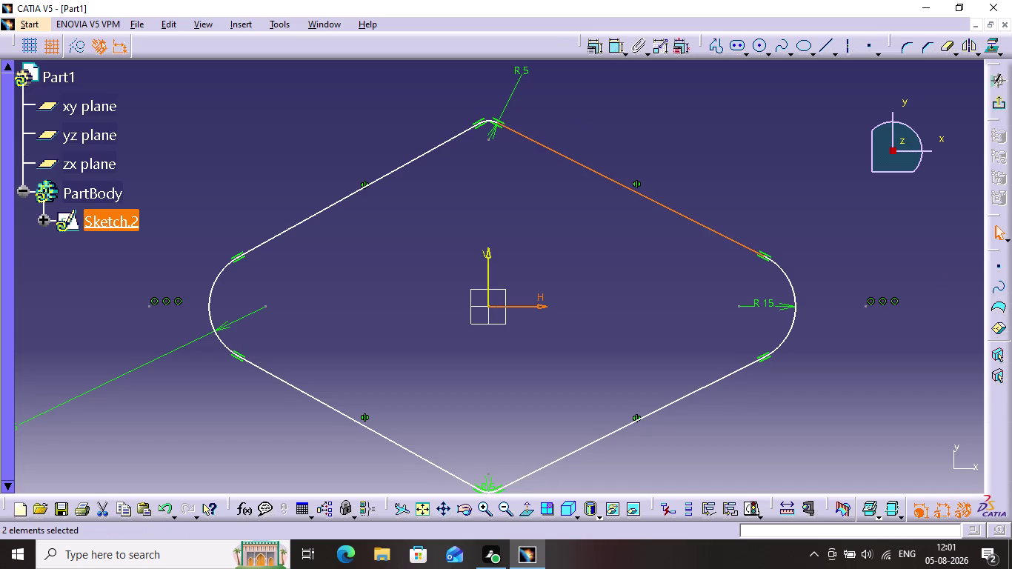
click(601, 43)
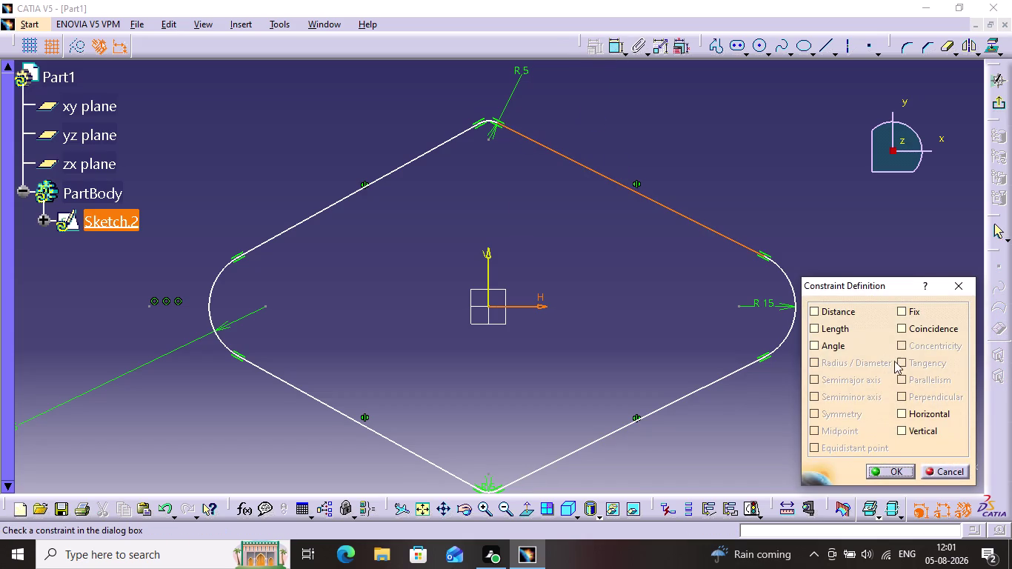
click(905, 322)
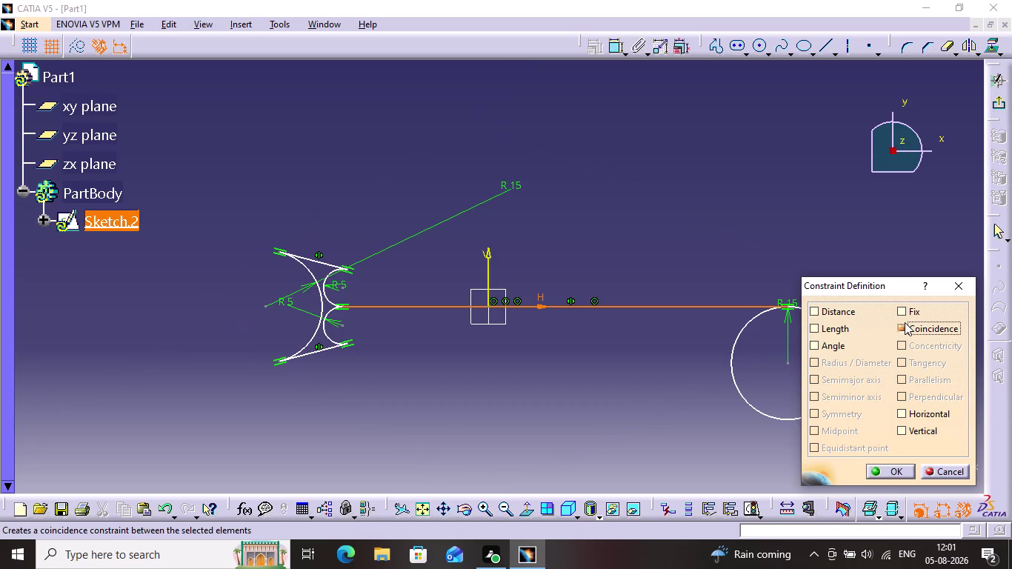
click(960, 291)
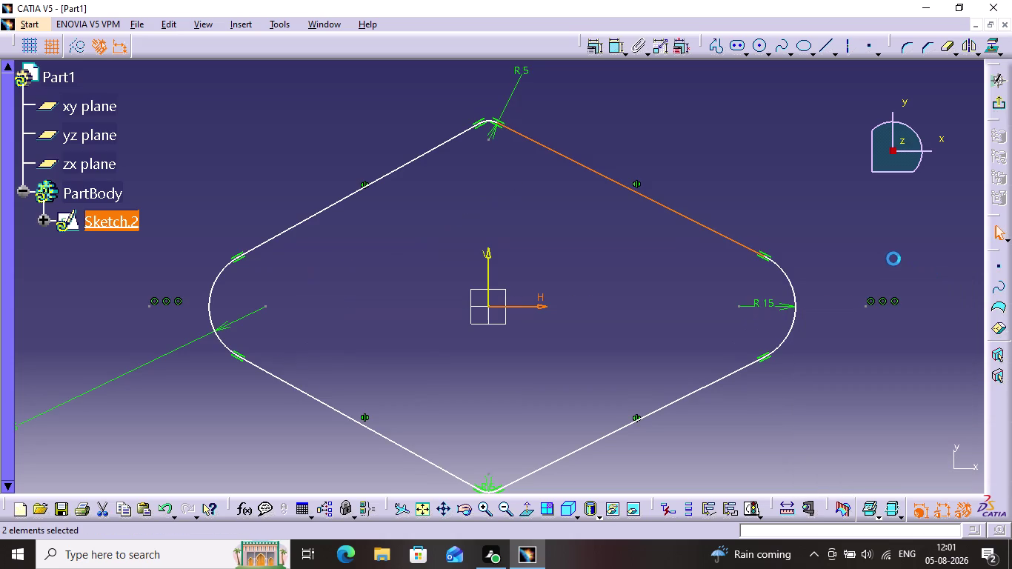
click(838, 219)
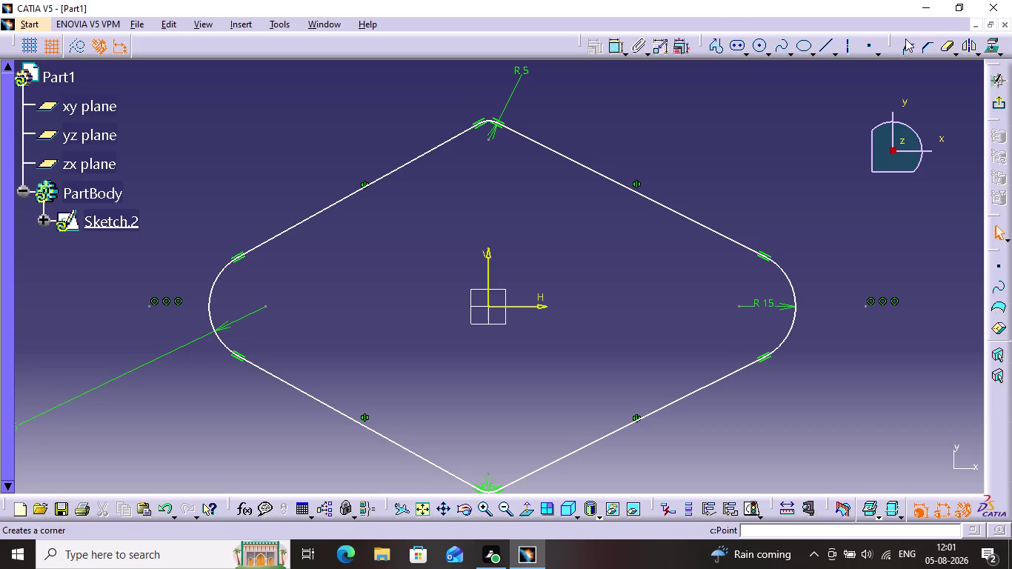
Undo the earlier sketch operations.
key(ctrl+z)
key(ctrl+z)
key(ctrl+z)
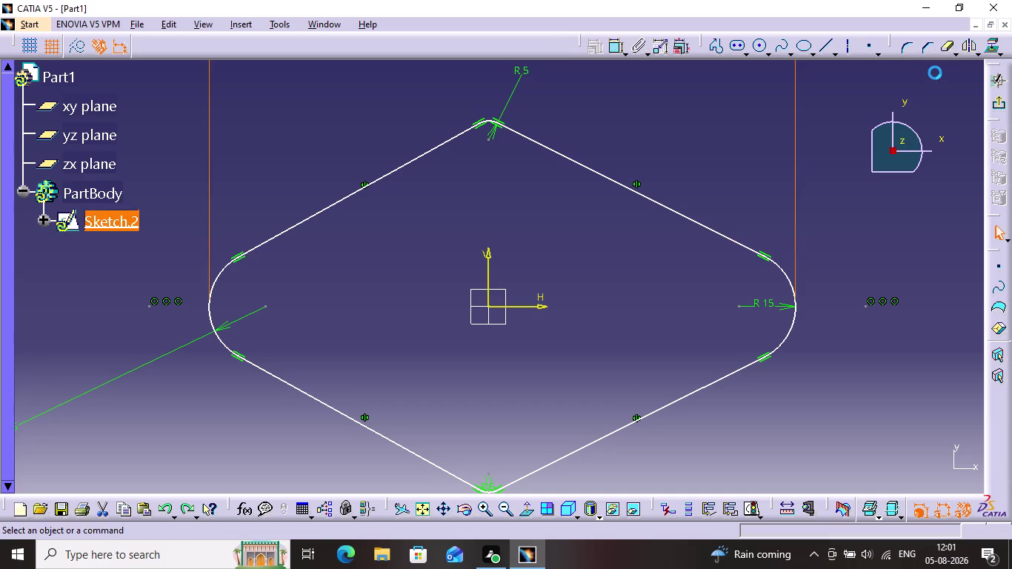
key(ctrl+z)
key(ctrl+z)
key(ctrl+z)
key(ctrl+z)
key(ctrl+z)
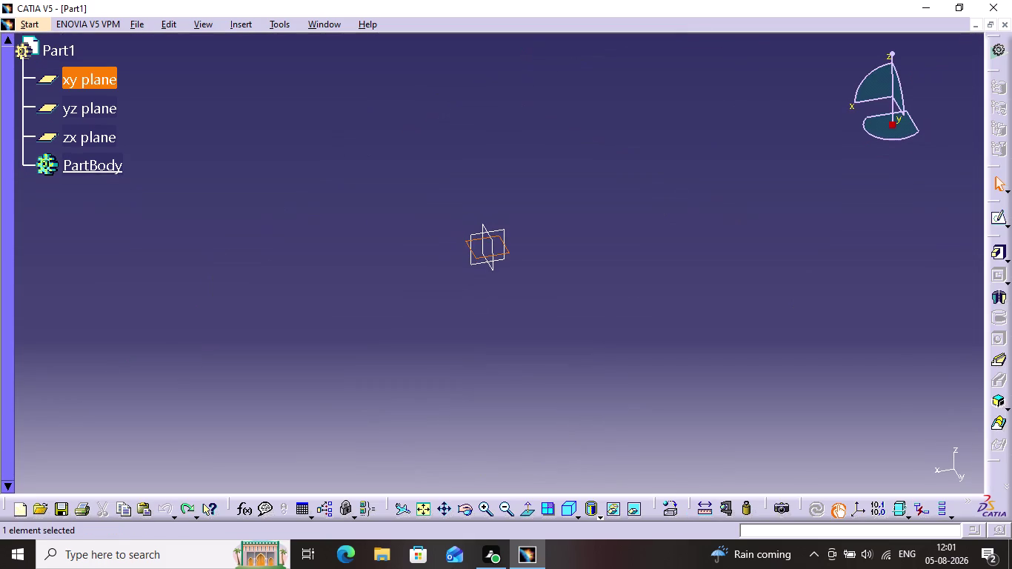
Sketch a centred 100 × 60 rectangle on the xy plane and hide its dimensions.
click(995, 217)
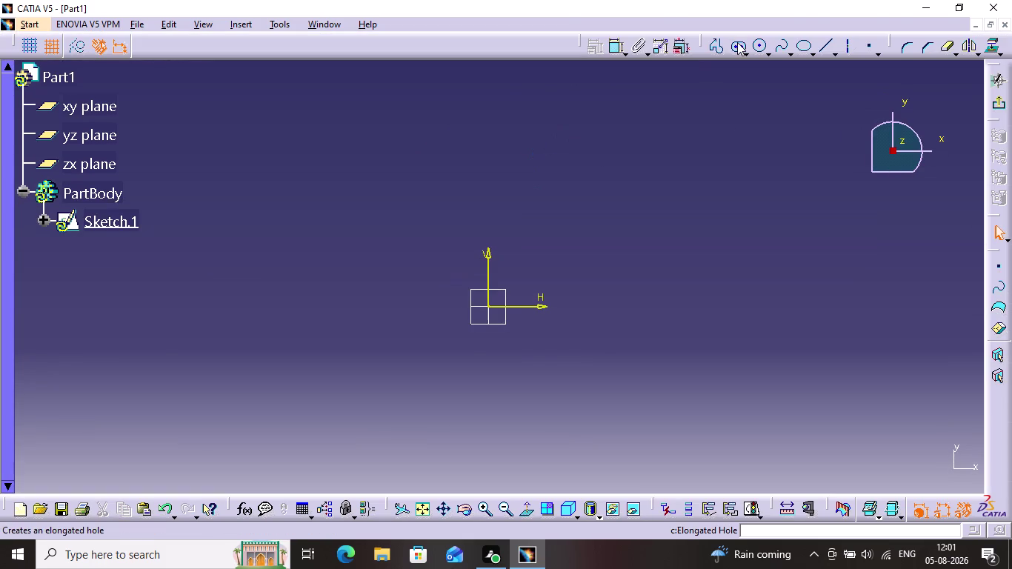
click(746, 49)
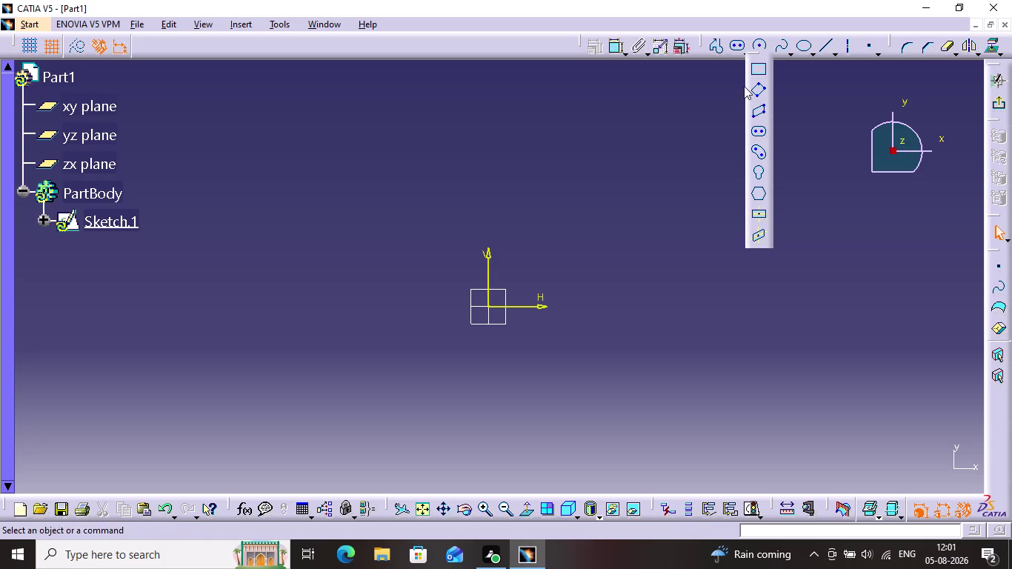
click(754, 208)
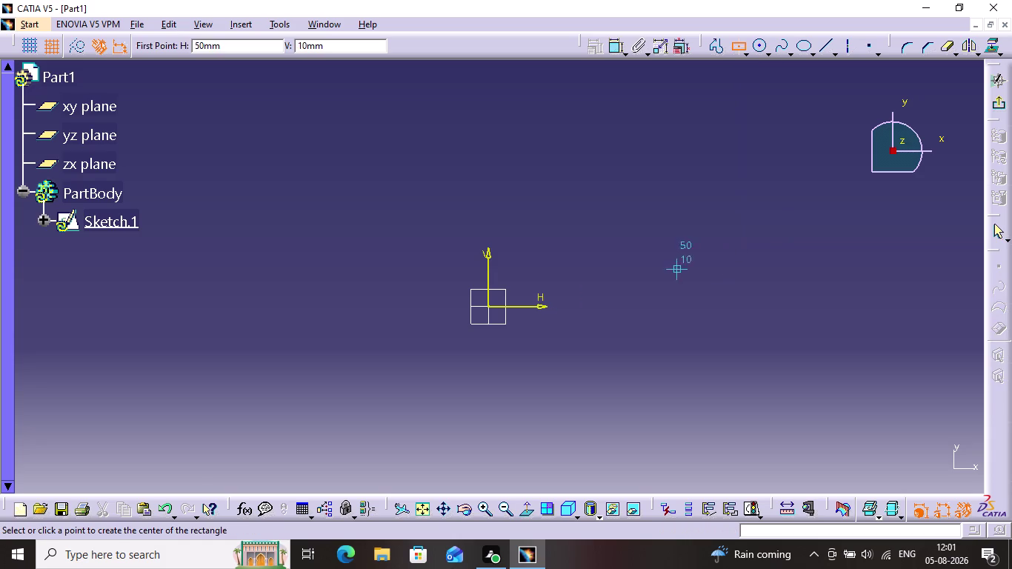
click(485, 303)
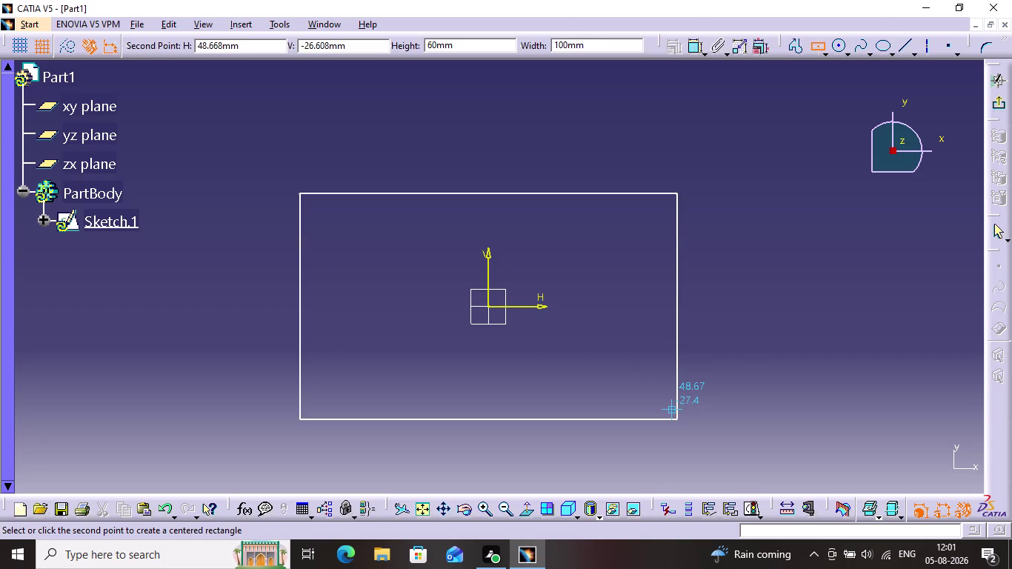
click(693, 412)
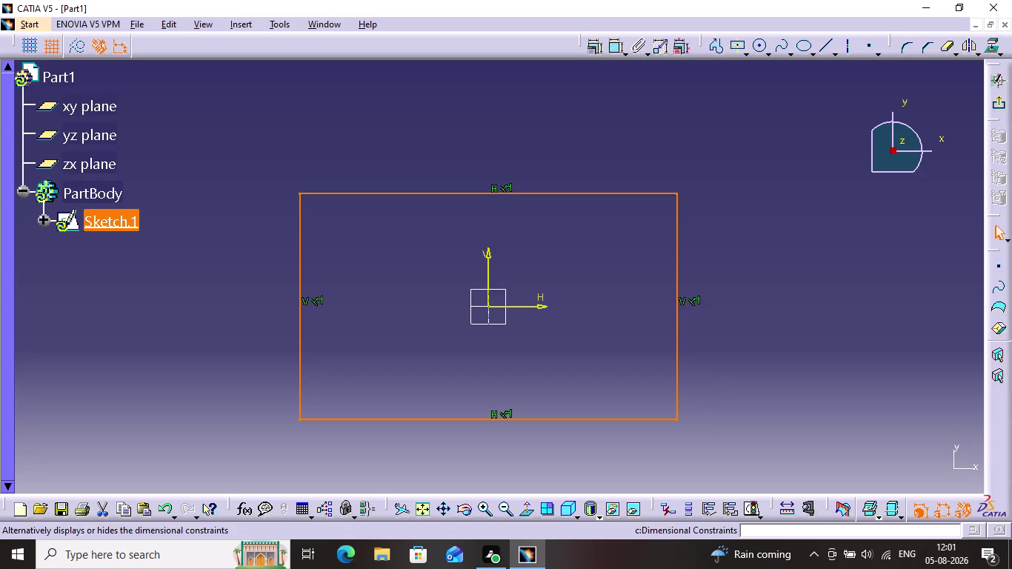
click(826, 224)
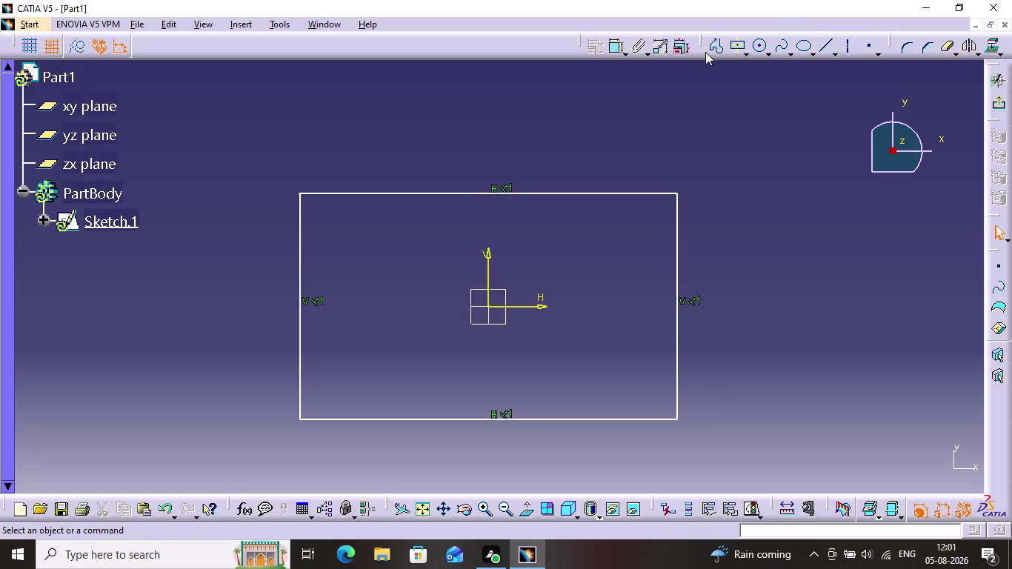
click(724, 46)
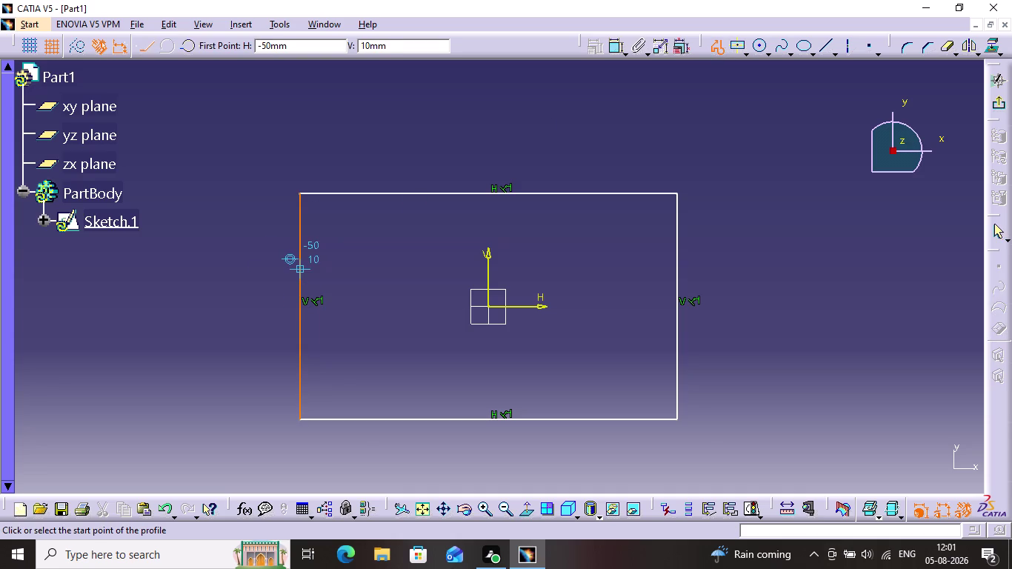
Draw a closed diamond through the rectangle's top, right, bottom and left edge midpoints.
click(492, 190)
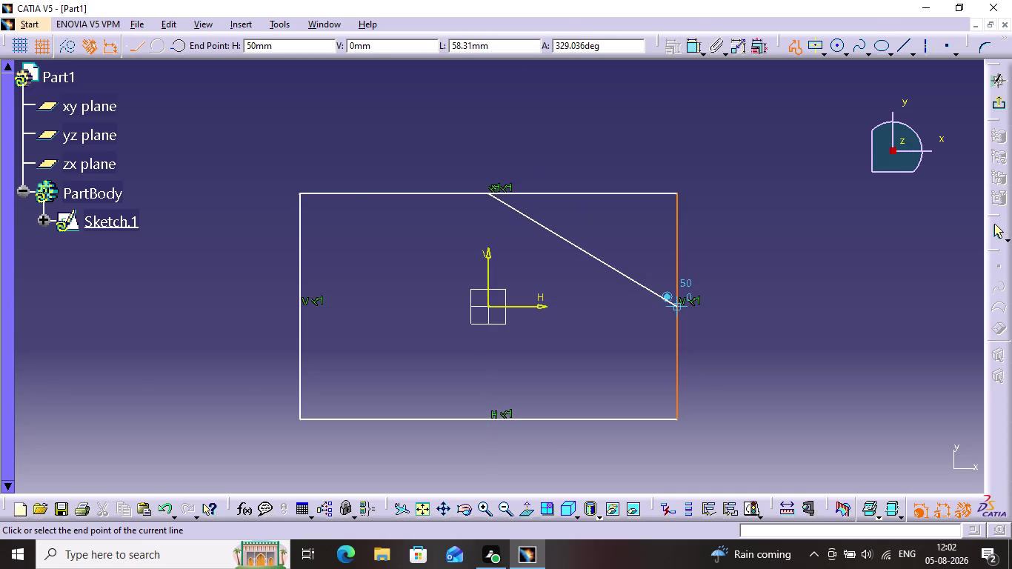
click(674, 307)
click(482, 417)
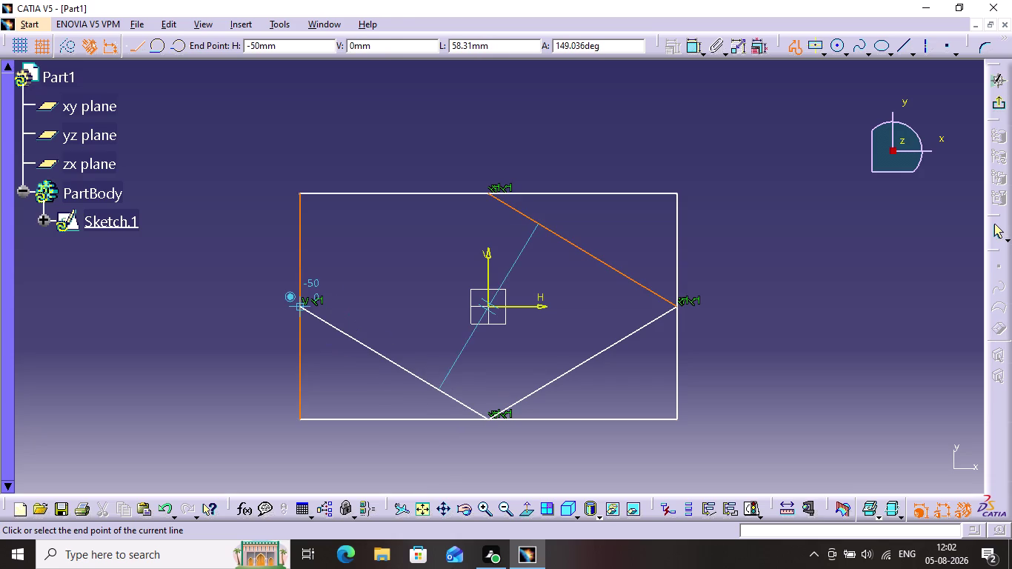
click(296, 305)
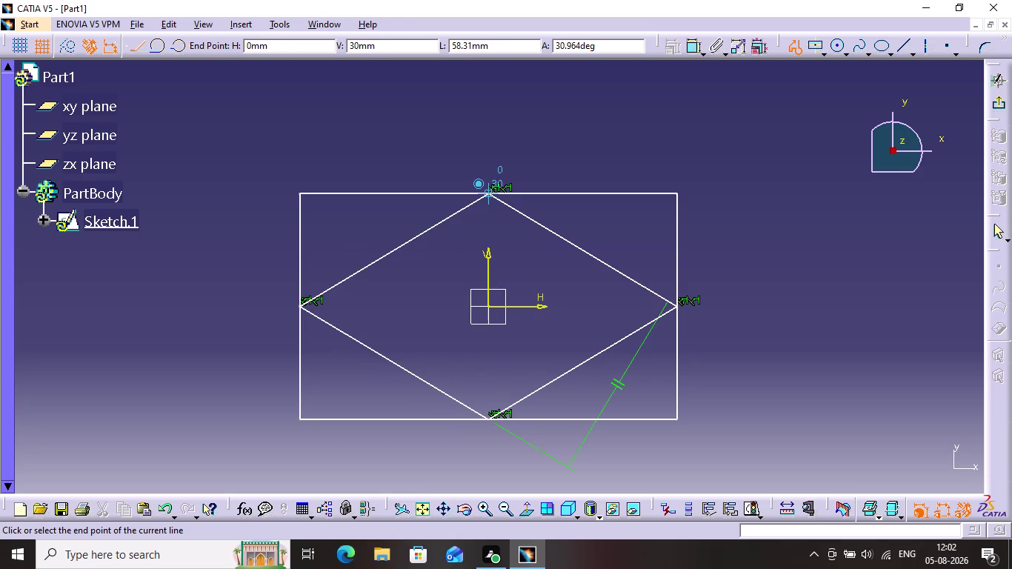
click(494, 191)
click(986, 68)
click(800, 202)
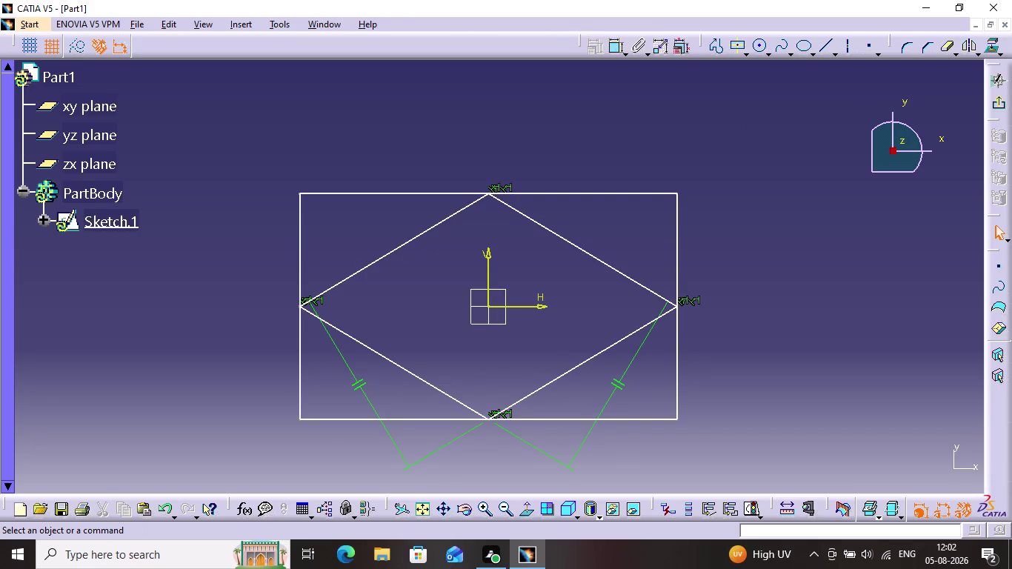
double_click(943, 47)
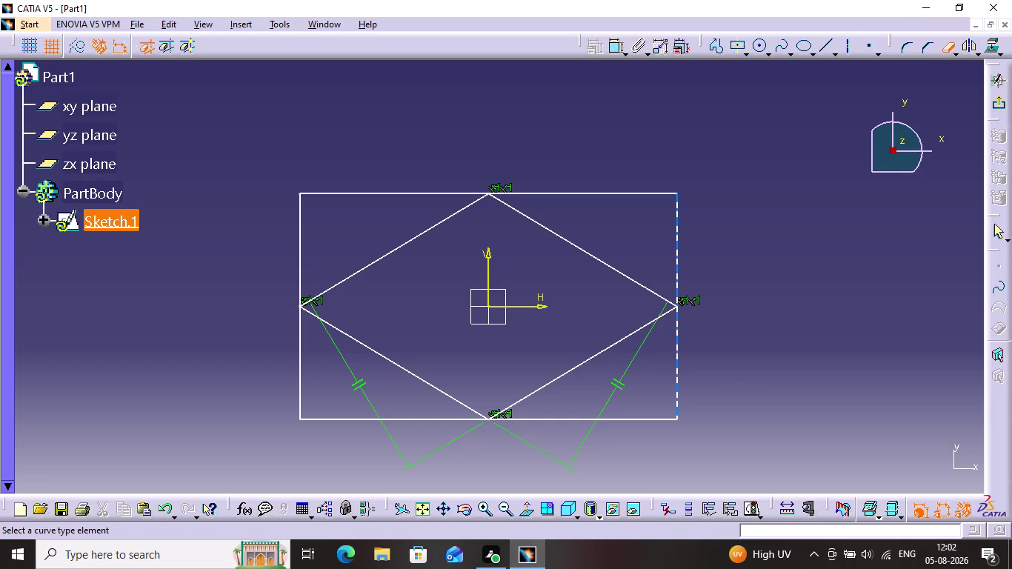
Trim away the rectangle's right, bottom, top and left edges, leaving only the diamond.
click(676, 241)
click(564, 310)
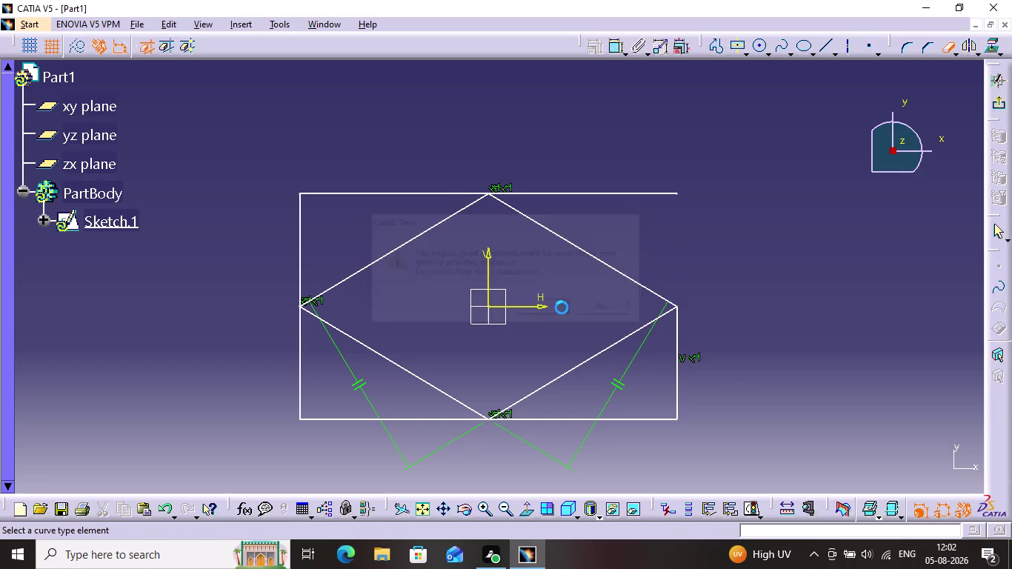
click(677, 396)
click(637, 419)
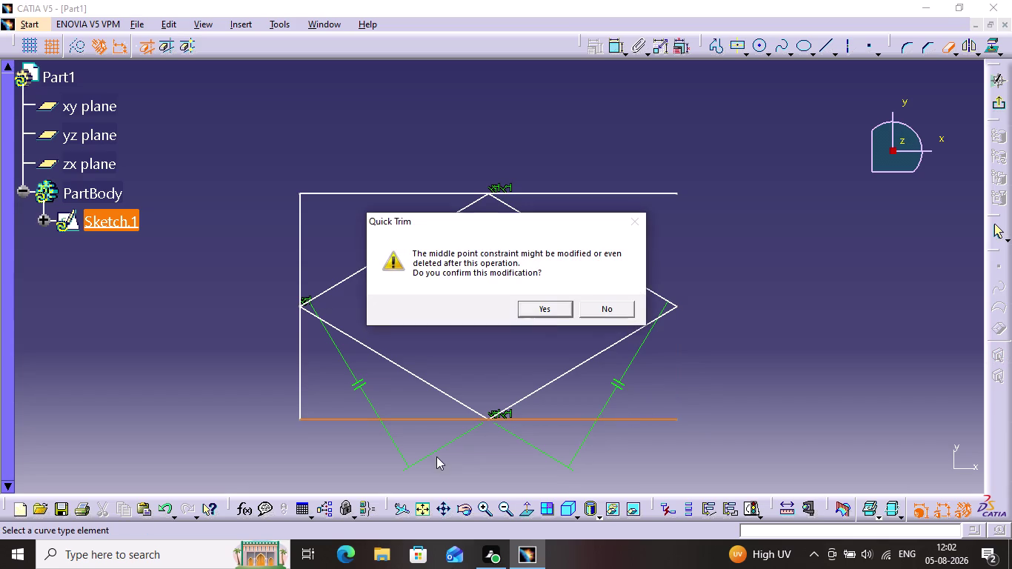
click(551, 312)
click(427, 423)
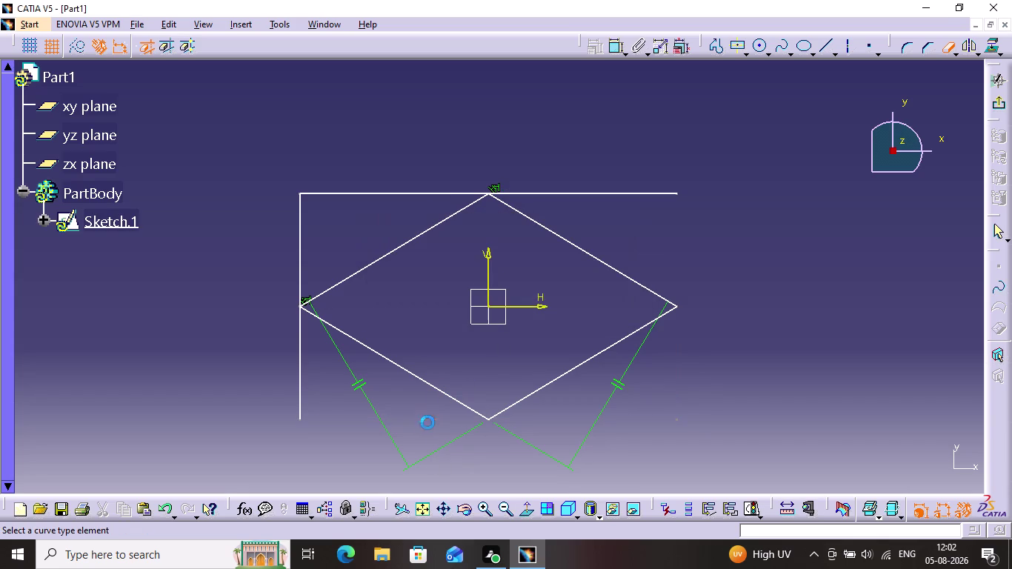
click(421, 195)
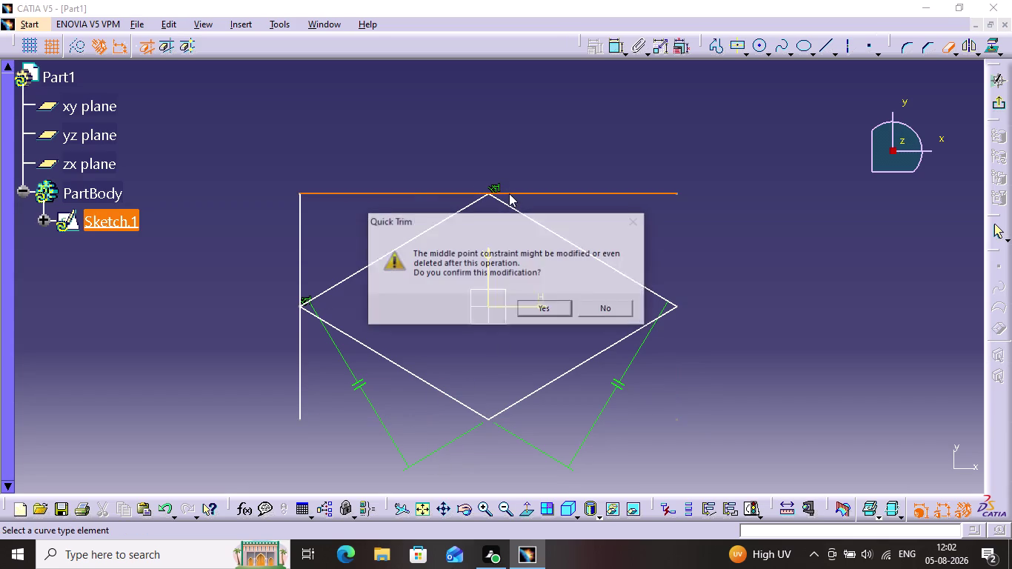
click(534, 308)
click(583, 196)
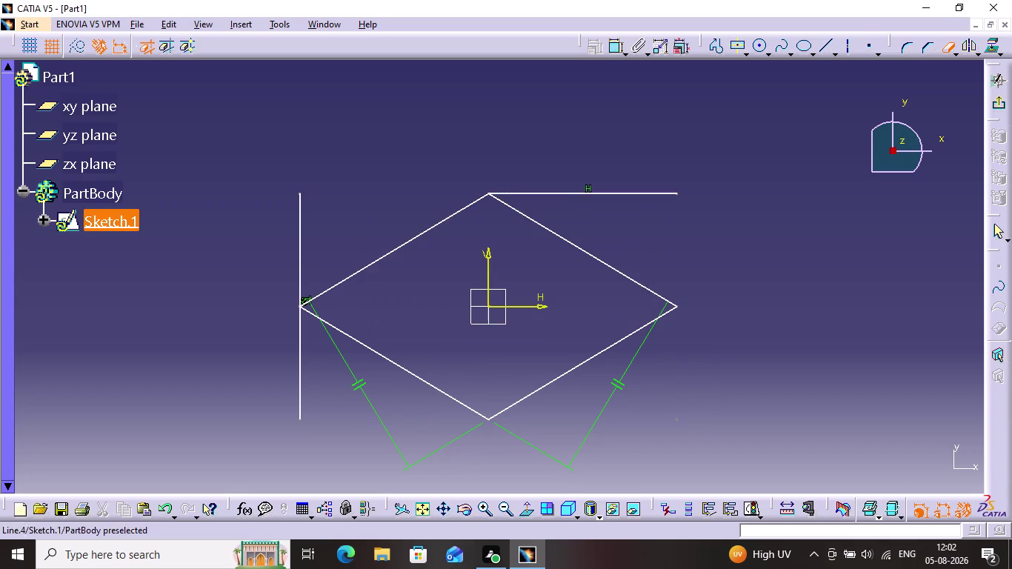
click(300, 235)
click(538, 301)
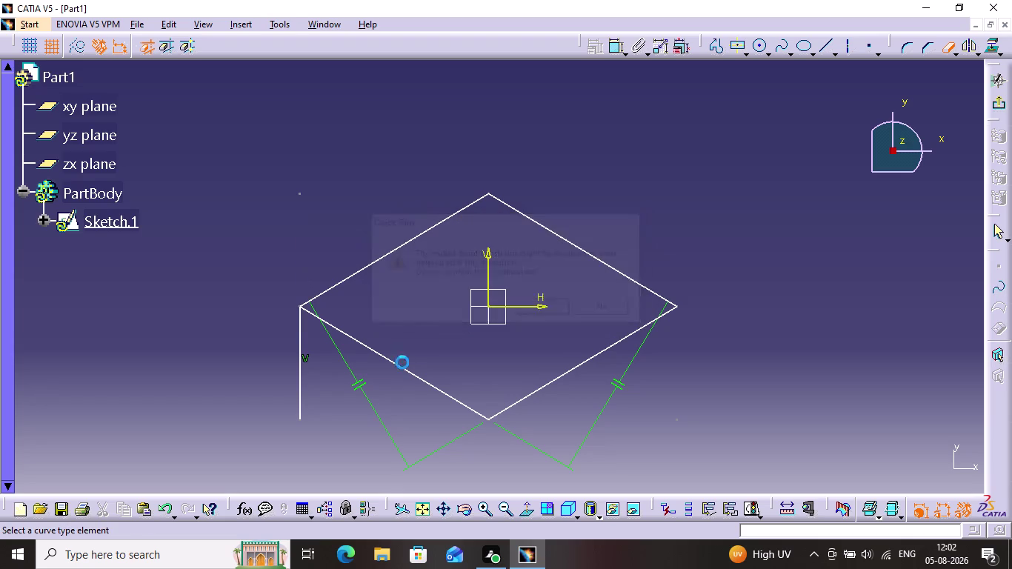
click(297, 377)
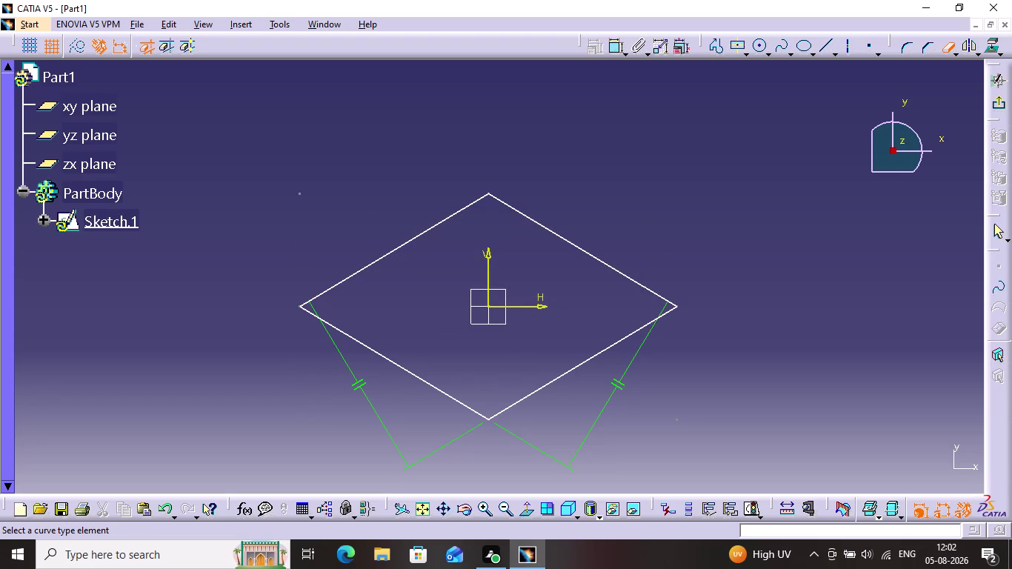
Start a width dimension between the diamond's left and right corners.
click(617, 54)
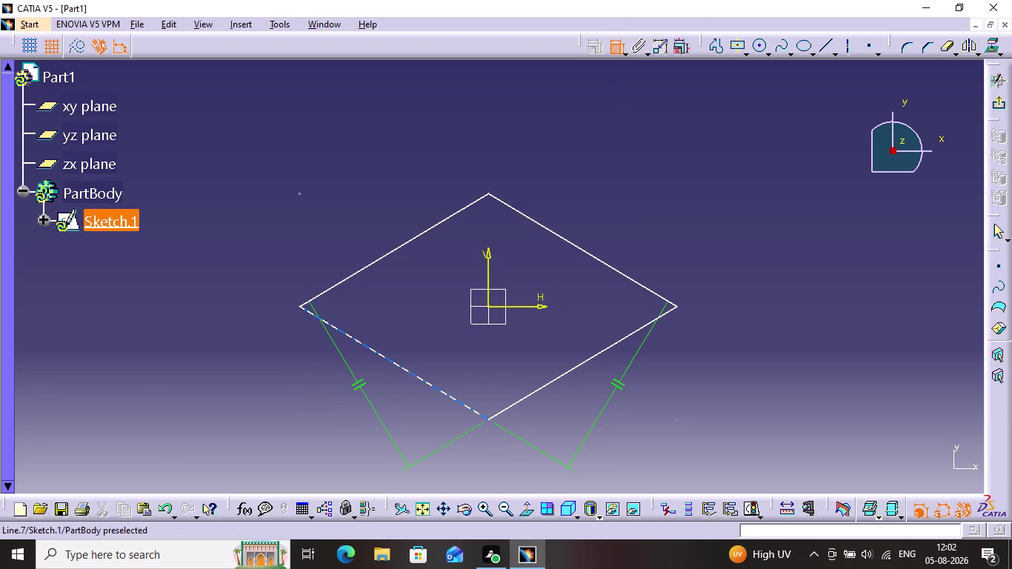
click(299, 304)
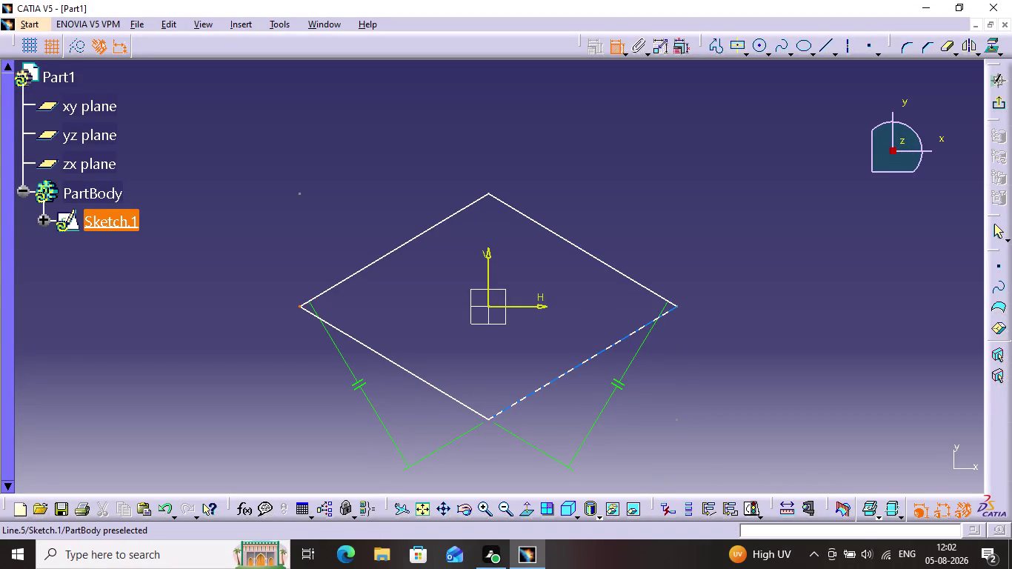
click(677, 308)
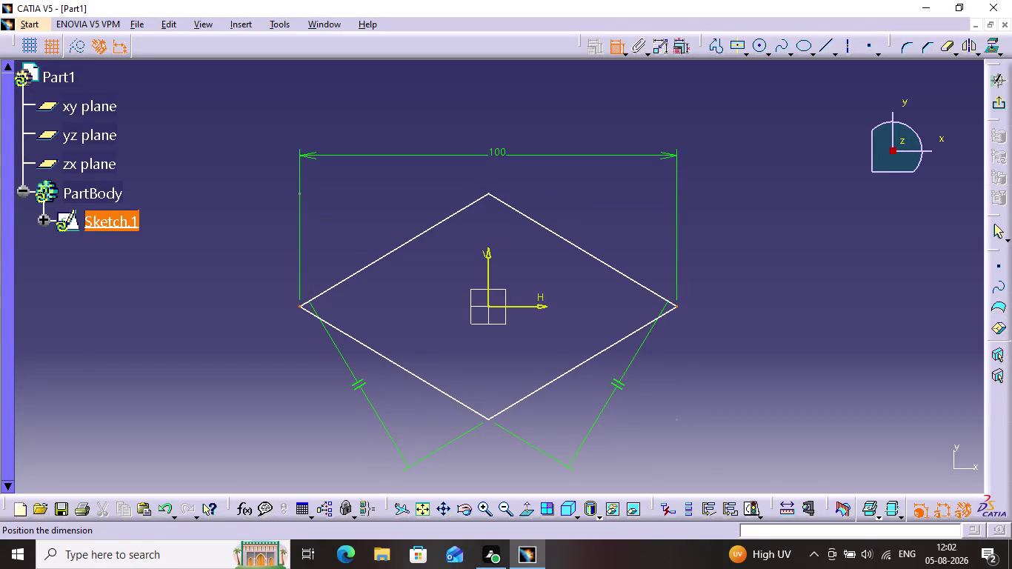
Place the width dimension above the diamond and change its value to 140 mm.
triple_click(497, 137)
double_click(501, 142)
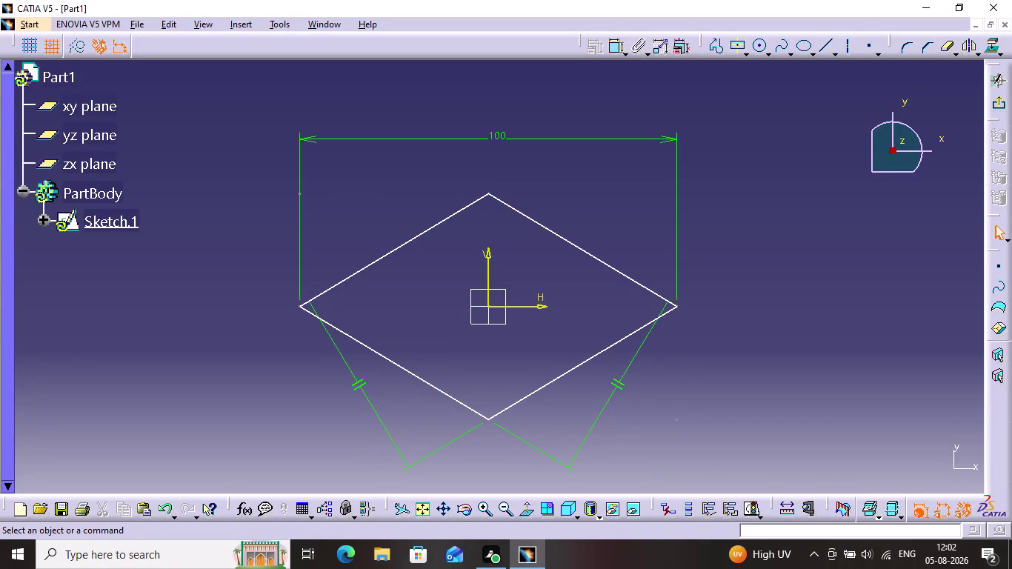
double_click(503, 138)
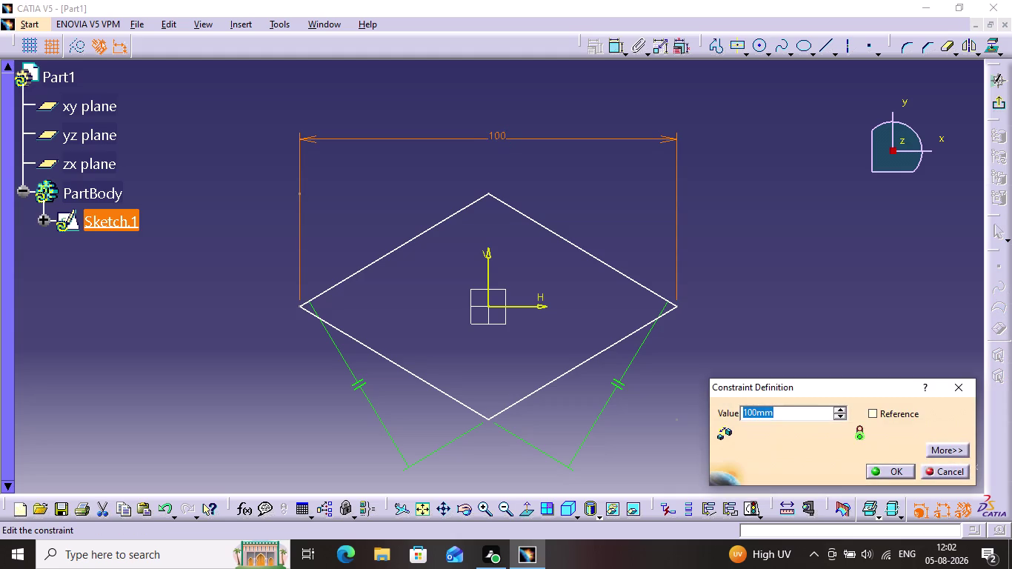
key(1)
text(00)
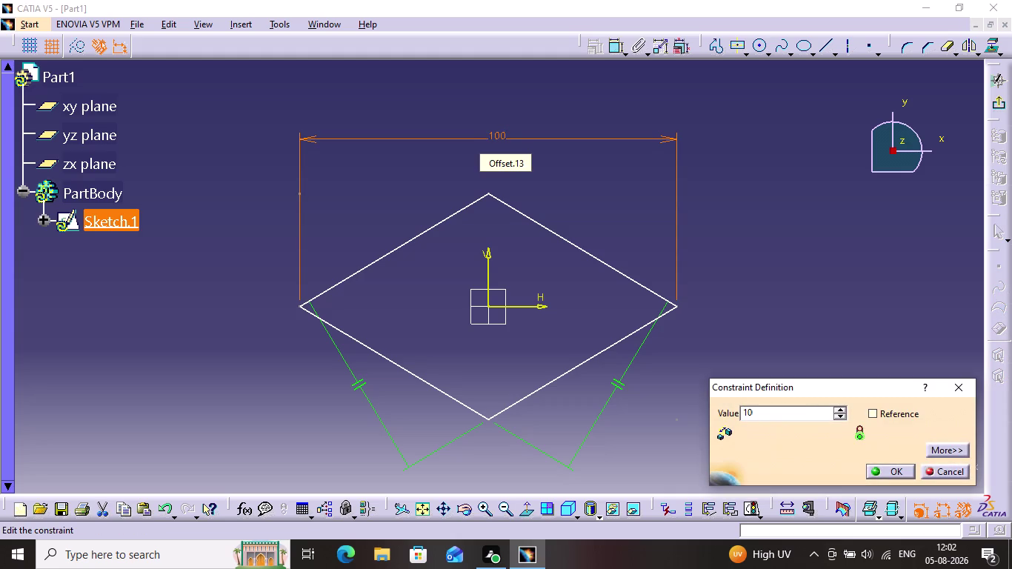
key(BackSpace)
key(BackSpace)
text(4)
text(0)
key(Return)
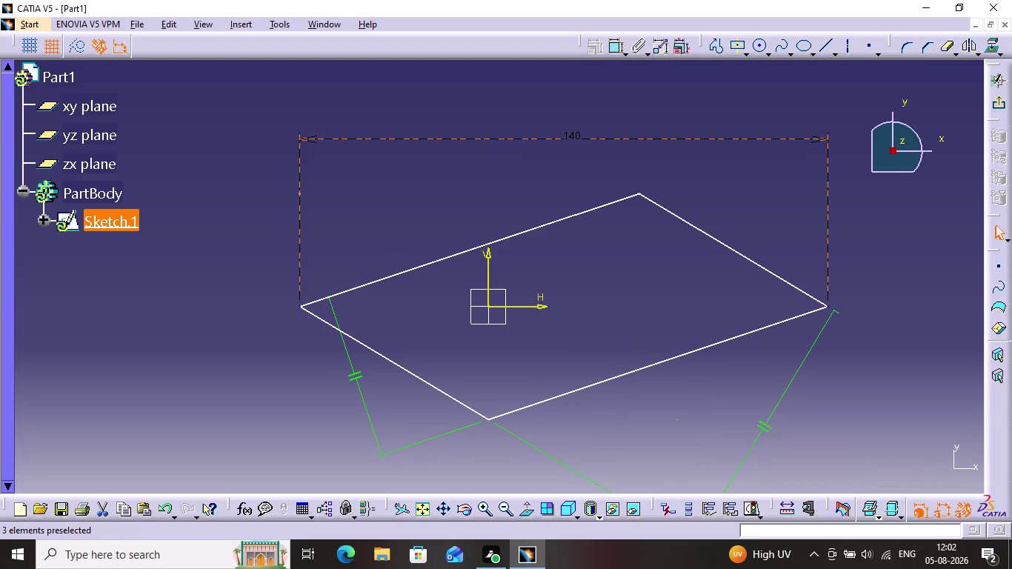
click(426, 265)
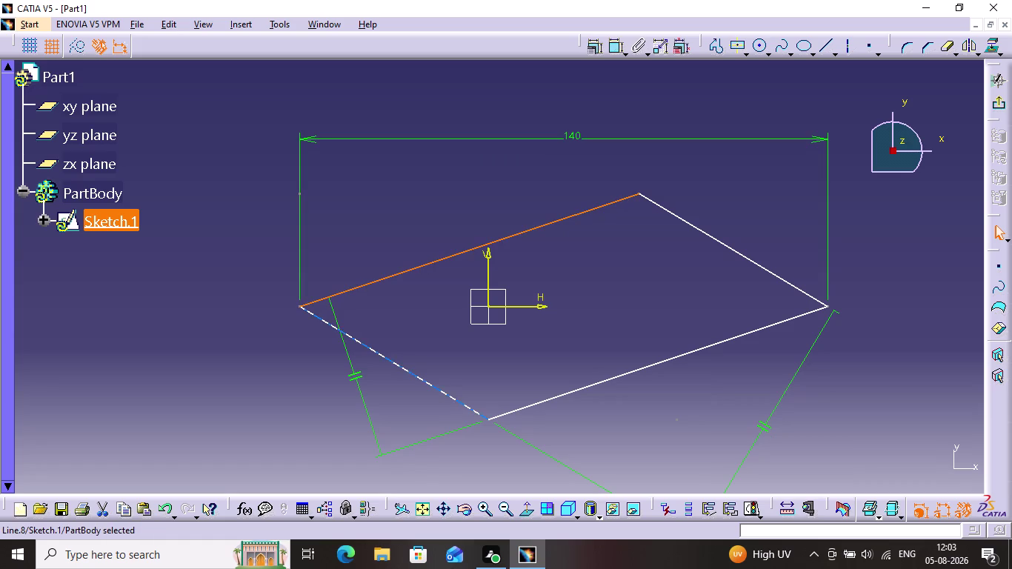
click(413, 371)
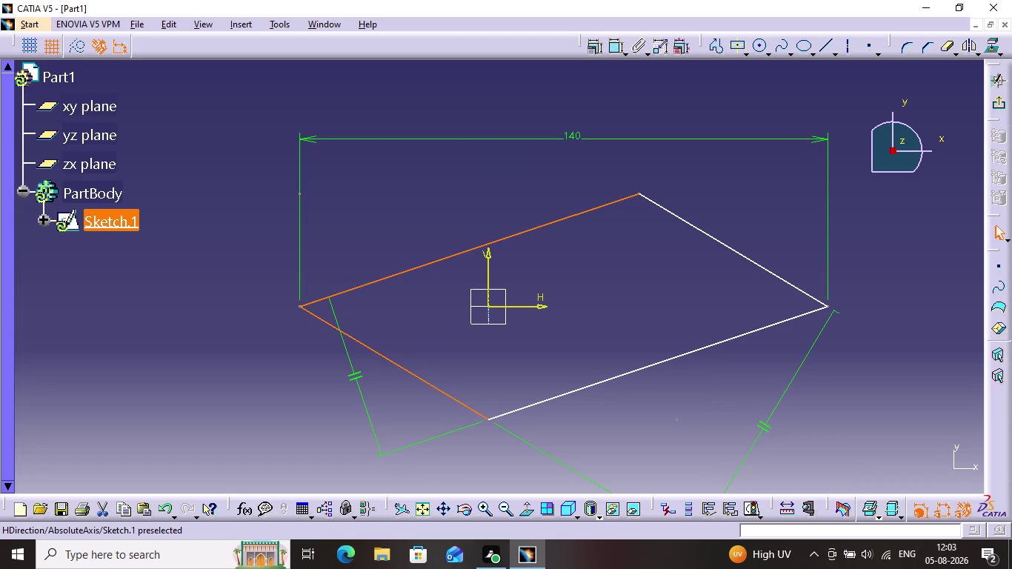
click(527, 311)
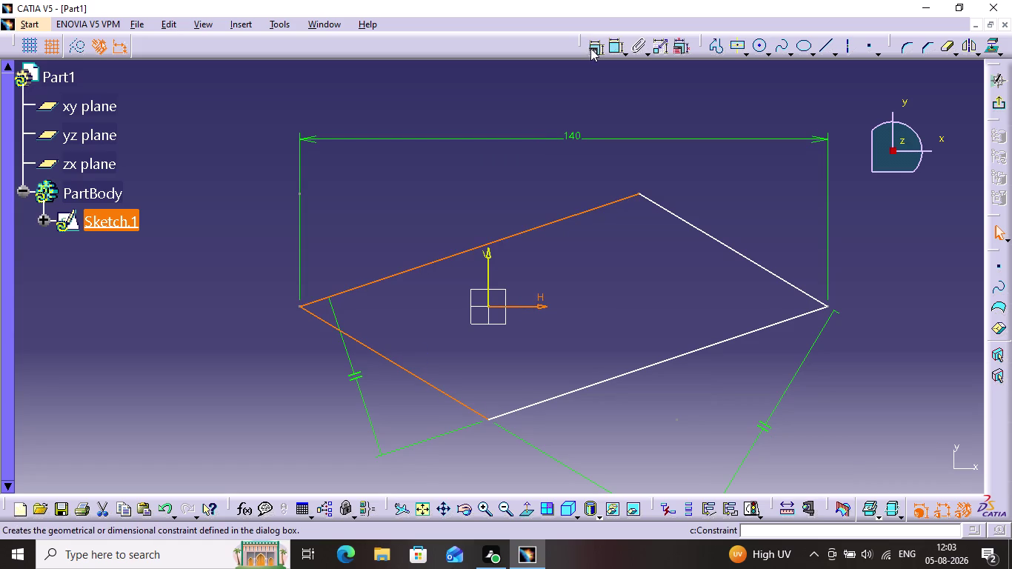
click(591, 48)
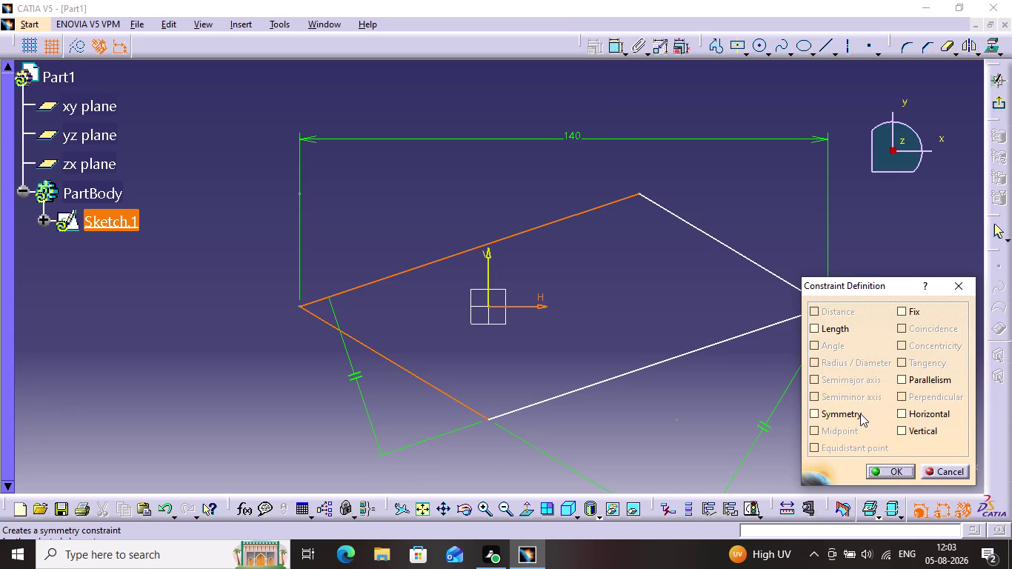
click(861, 414)
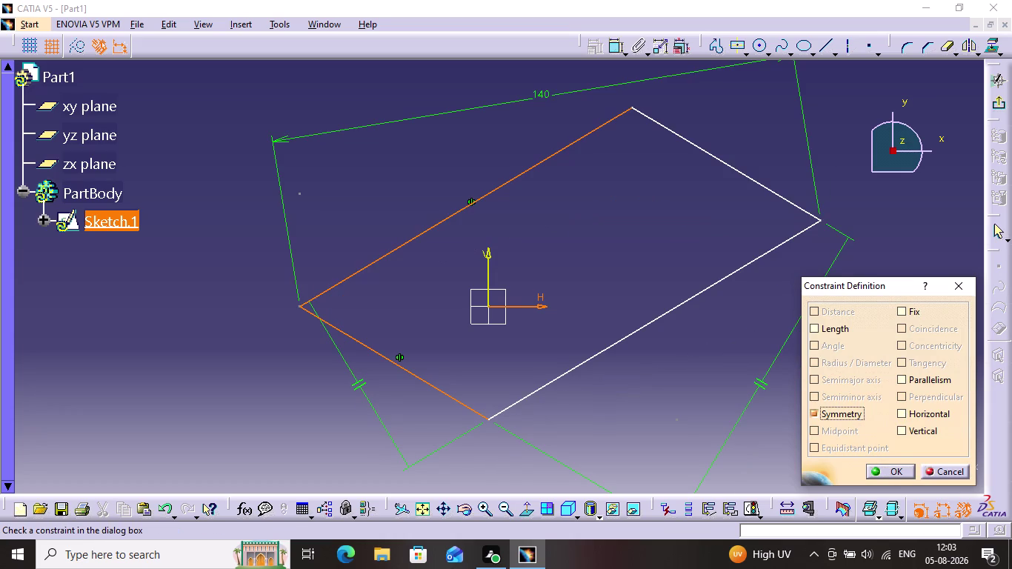
click(880, 475)
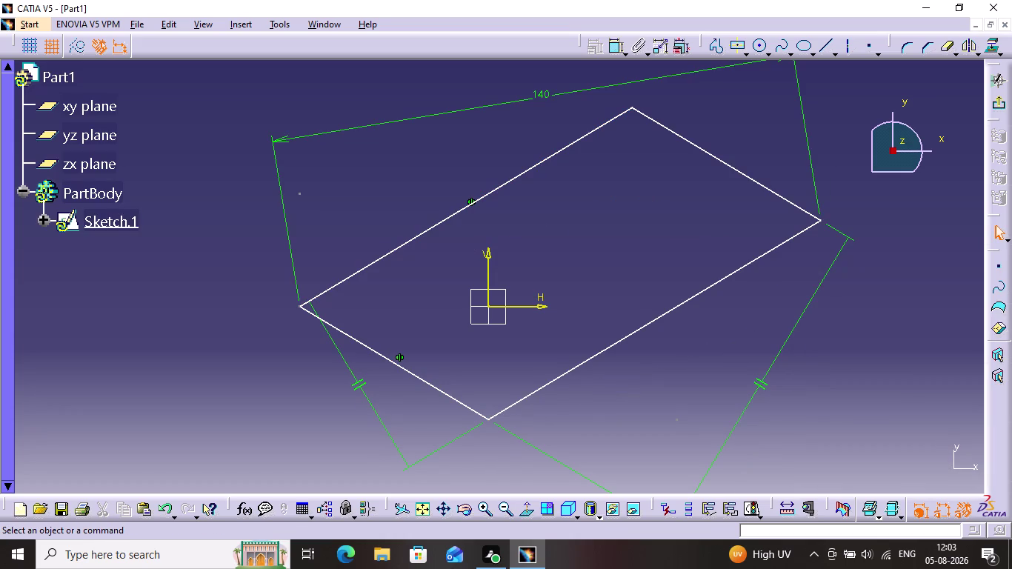
key(ctrl+z)
Apply a symmetry constraint to the diamond's upper-right and lower-left edges.
click(662, 304)
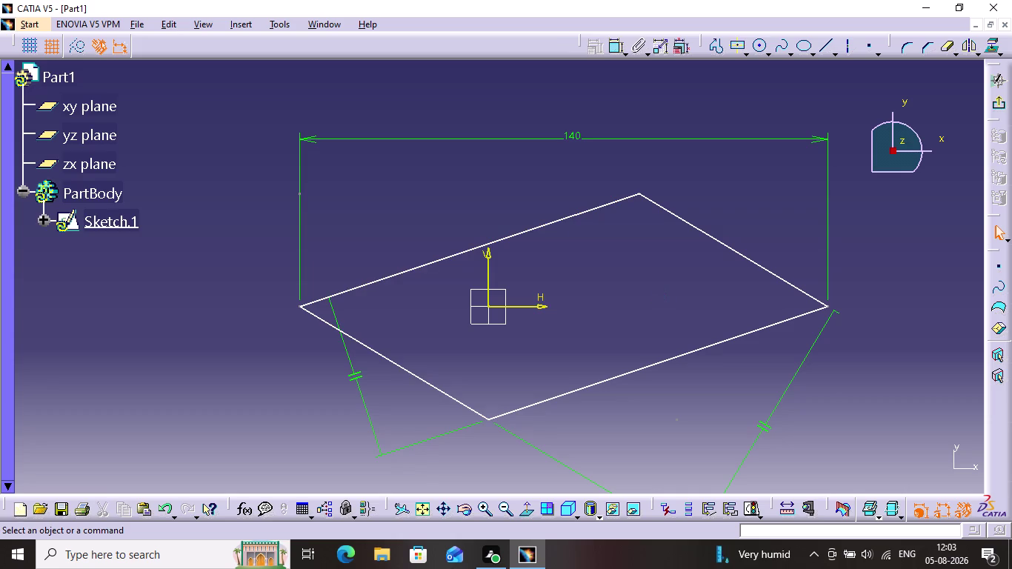
click(686, 223)
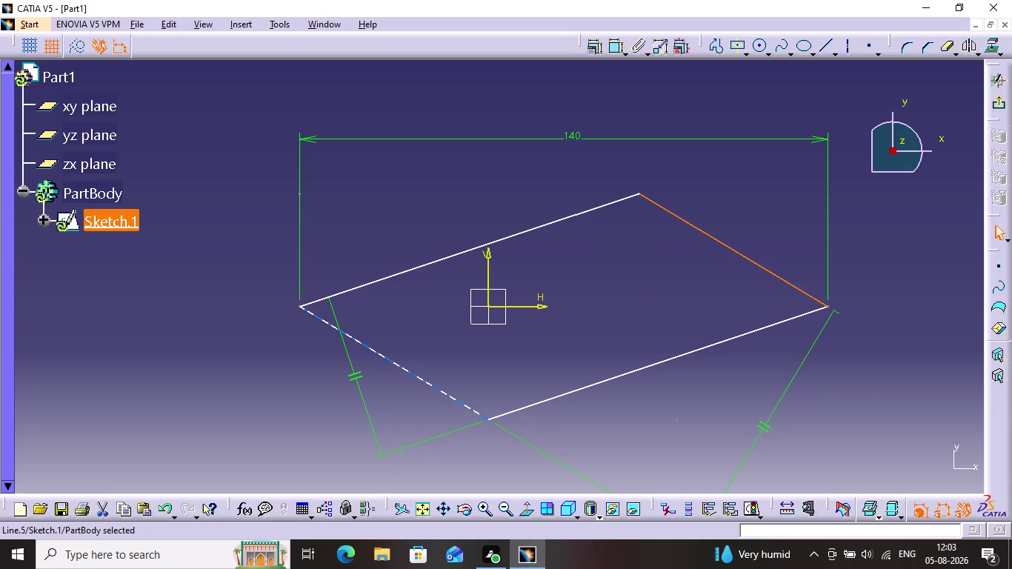
click(451, 396)
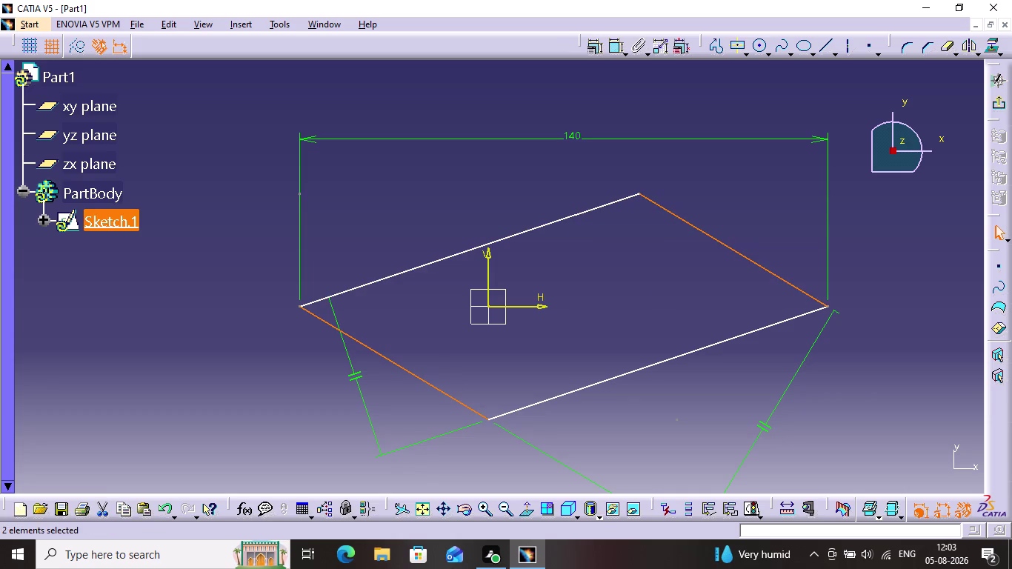
click(535, 308)
click(590, 44)
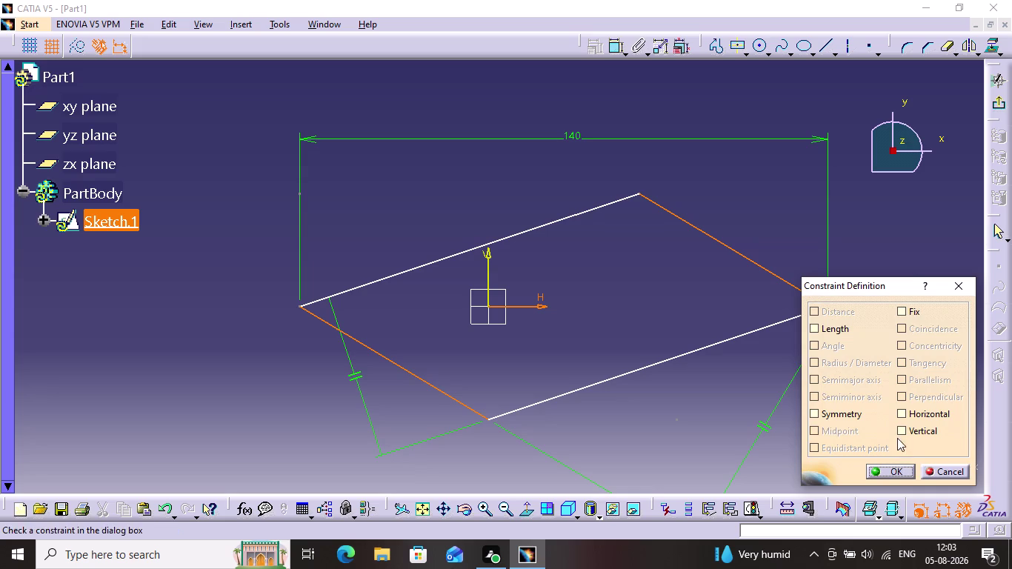
click(807, 420)
click(862, 416)
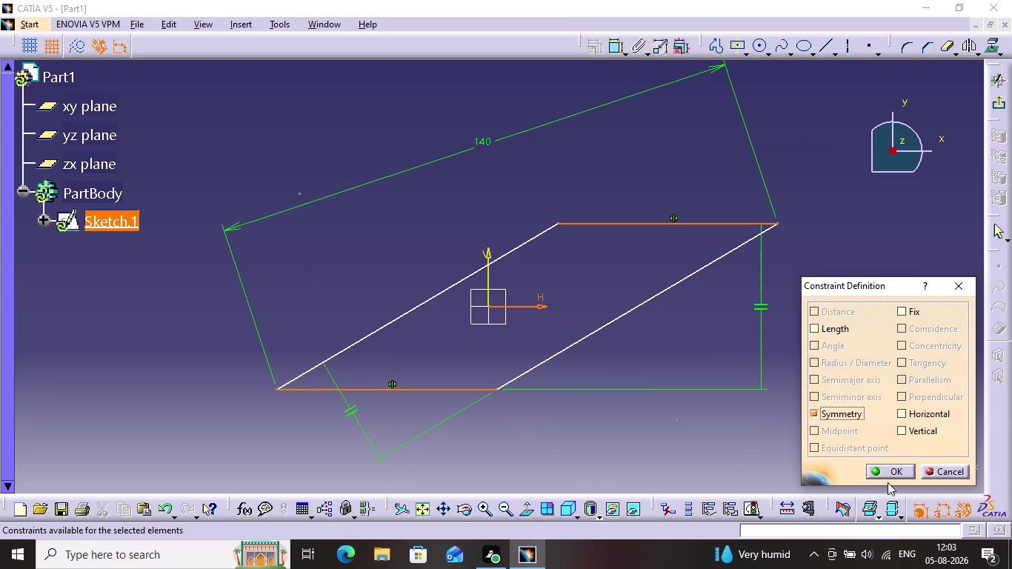
click(885, 465)
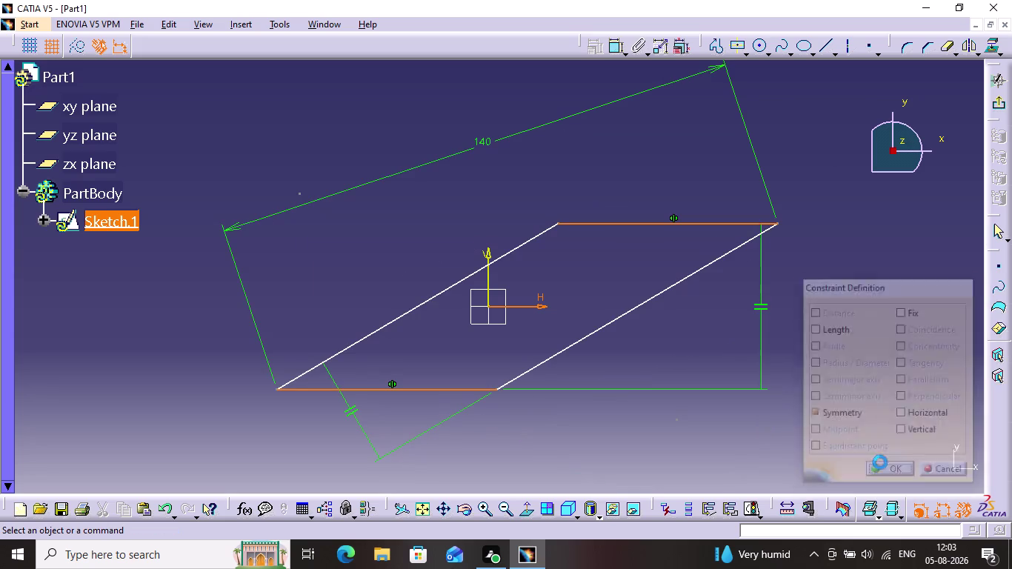
Apply symmetry again to the upper and lower slanted edges.
click(710, 415)
click(521, 243)
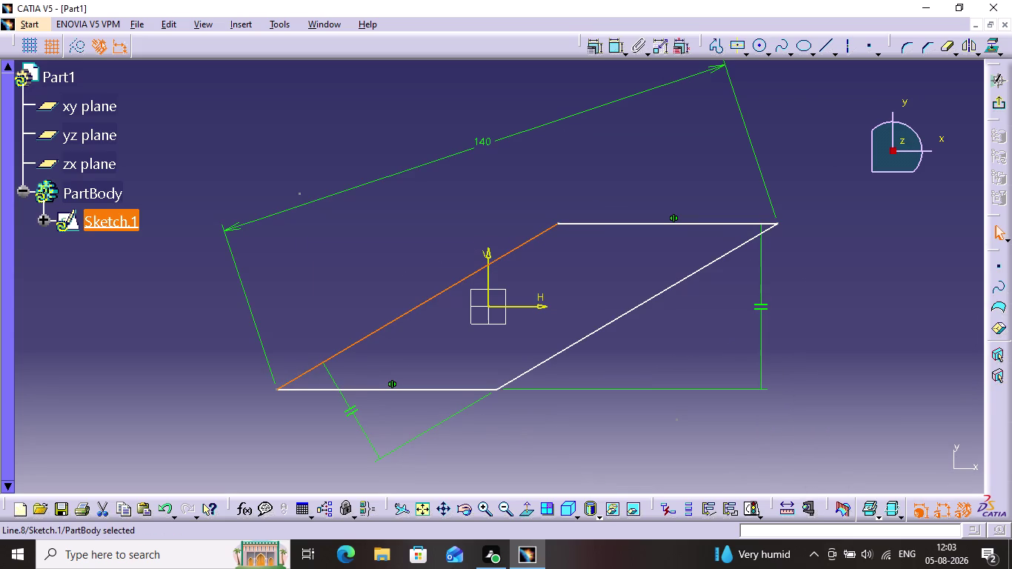
click(635, 306)
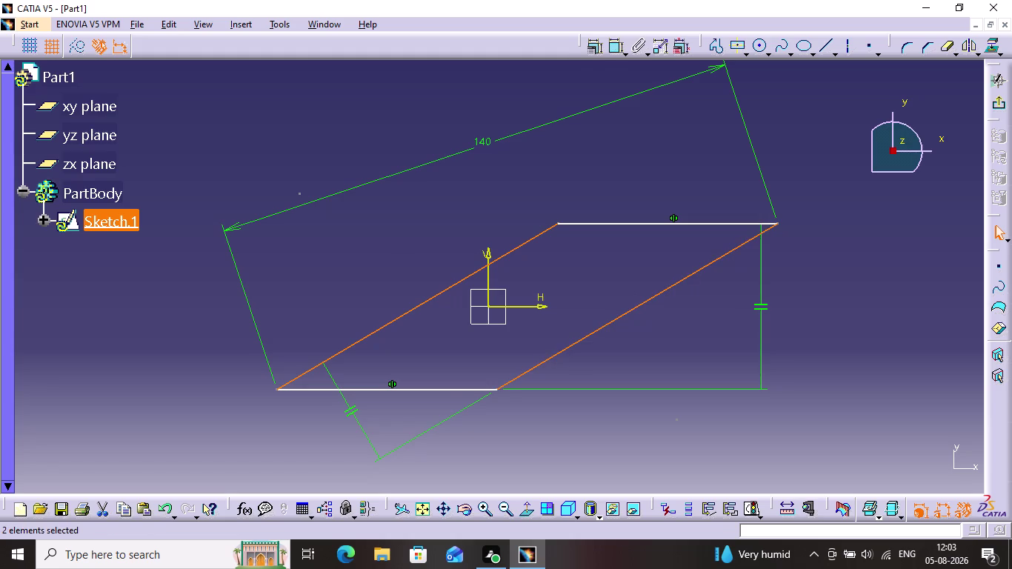
click(541, 304)
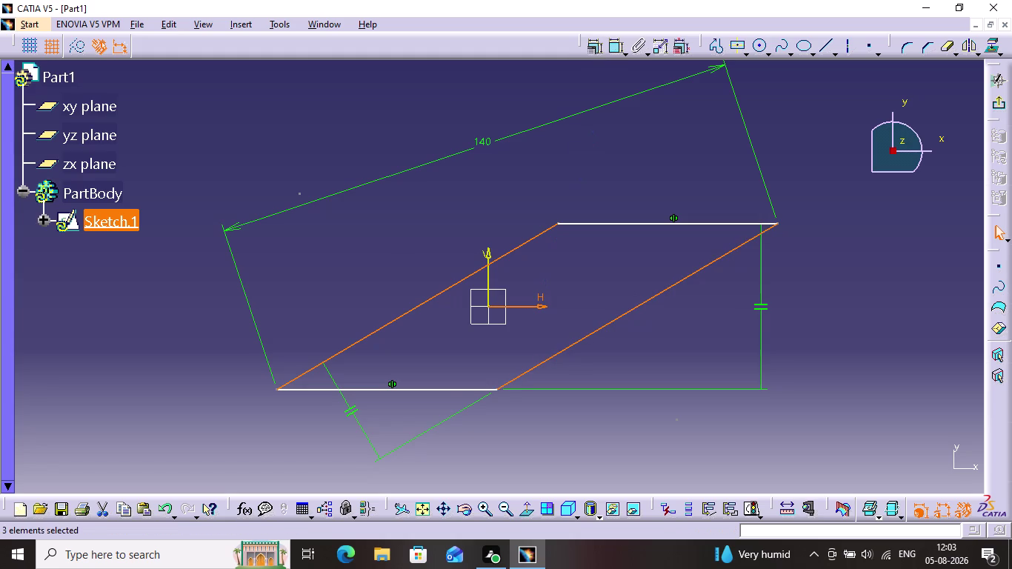
click(597, 50)
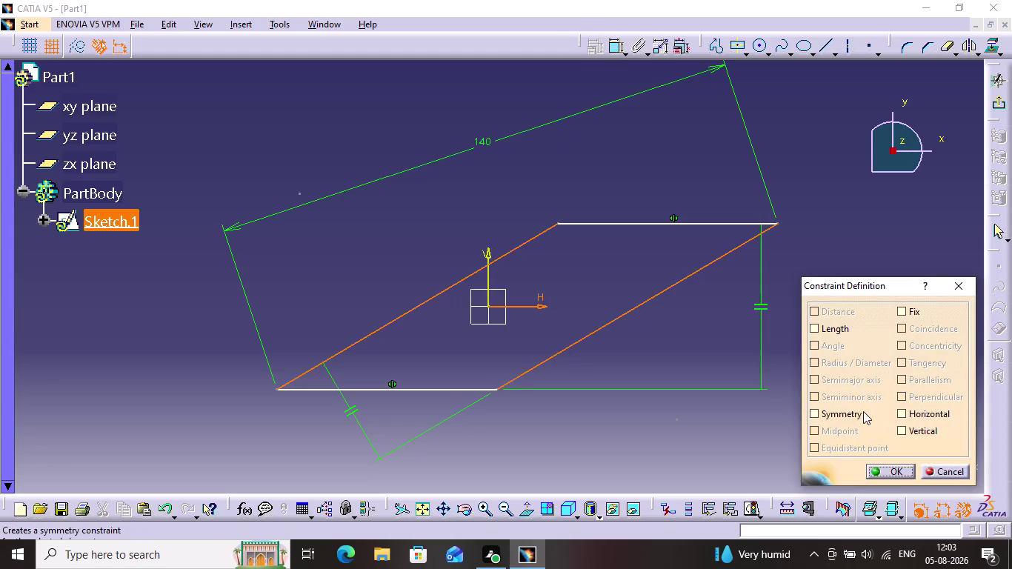
click(865, 411)
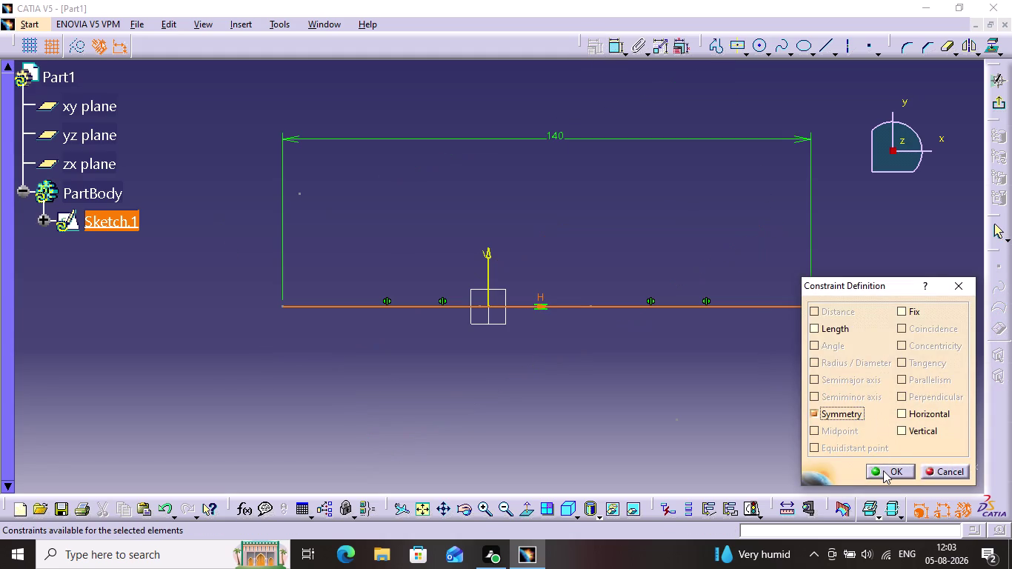
click(884, 471)
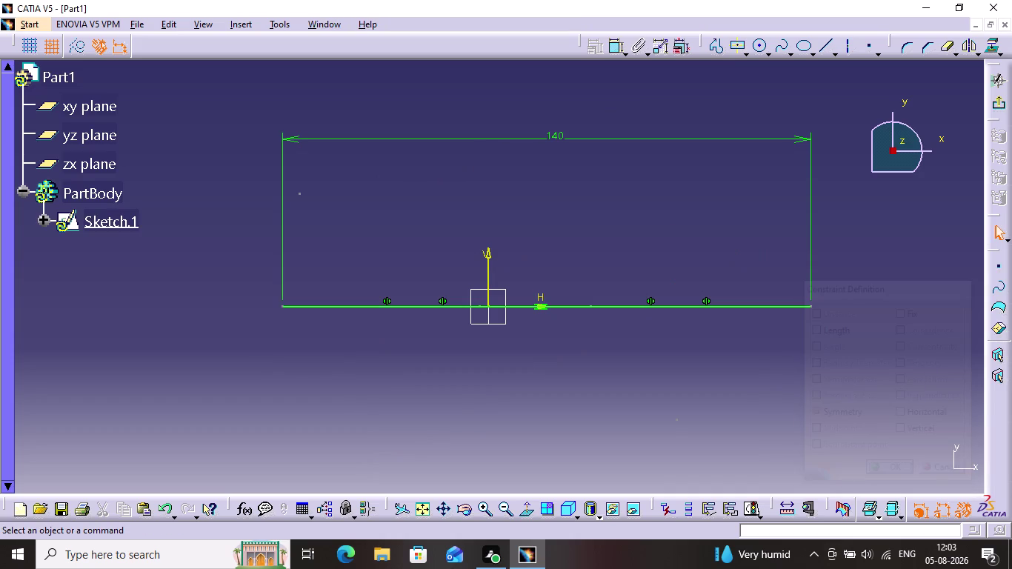
Undo the collapsed symmetry results and select the 100 width dimension.
key(ctrl+z)
key(ctrl+z)
key(ctrl+z)
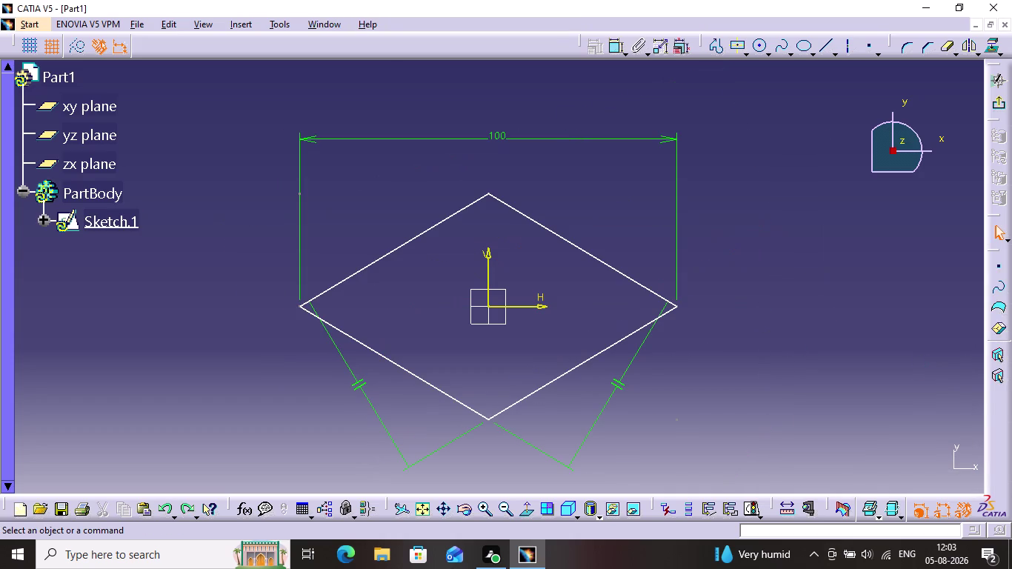
click(879, 300)
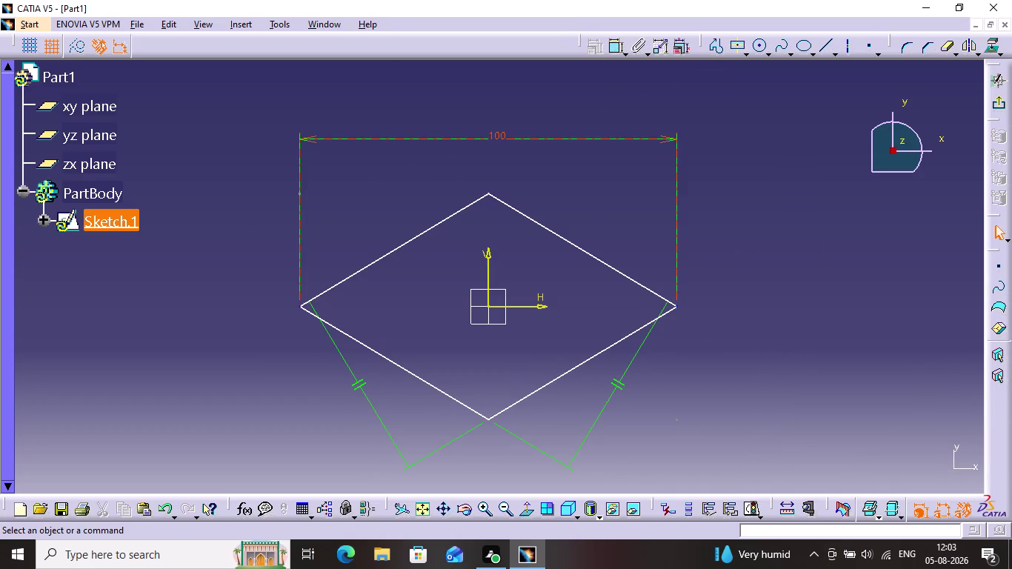
Change the width dimension value from 100 to 140.
double_click(495, 137)
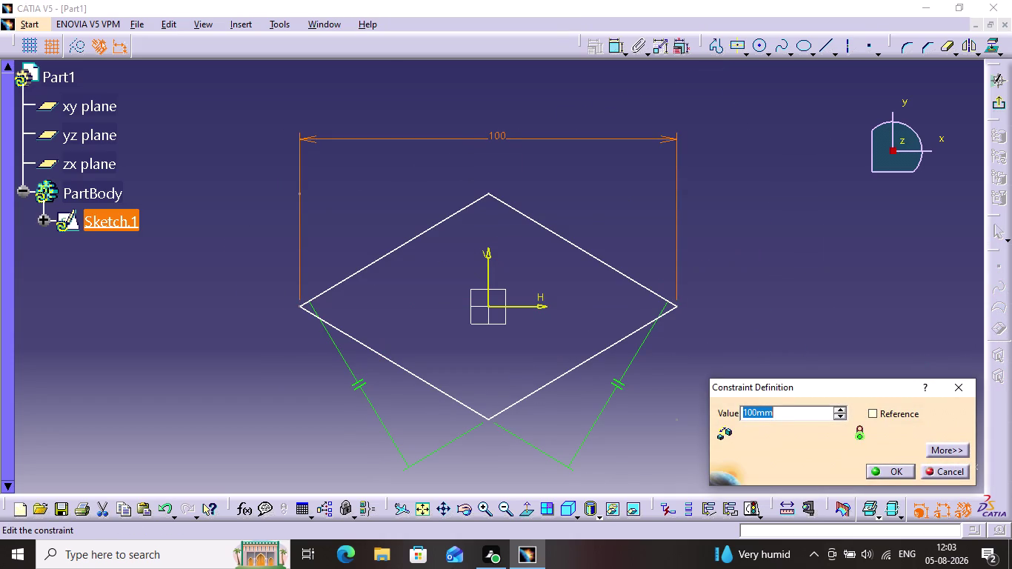
text(1)
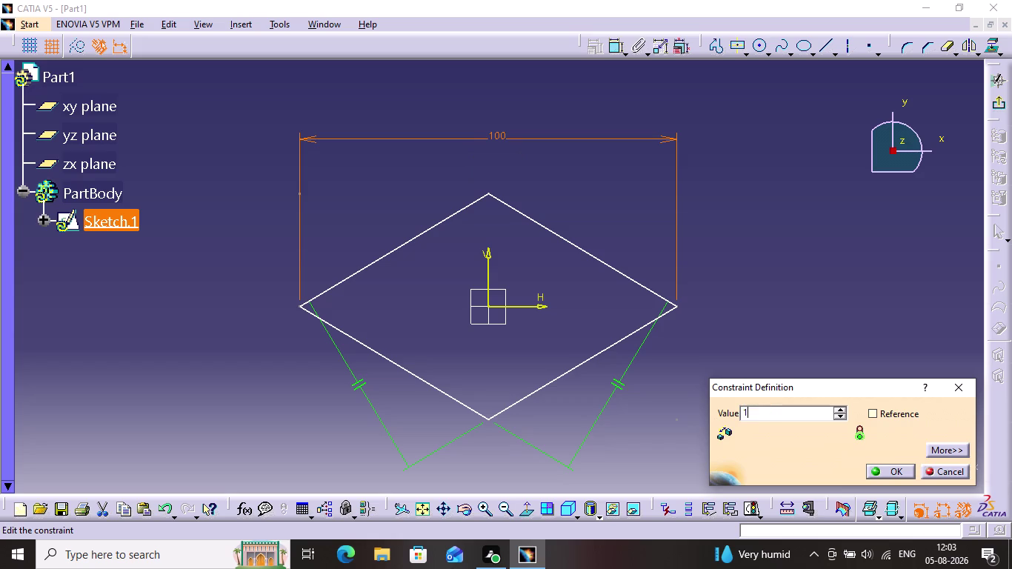
text(0)
key(BackSpace)
text(4)
text(0)
key(Return)
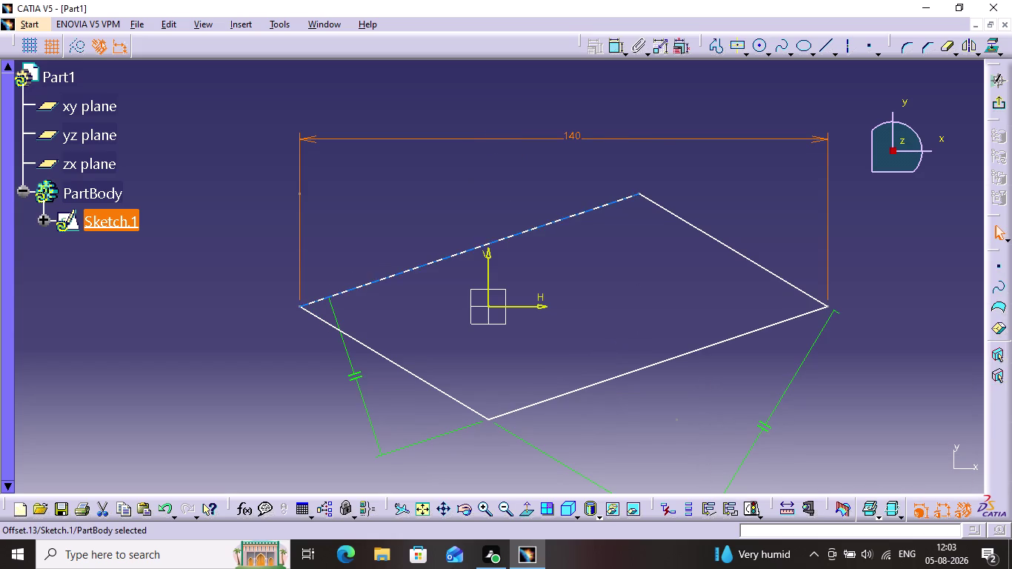
Move the outline left and select its top corner together with the vertical axis.
drag(601, 207, 577, 190)
click(580, 225)
click(601, 180)
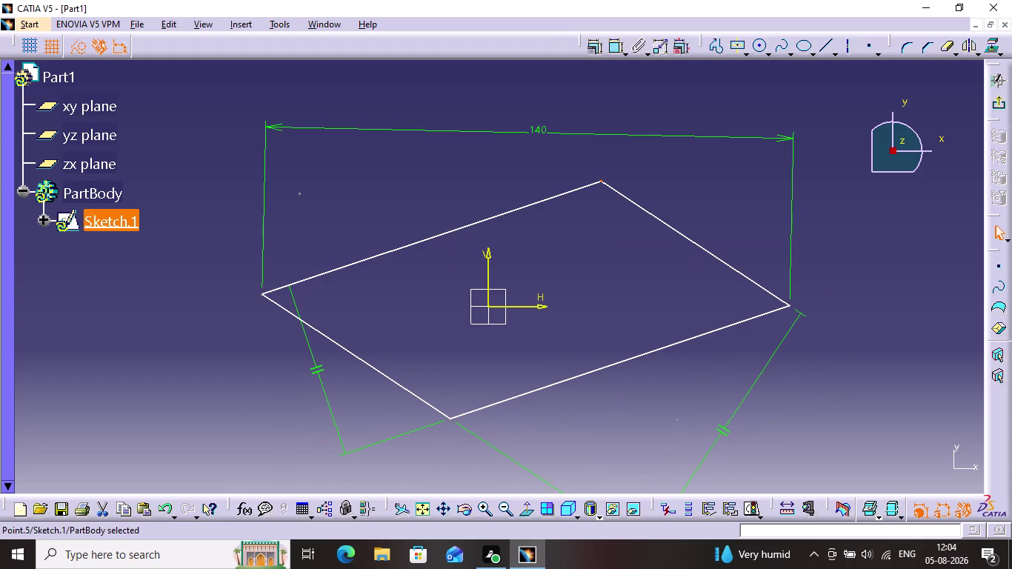
click(490, 255)
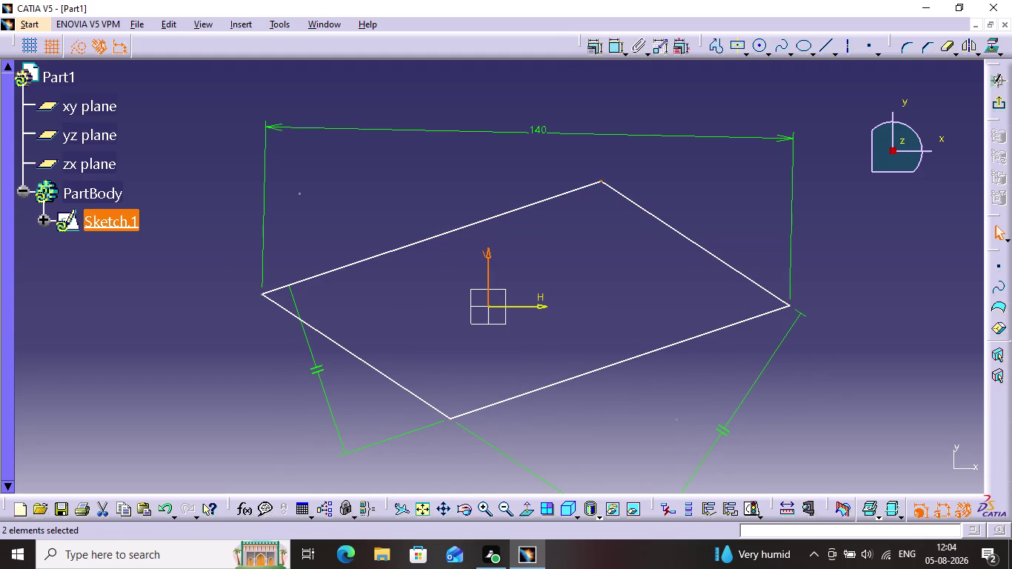
Constrain the diamond's top corner to coincide with the vertical axis.
click(591, 49)
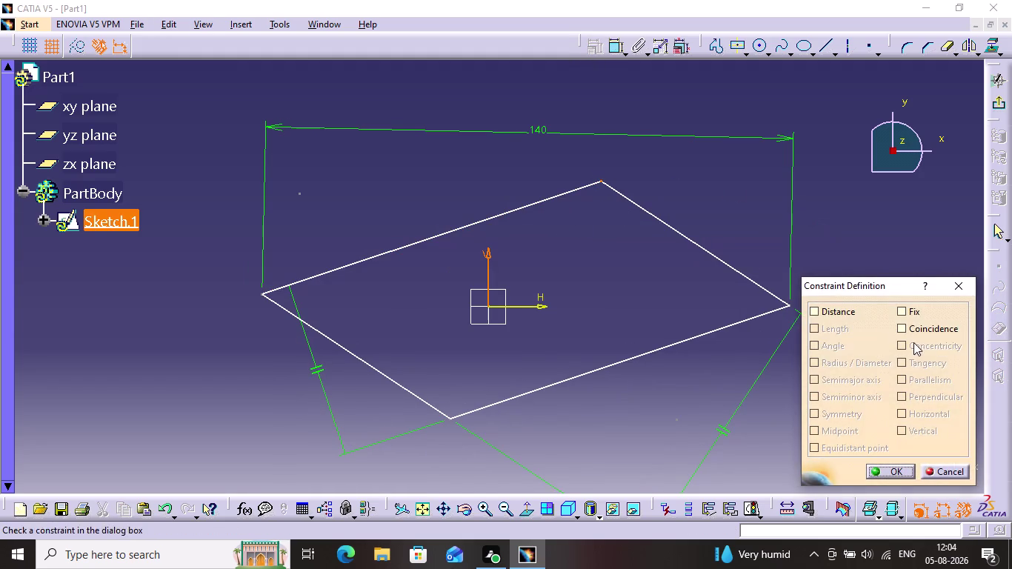
click(917, 323)
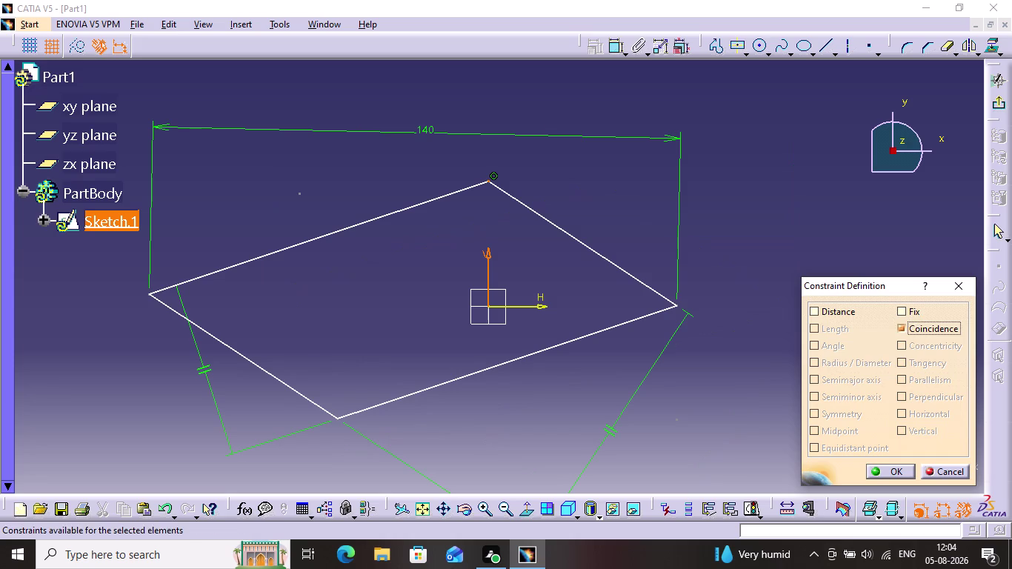
click(335, 419)
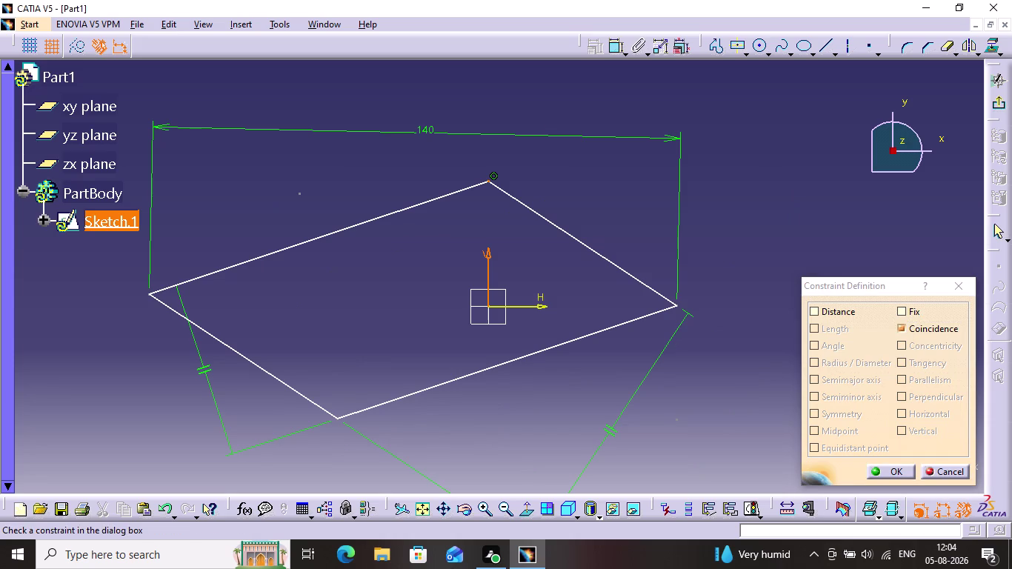
click(901, 469)
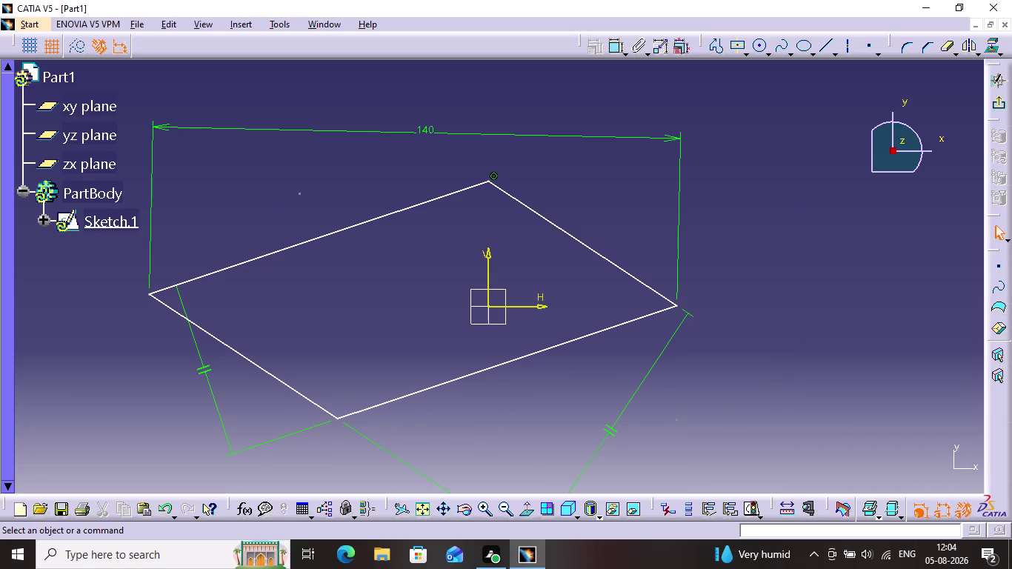
Browse the other constraint creation options and select the bottom corner point.
click(610, 45)
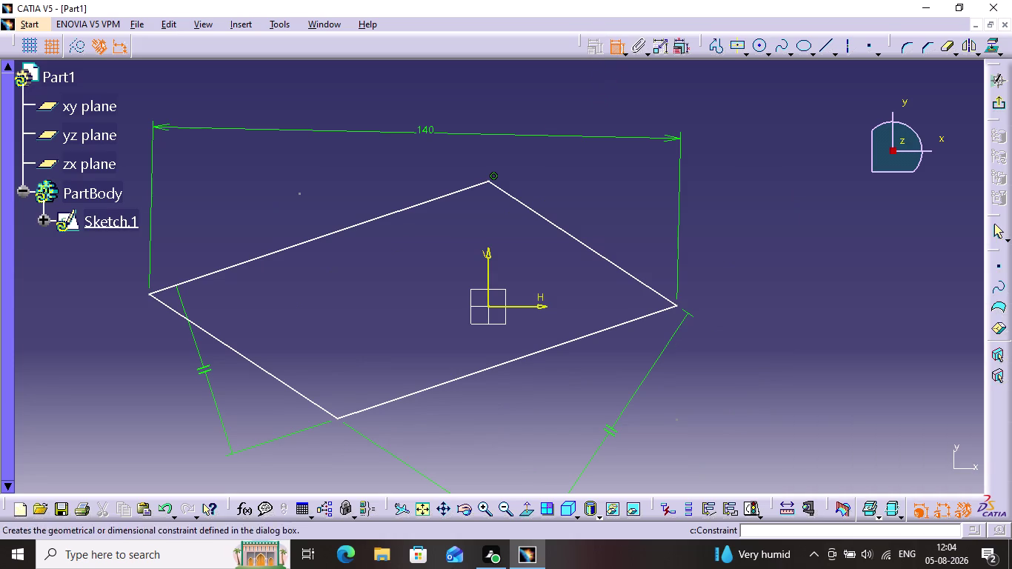
click(623, 101)
click(589, 47)
click(623, 42)
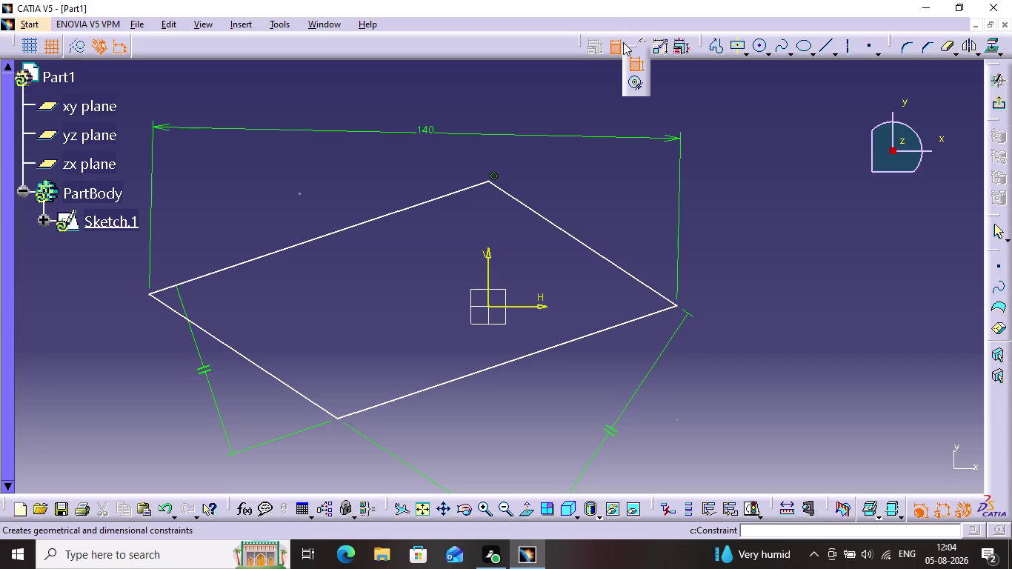
click(634, 62)
drag(534, 232, 541, 231)
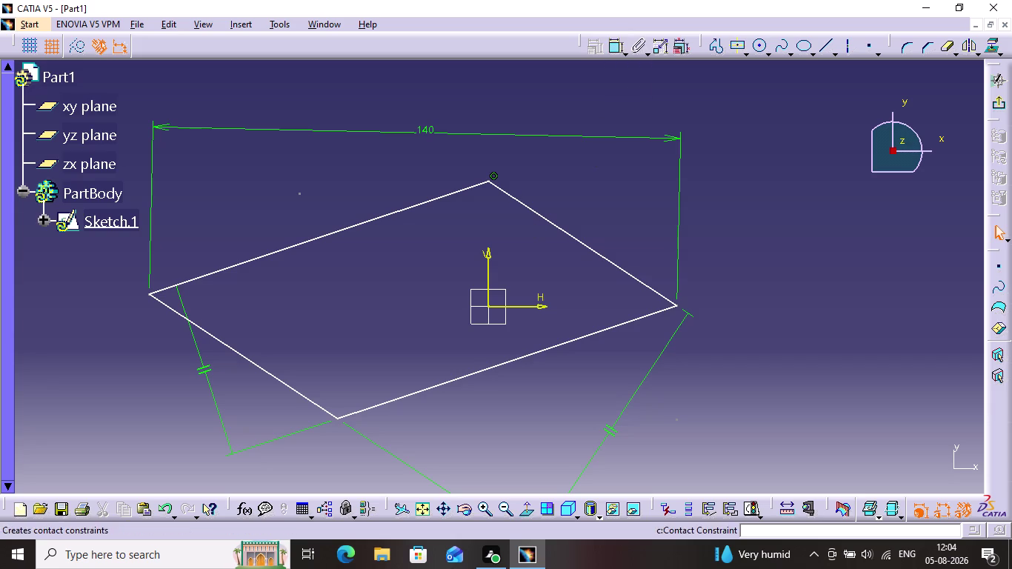
click(339, 419)
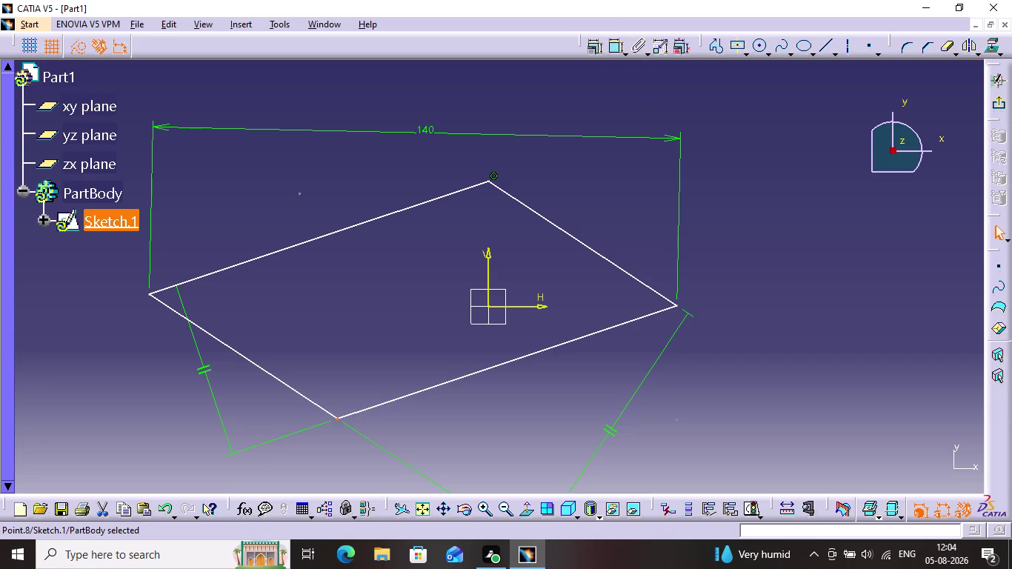
Make the bottom corner coincide with the vertical axis.
click(490, 255)
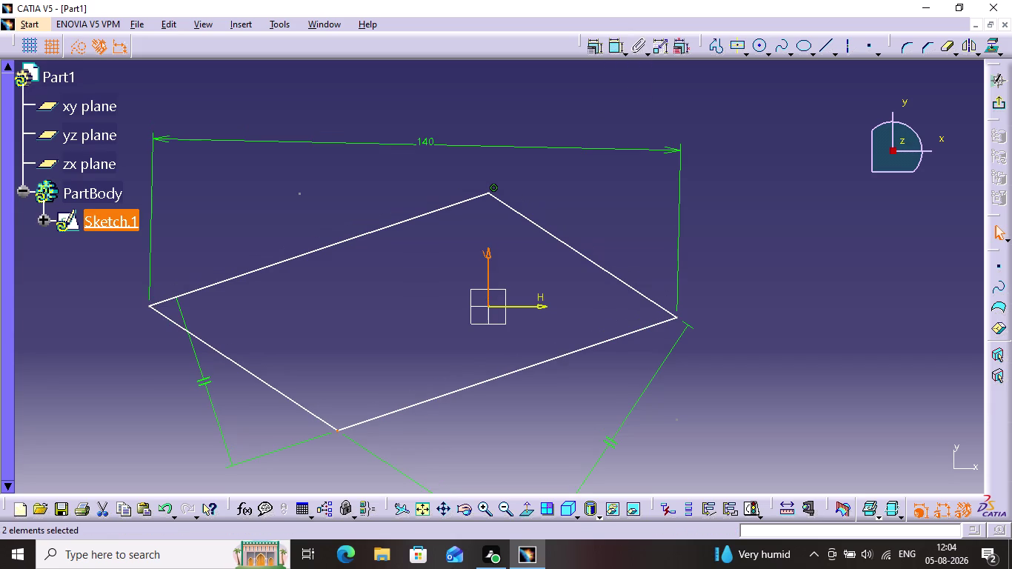
click(588, 50)
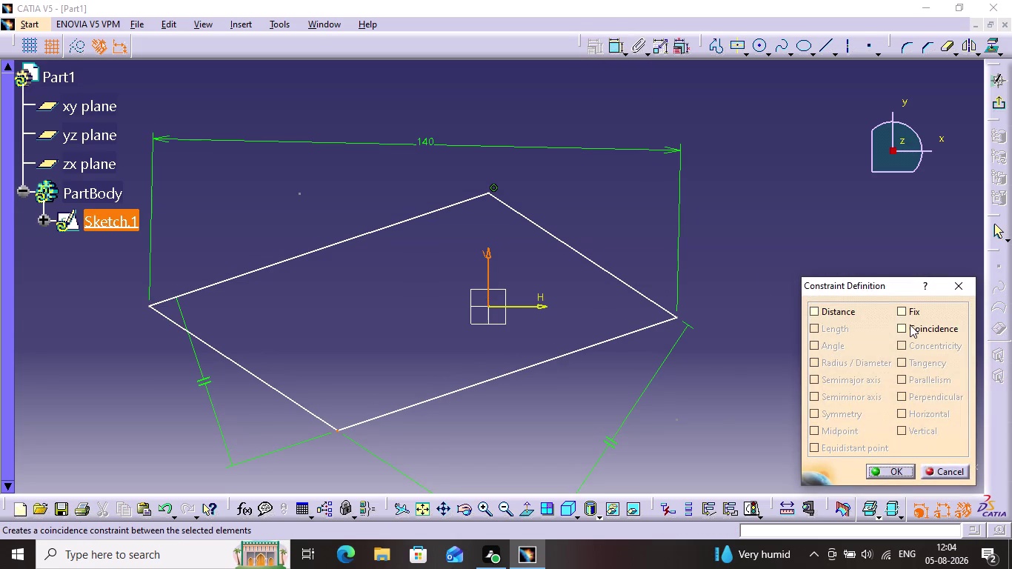
click(910, 325)
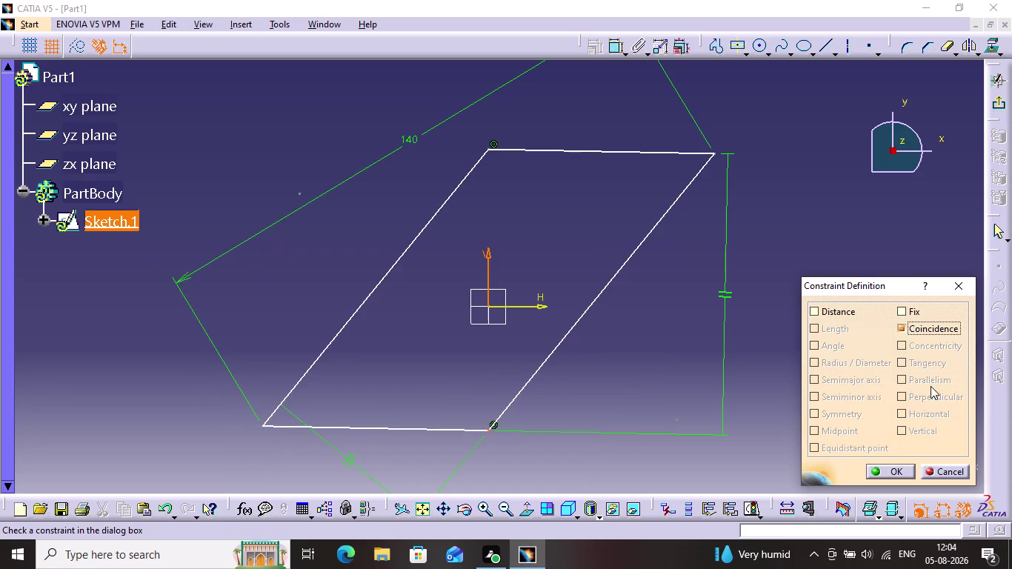
click(896, 474)
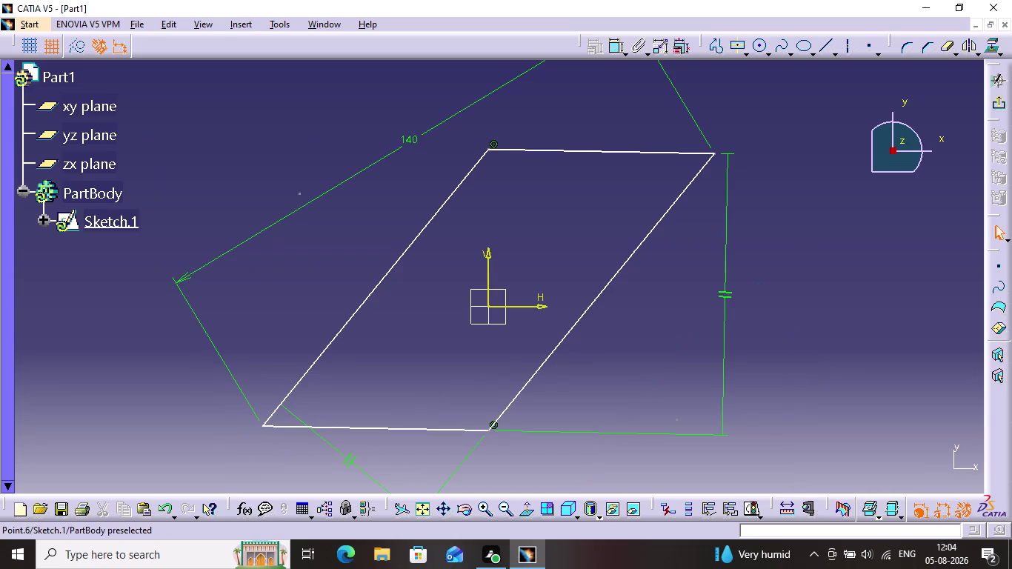
Constrain a parallelogram vertex onto the horizontal axis with a coincidence constraint.
click(714, 152)
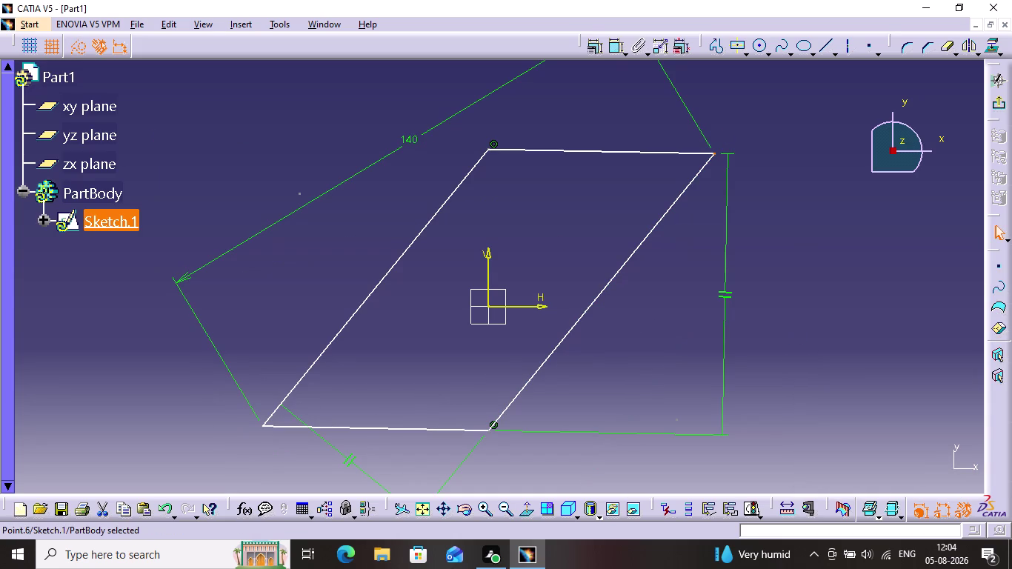
click(596, 48)
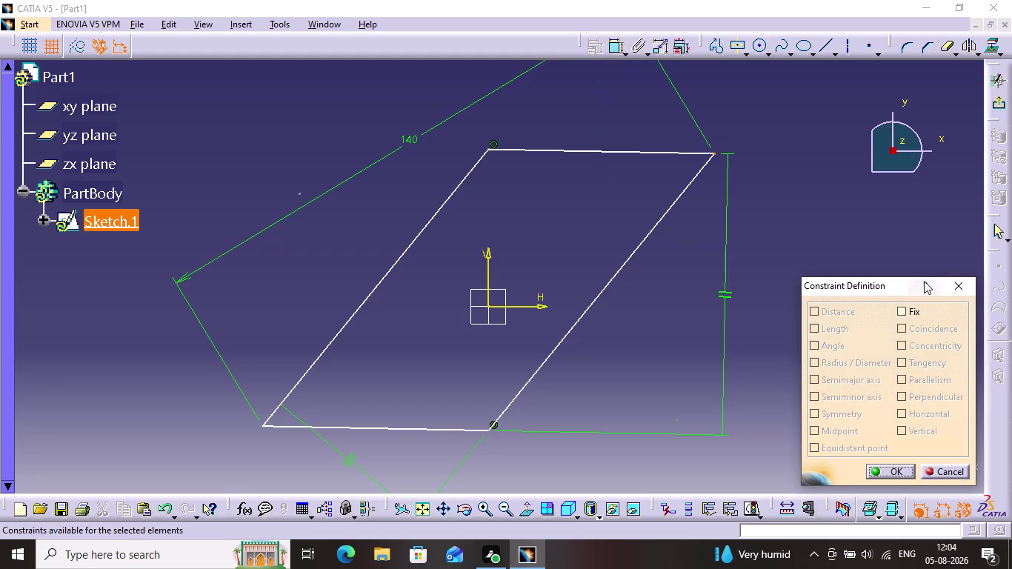
click(948, 283)
click(590, 52)
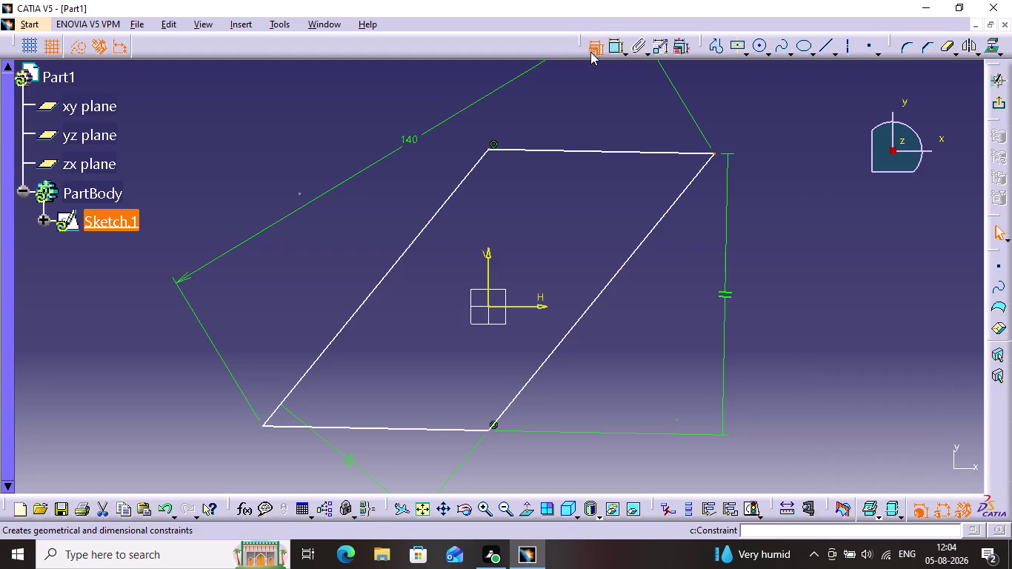
click(960, 286)
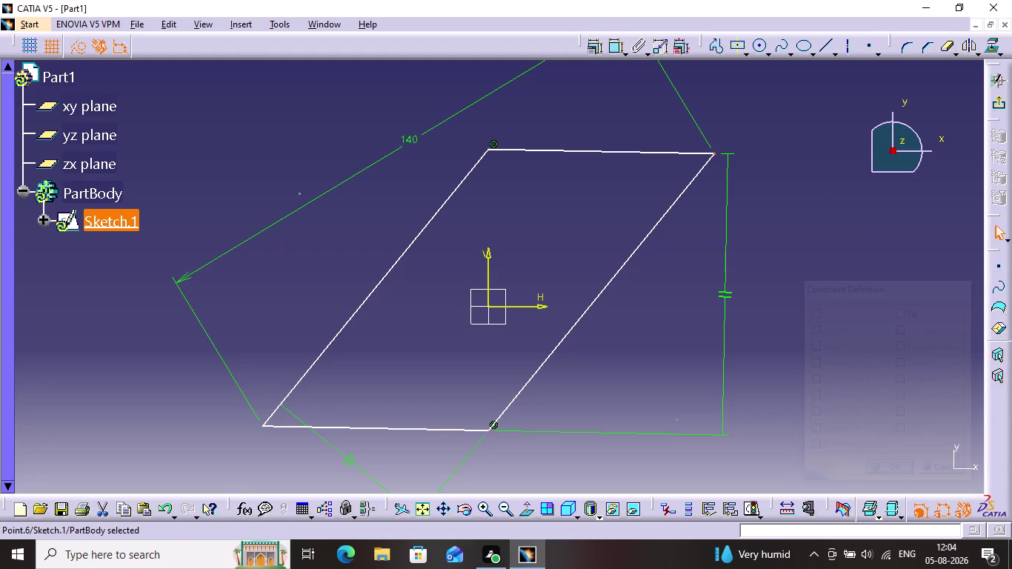
click(546, 310)
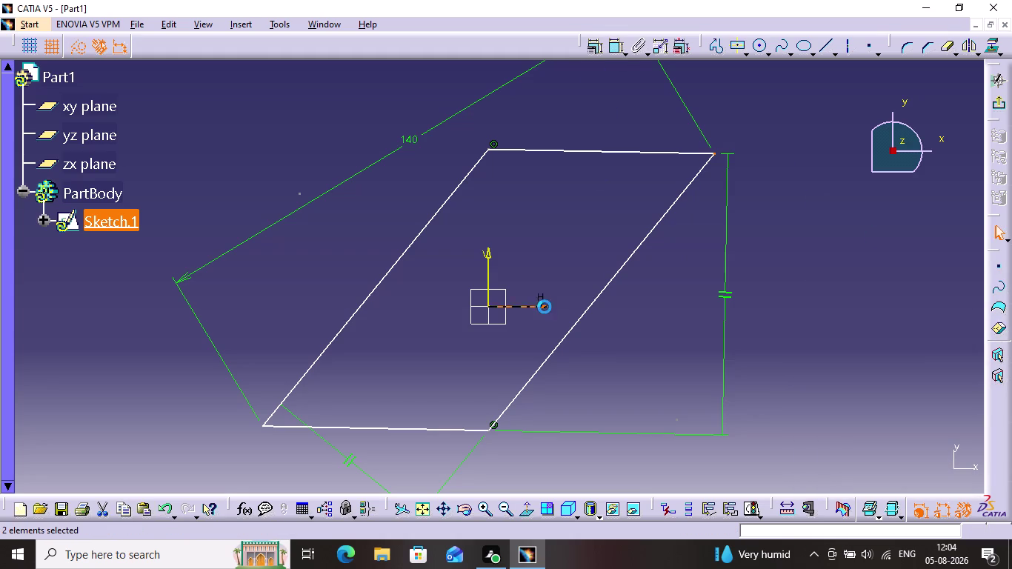
click(595, 57)
click(592, 52)
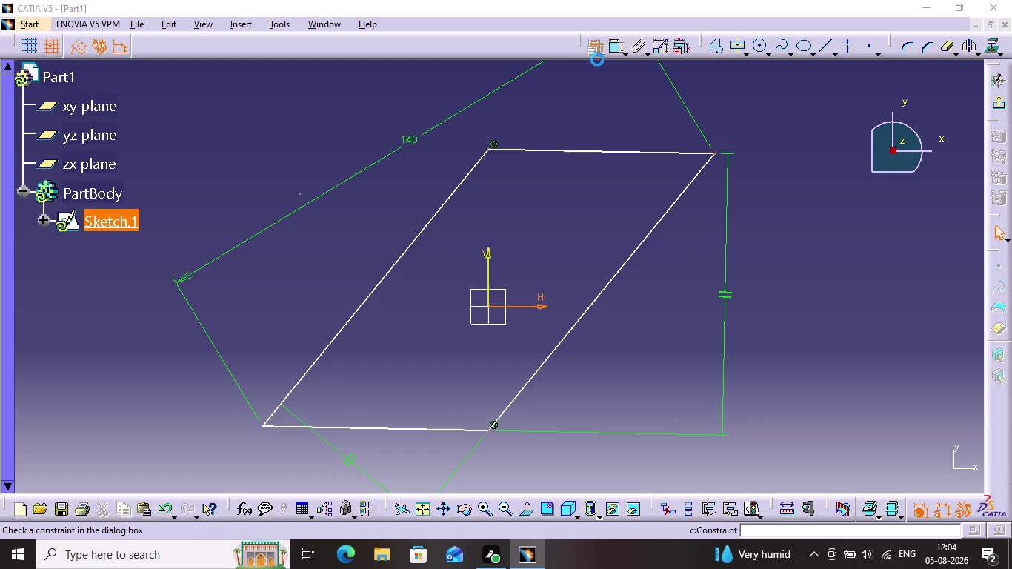
click(927, 334)
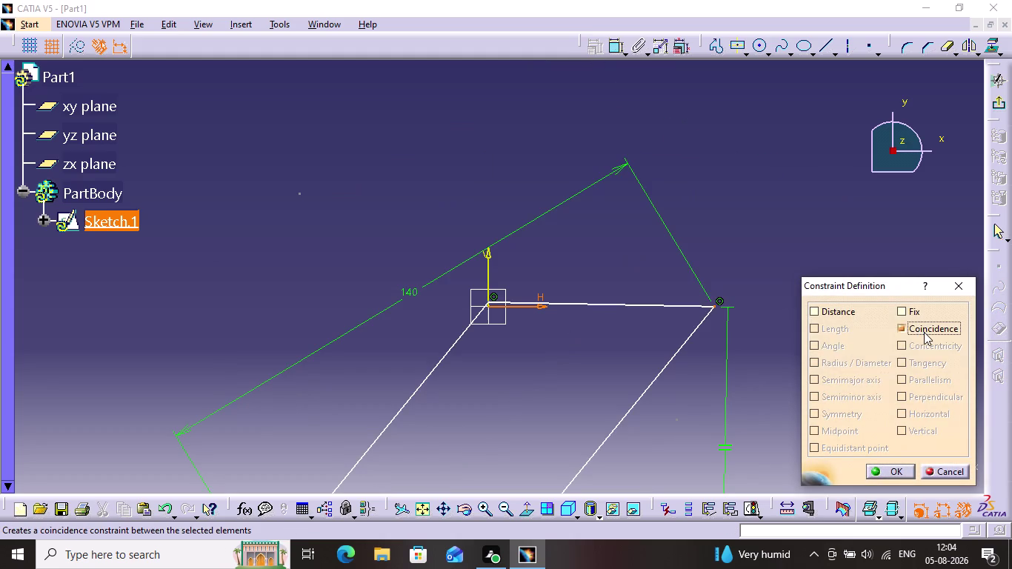
click(900, 472)
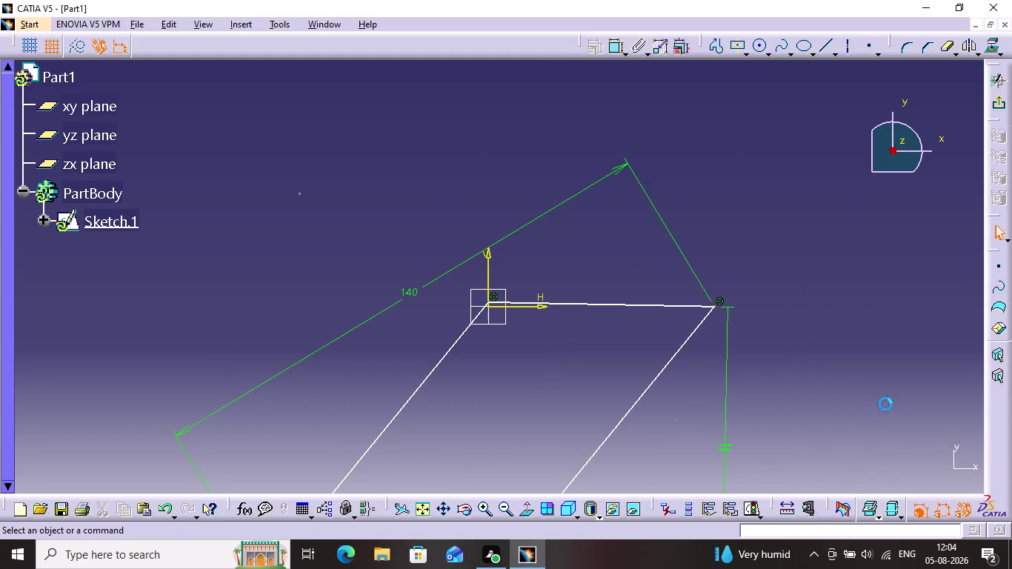
Undo back to the symmetric diamond with its 100 mm width.
key(ctrl+z)
key(ctrl+z)
key(ctrl+z)
key(ctrl+z)
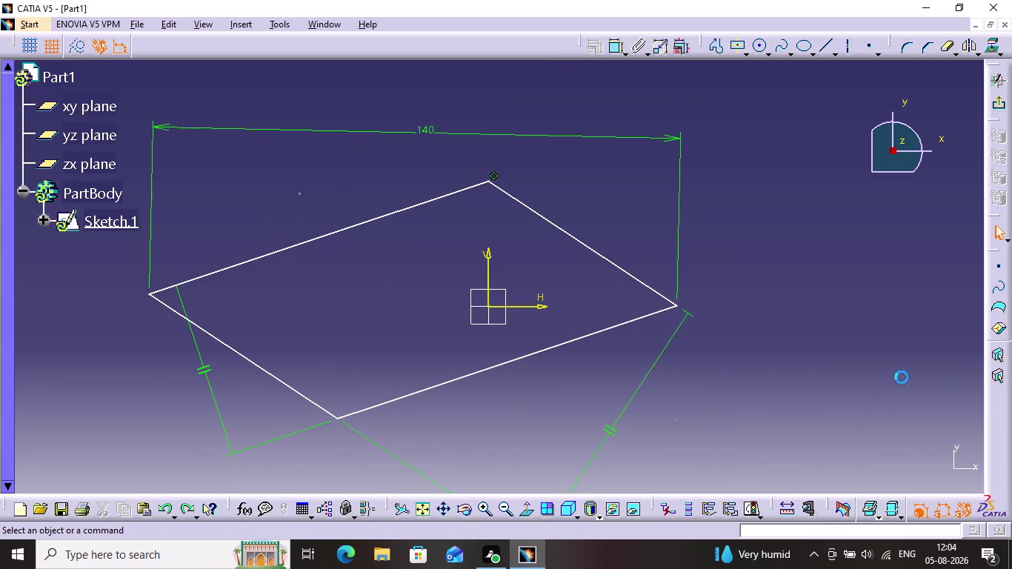
key(ctrl+z)
click(852, 305)
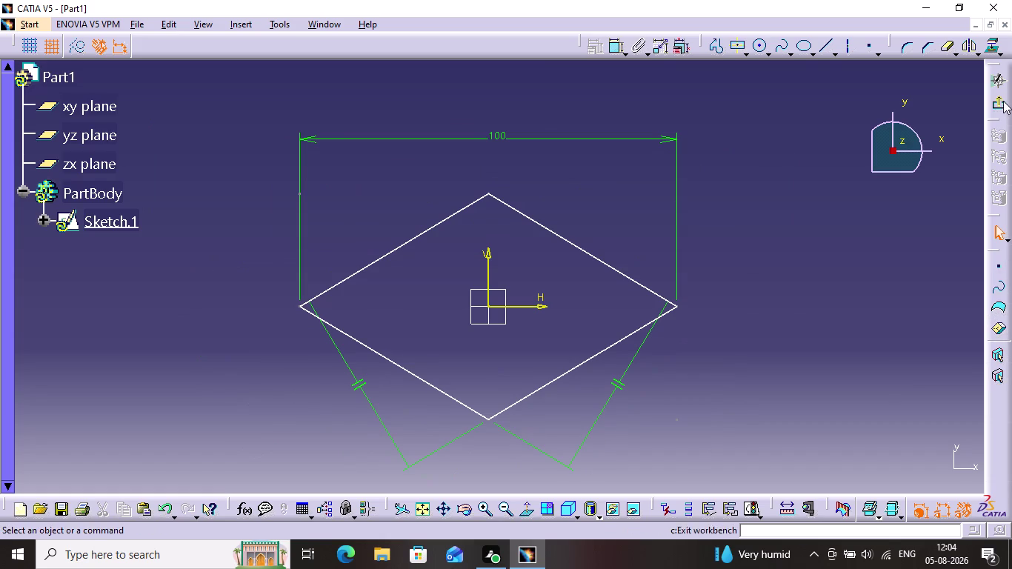
Fillet the corner between the diamond's right-hand upper and lower sides with radius 15.
click(902, 47)
click(665, 312)
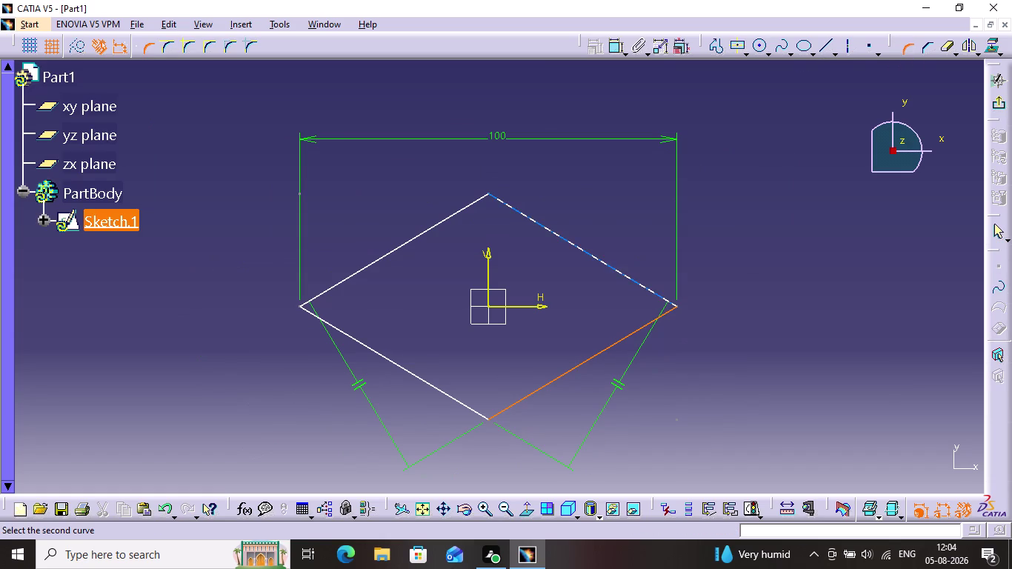
click(653, 290)
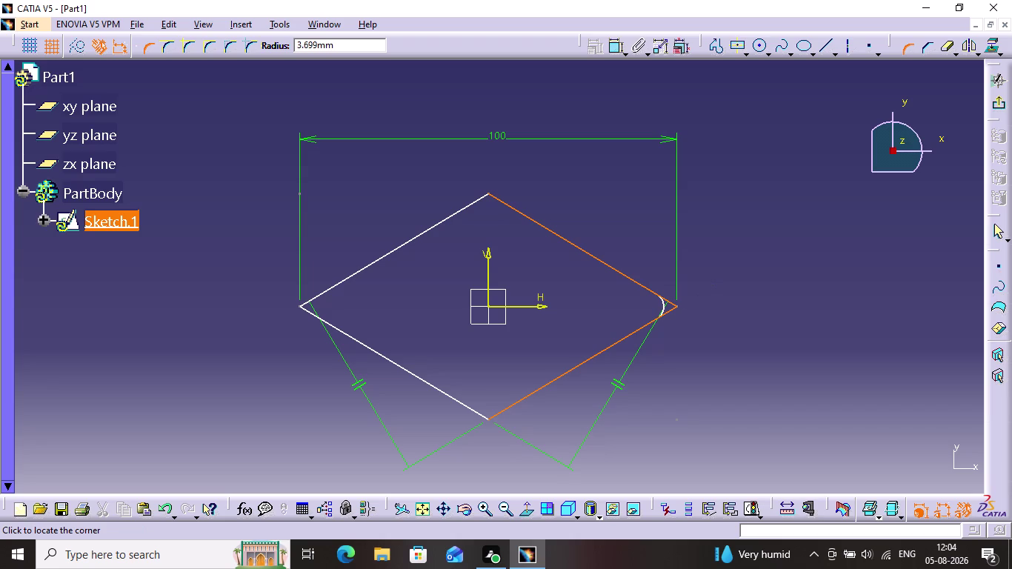
key(1)
key(5)
key(Return)
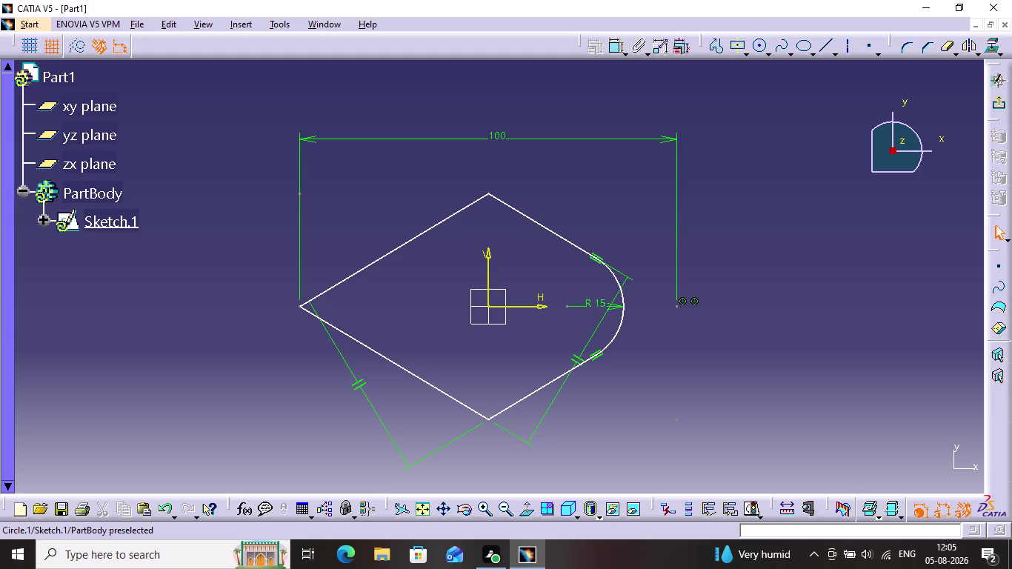
Undo the diamond profile's geometry back to before the sketch existed.
drag(623, 316, 636, 349)
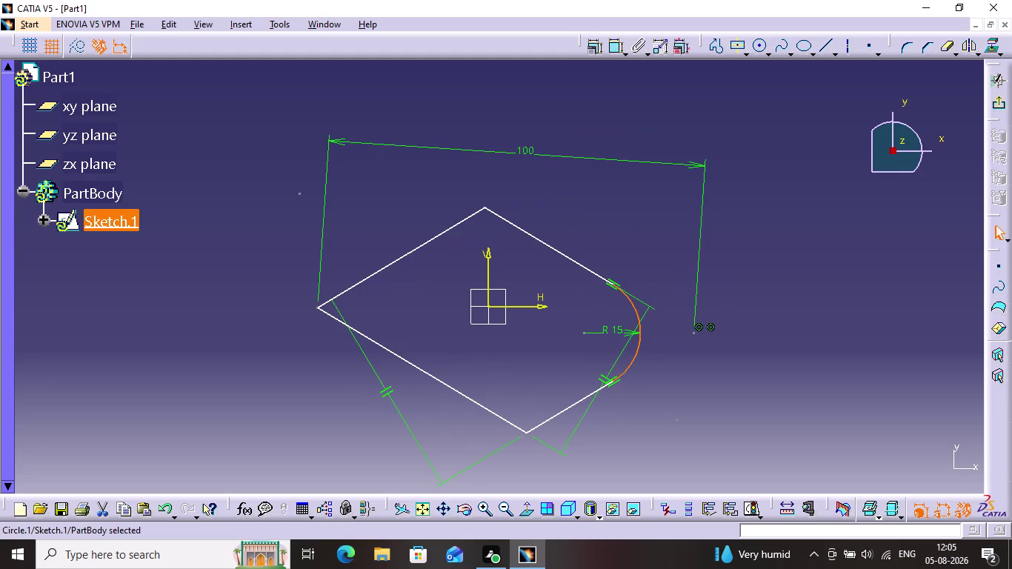
key(ctrl+z)
key(ctrl+z)
key(ctrl+z)
key(ctrl+z)
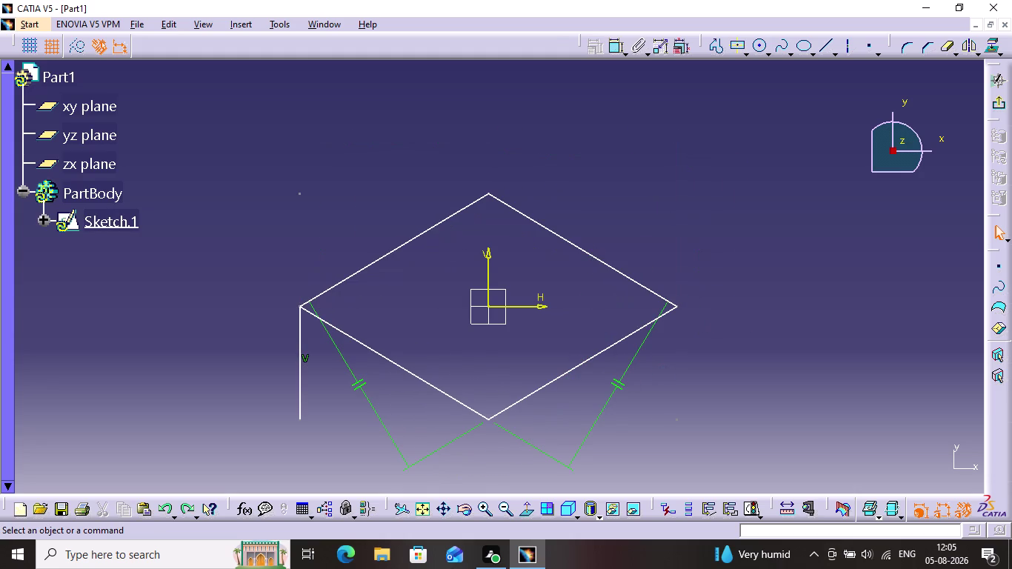
key(ctrl+z)
key(ctrl+z)
key(ctrl+z)
key(ctrl+z)
key(ctrl+z)
key(ctrl+z)
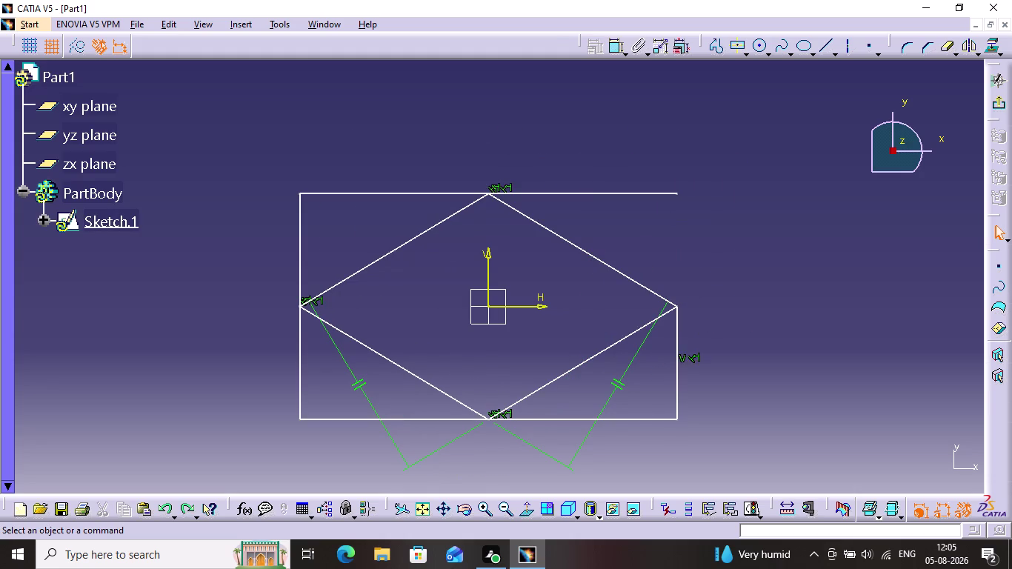
key(ctrl+z)
key(ctrl+z)
key(ctrl+z)
key(ctrl+z)
key(ctrl+z)
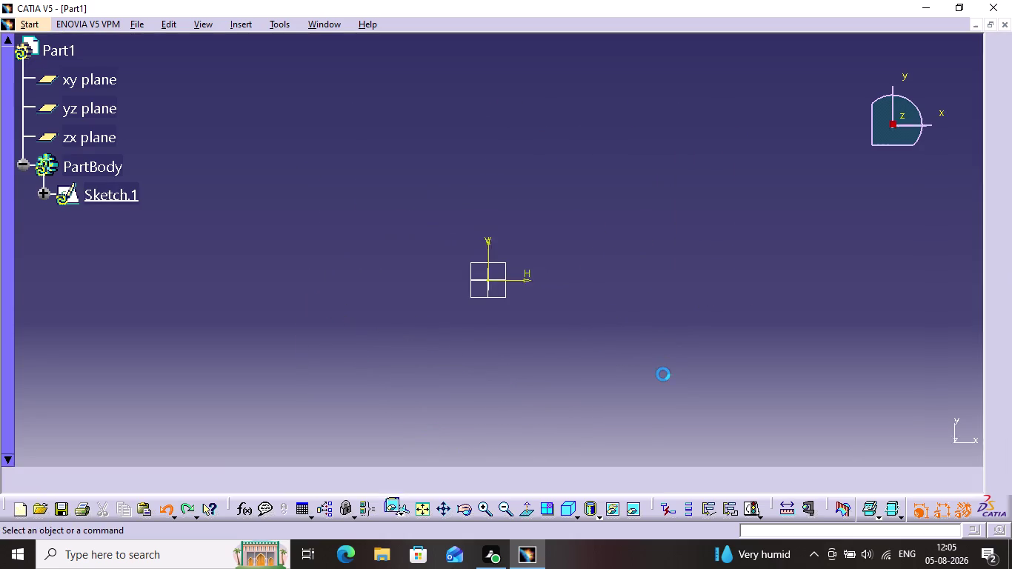
key(ctrl+z)
key(ctrl+z)
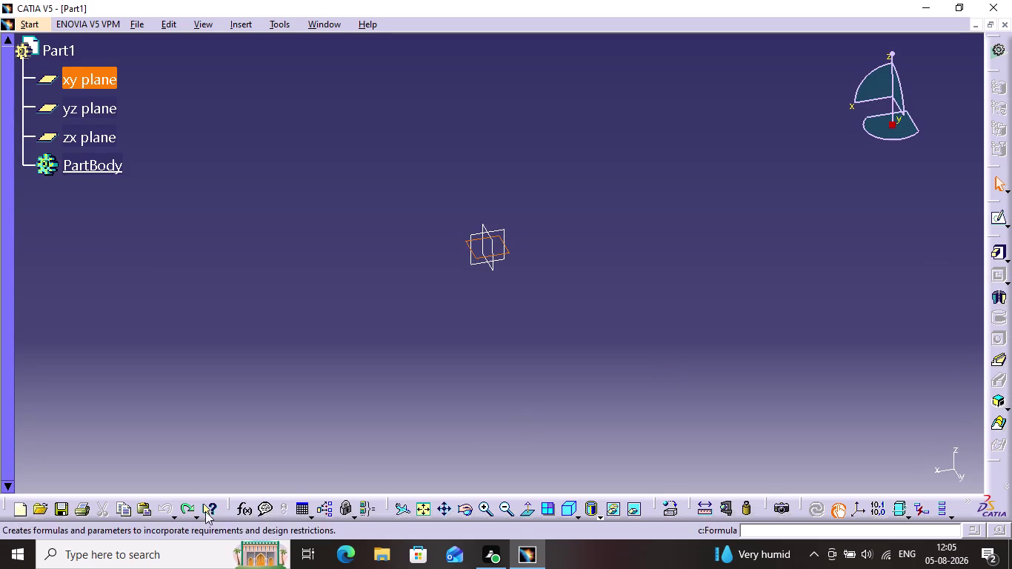
Redo several undone sketch steps, including the corner rounding.
triple_click(187, 515)
double_click(187, 515)
triple_click(187, 515)
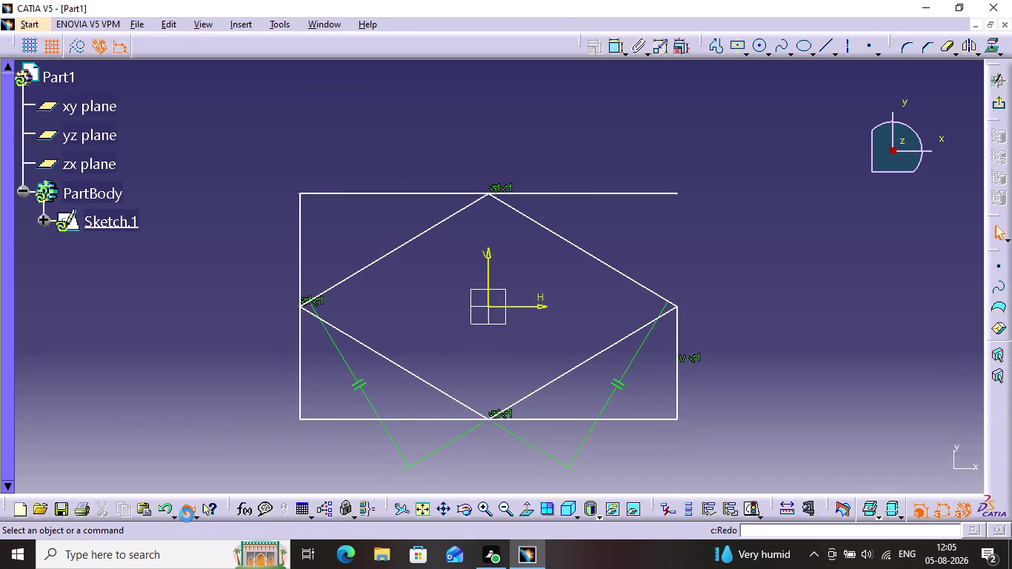
triple_click(186, 515)
triple_click(186, 515)
triple_click(187, 516)
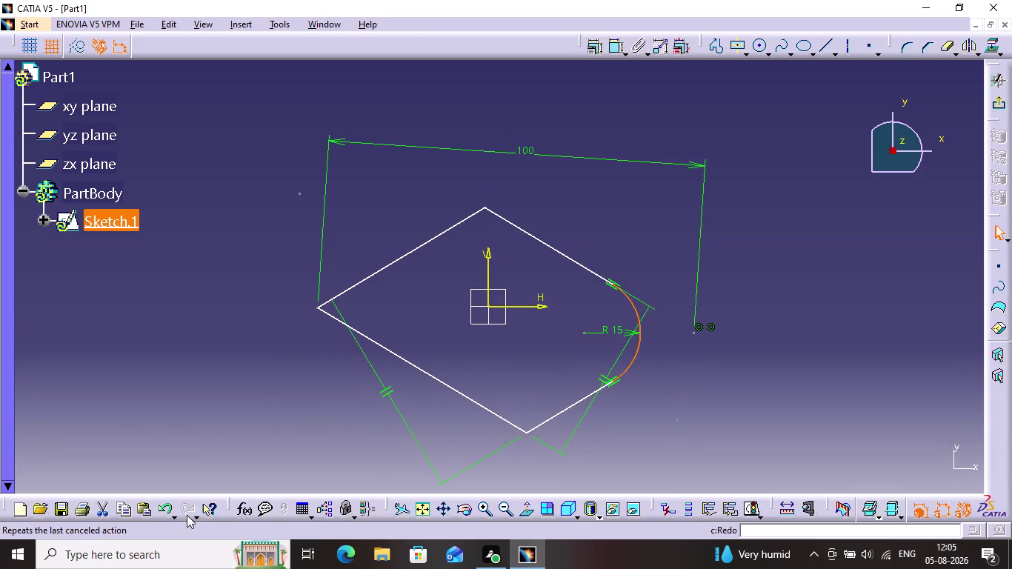
triple_click(187, 516)
Undo the sketch edits again and reopen Sketch.1 from the part tree.
key(ctrl+z)
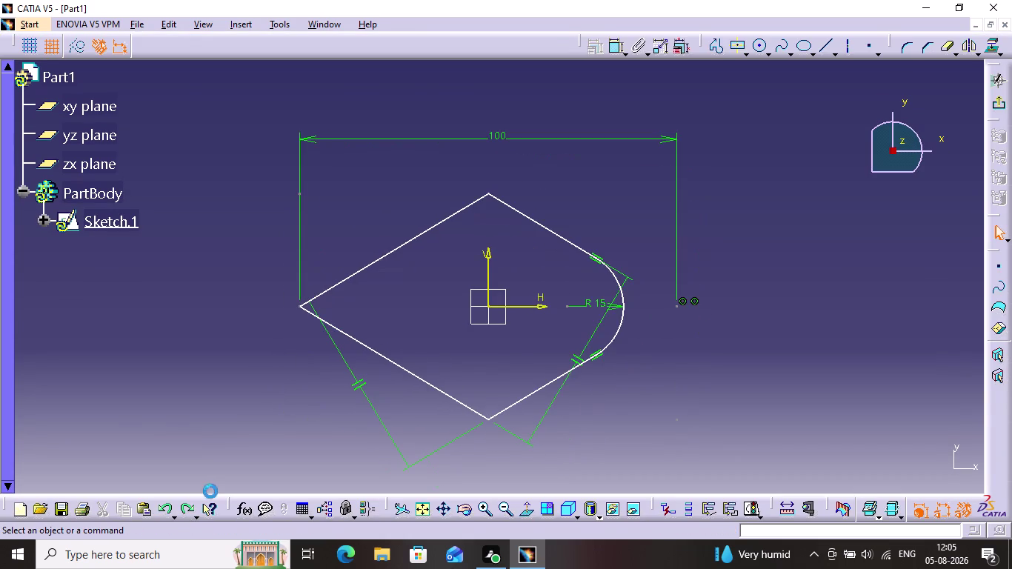
key(ctrl+z)
key(ctrl+z)
key(ctrl+z)
key(ctrl+z)
key(ctrl+z)
key(ctrl+z)
key(ctrl+z)
key(ctrl+z)
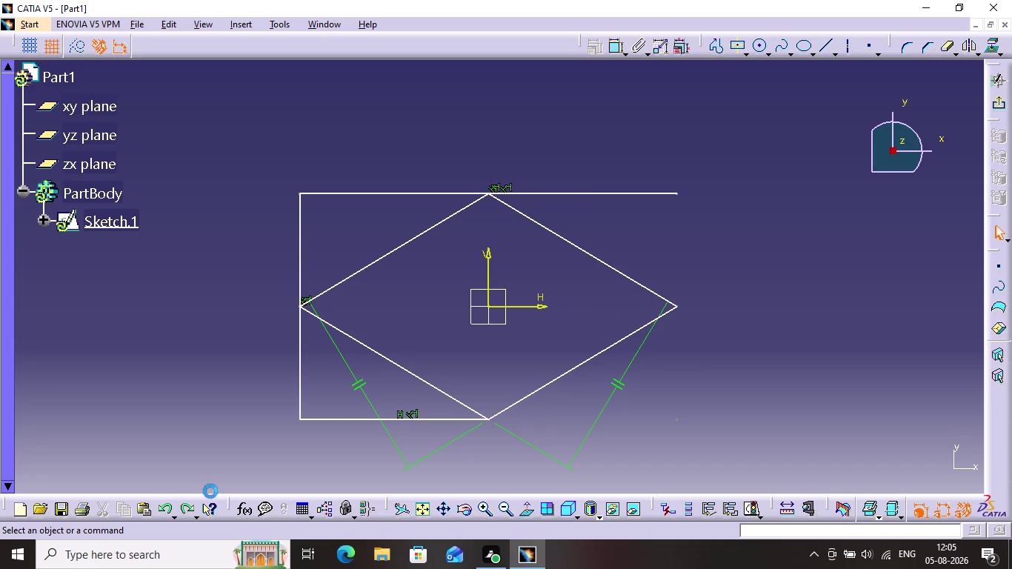
key(ctrl+z)
key(ctrl+z)
key(ctrl+z)
key(ctrl+z)
key(ctrl+z)
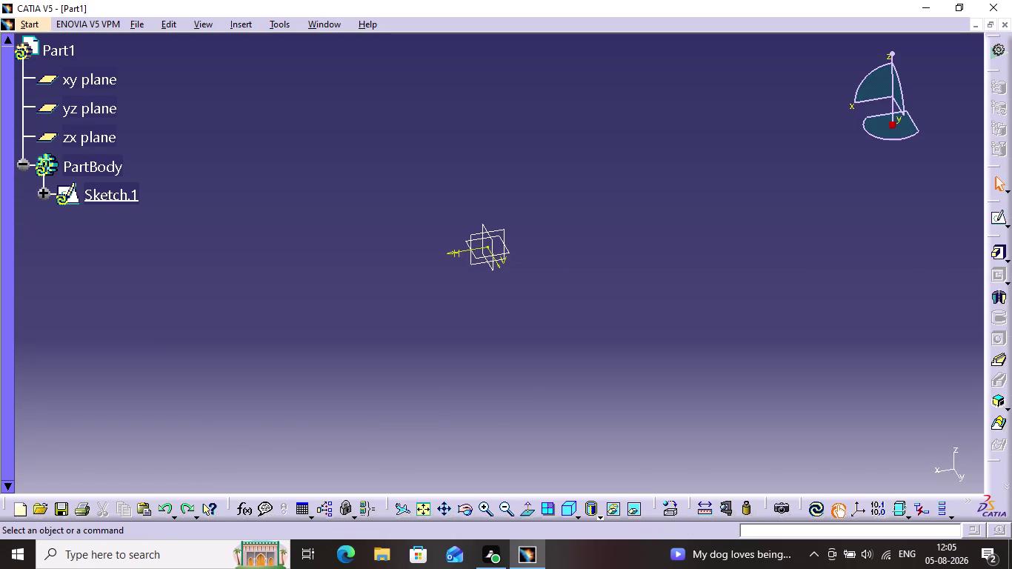
click(125, 201)
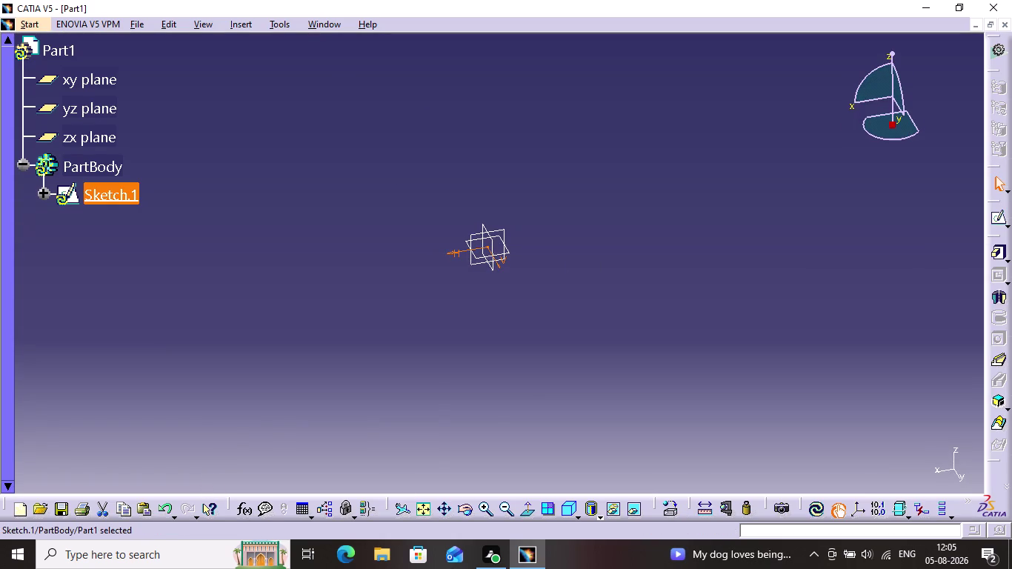
click(995, 219)
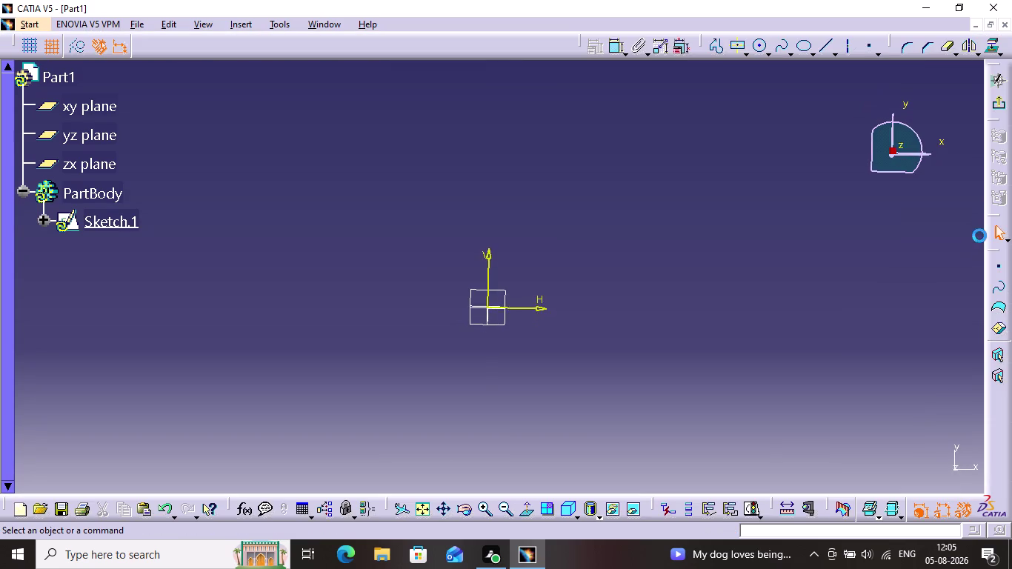
Draw an elongated slot starting at the origin, then undo it.
click(744, 249)
click(739, 48)
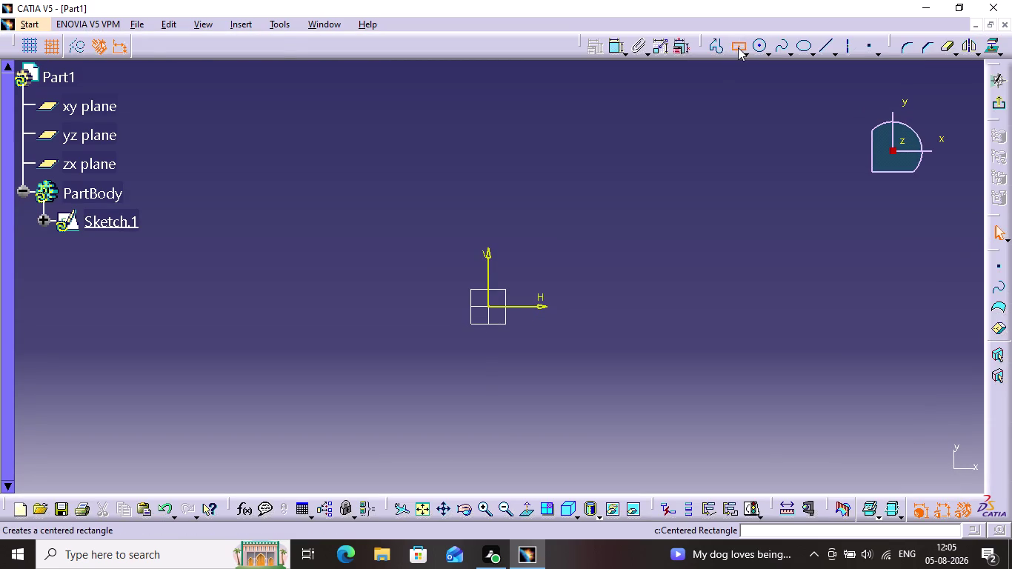
click(747, 50)
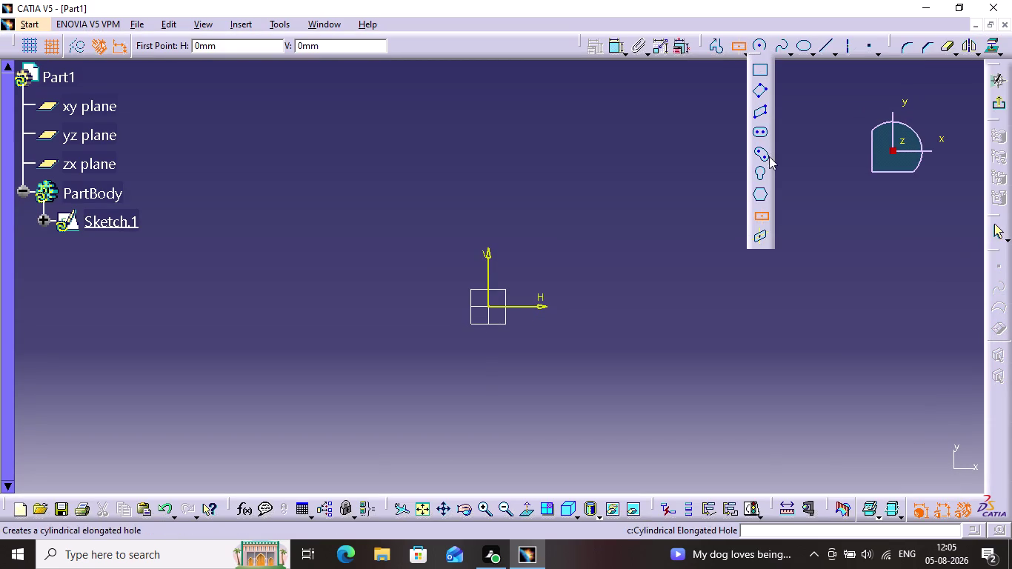
click(760, 132)
click(491, 301)
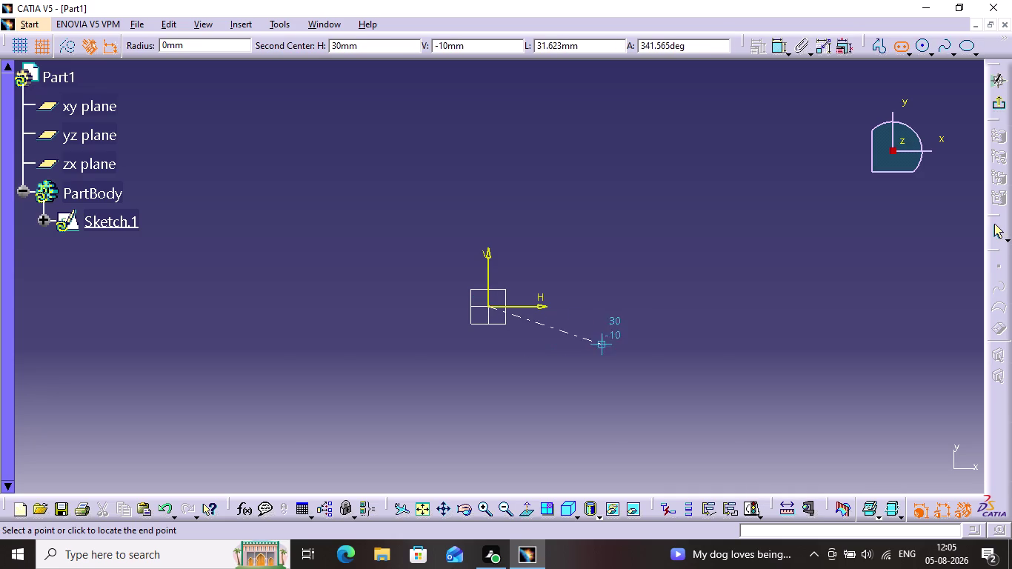
click(705, 305)
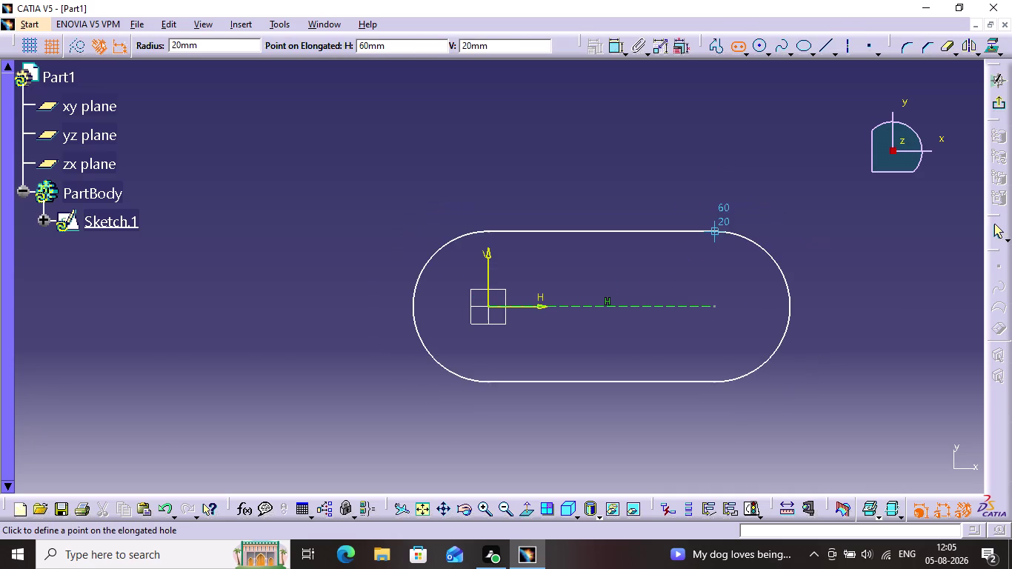
click(712, 231)
click(721, 193)
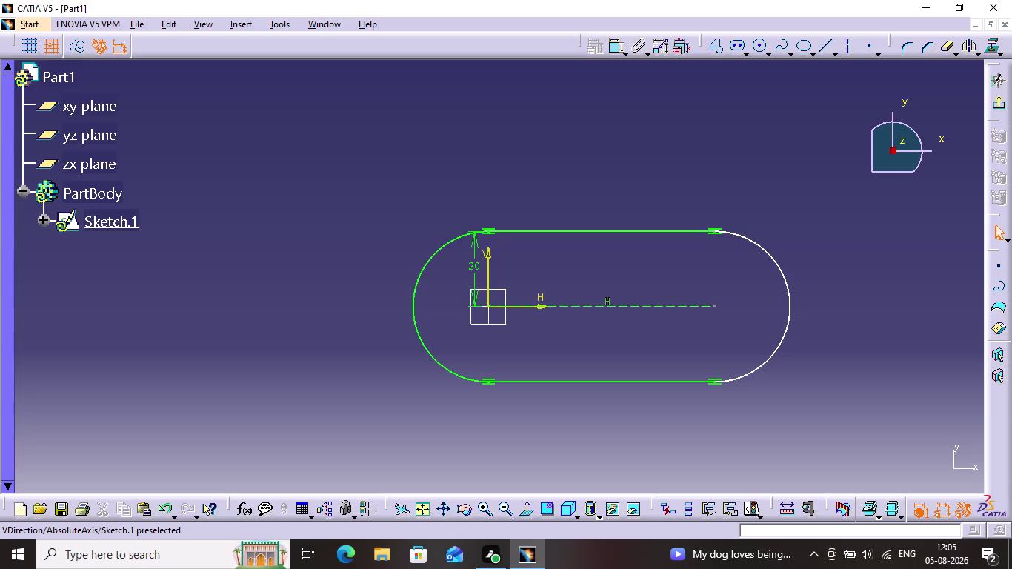
key(ctrl+z)
key(ctrl+z)
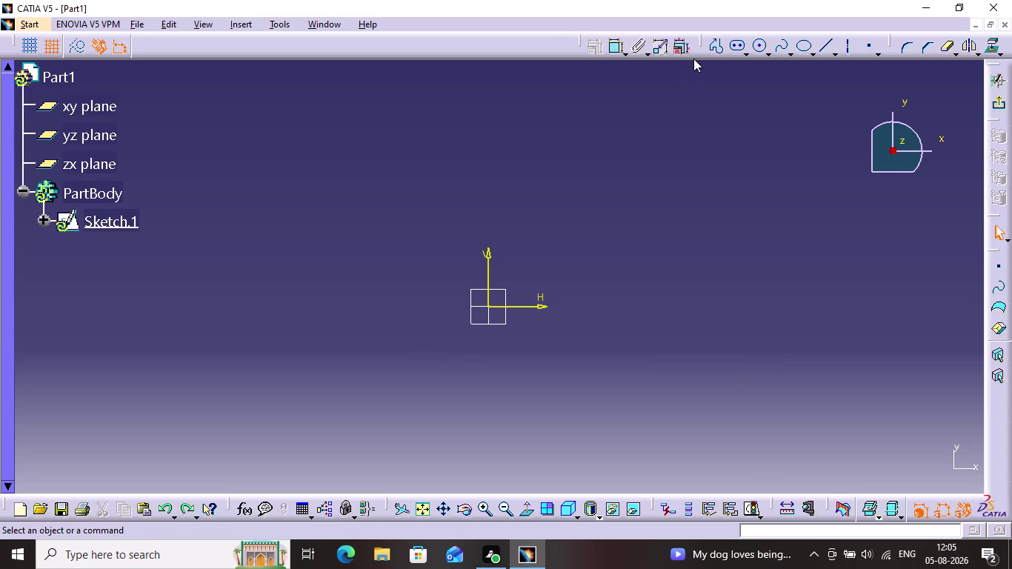
Draw a new elongated slot across the origin and pick its top edge to dimension.
click(728, 49)
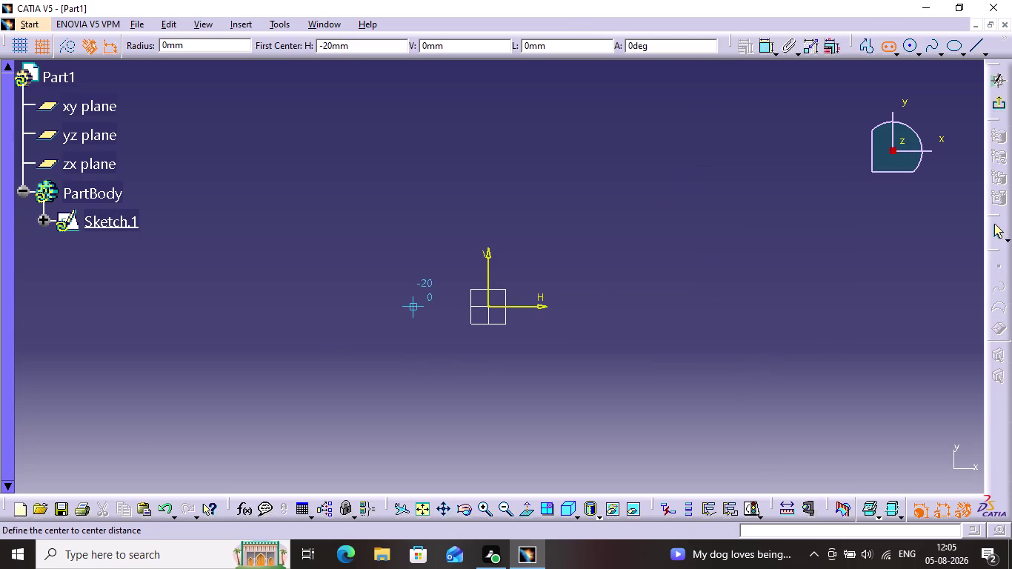
click(368, 304)
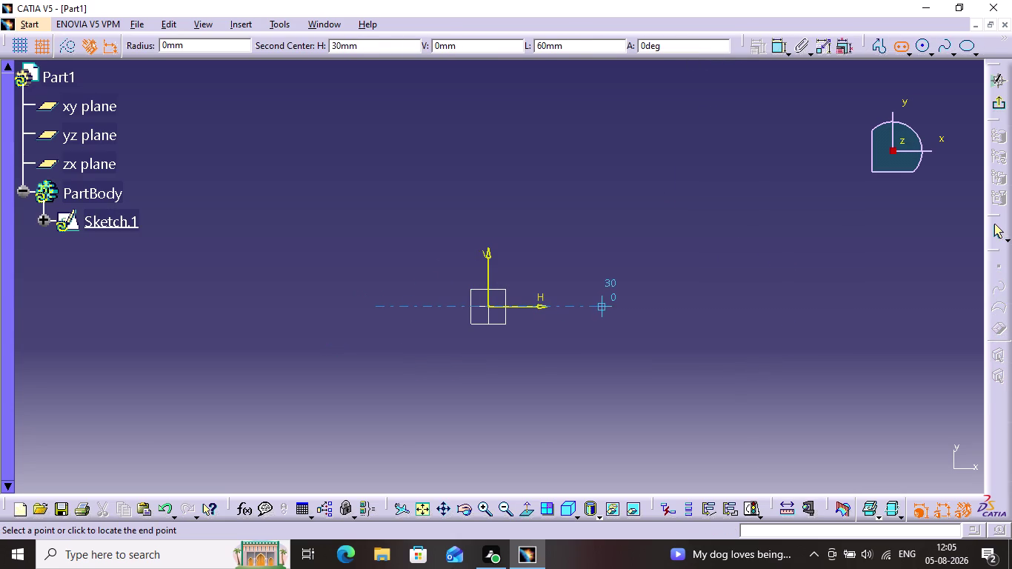
click(654, 304)
click(700, 266)
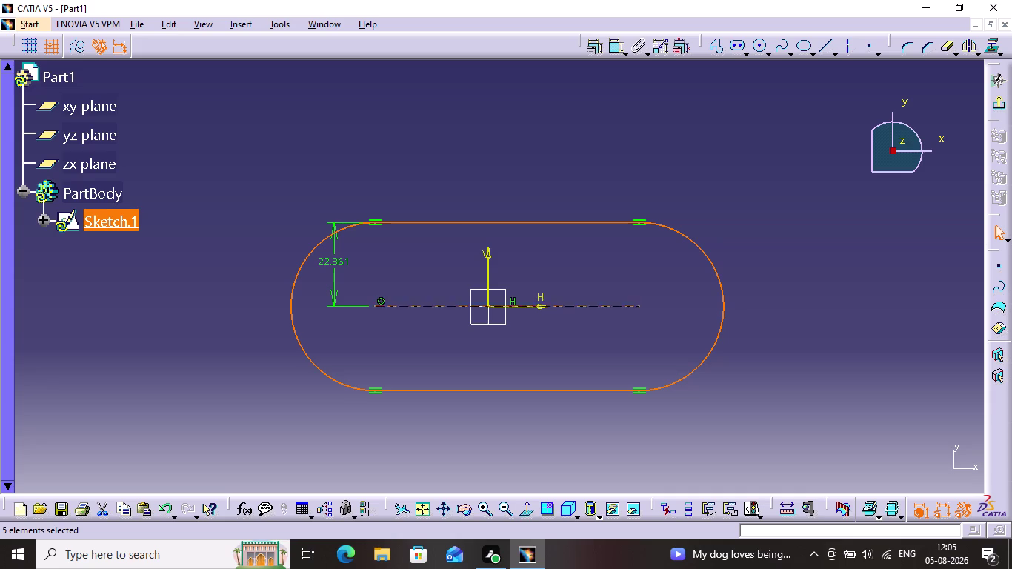
click(645, 127)
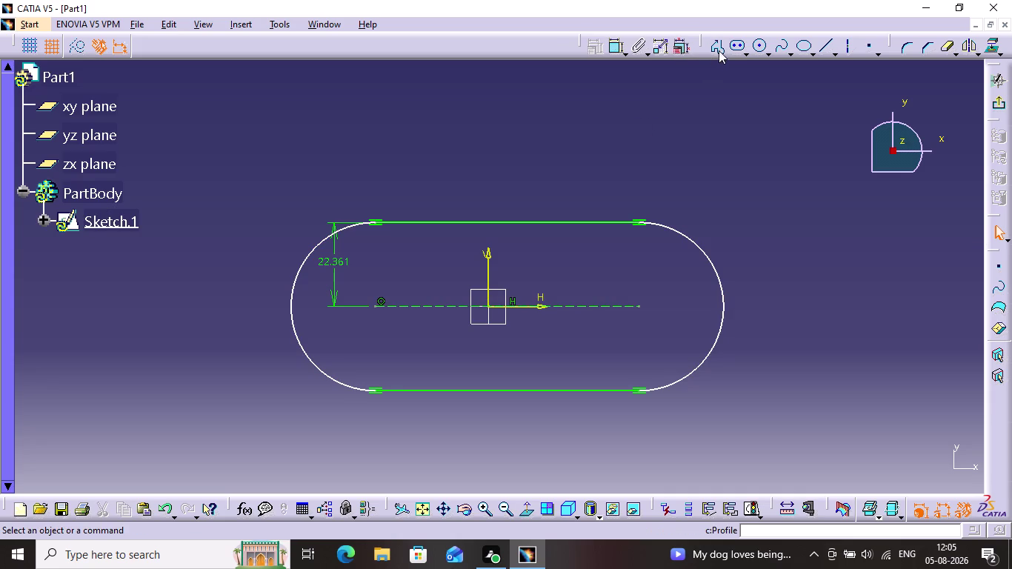
click(610, 42)
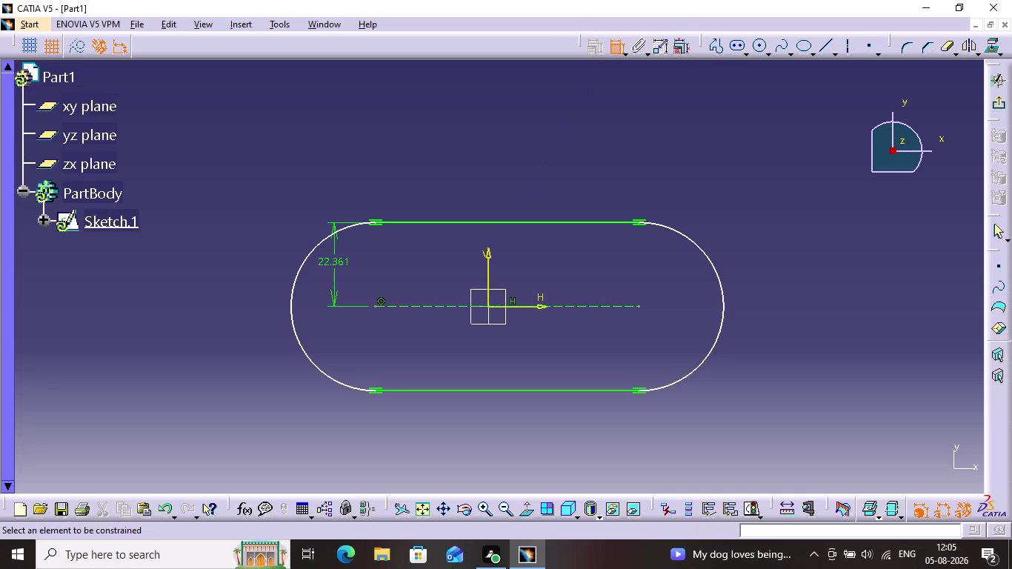
click(519, 224)
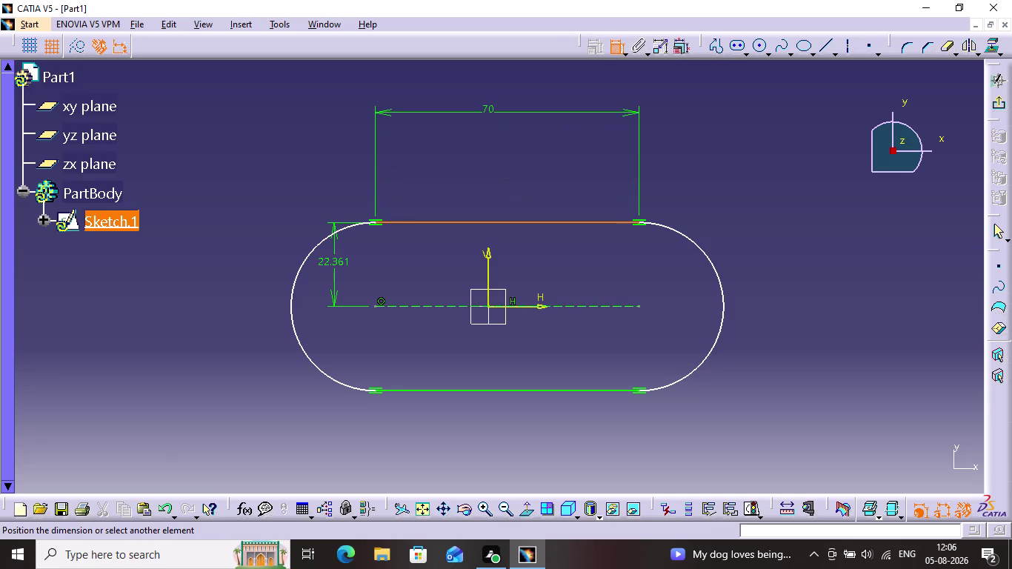
Place the 70 top-edge length dimension, try 140, then delete it.
click(489, 112)
double_click(488, 109)
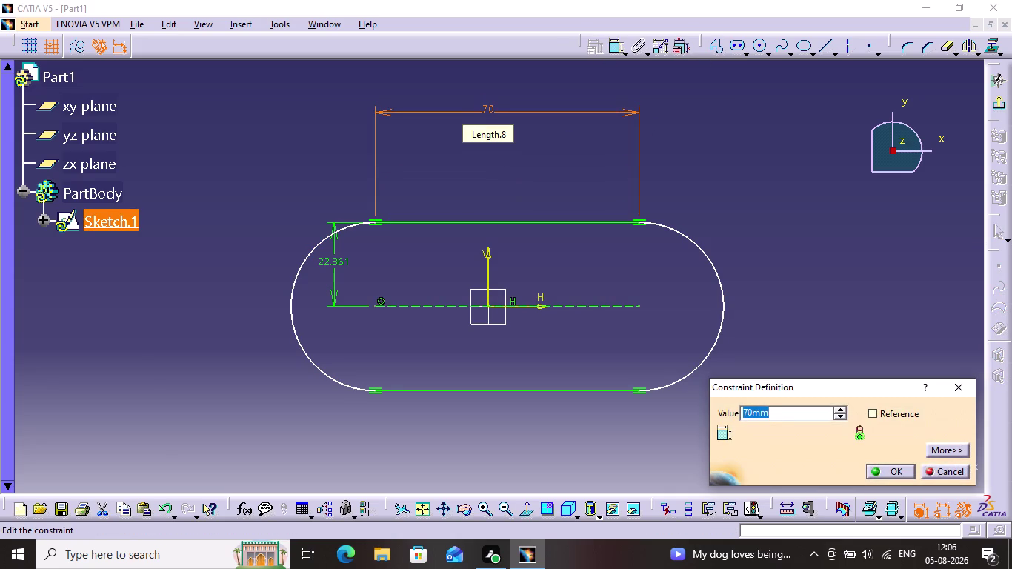
key(1)
text(40)
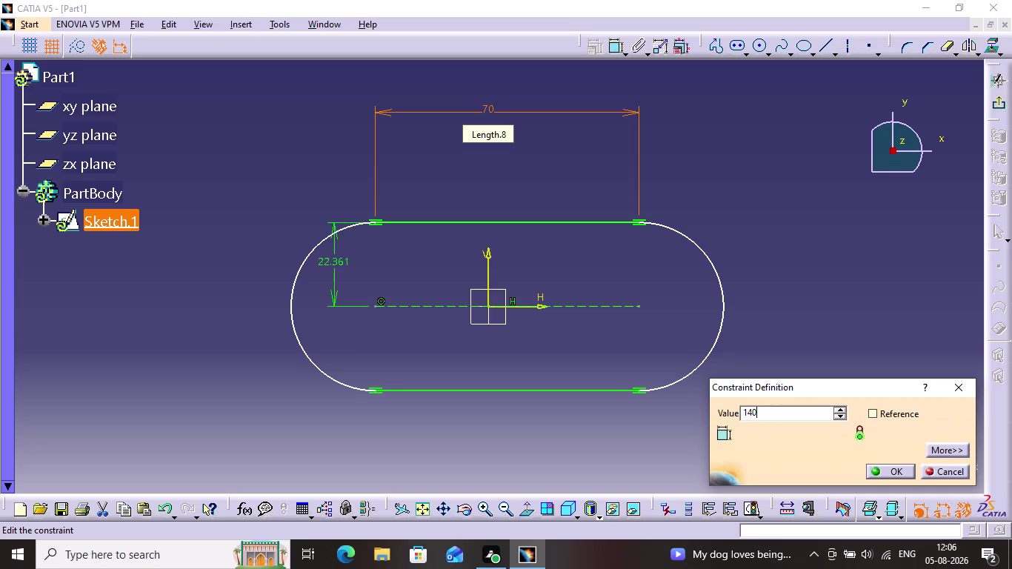
key(Return)
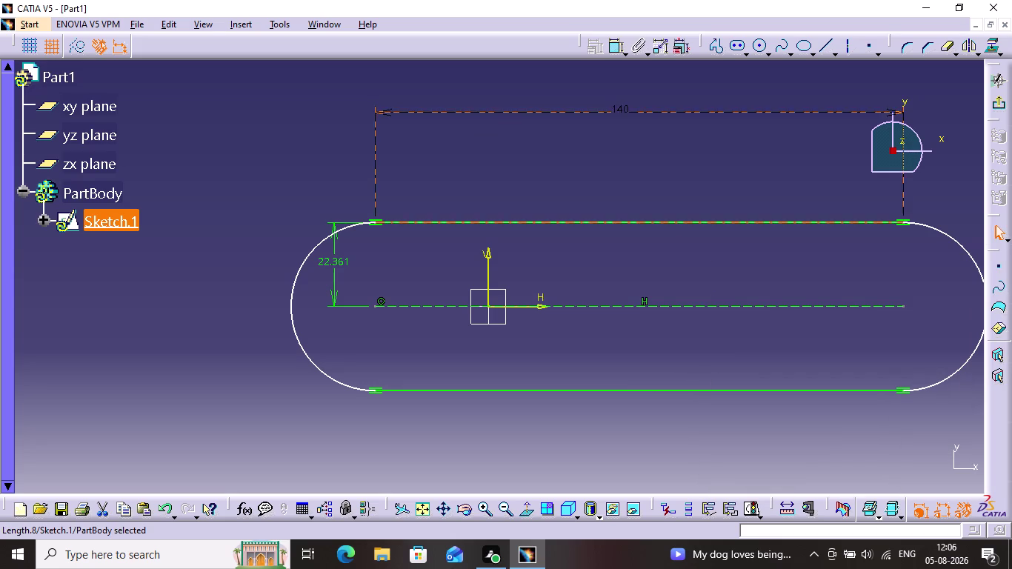
click(621, 106)
click(623, 106)
key(Delete)
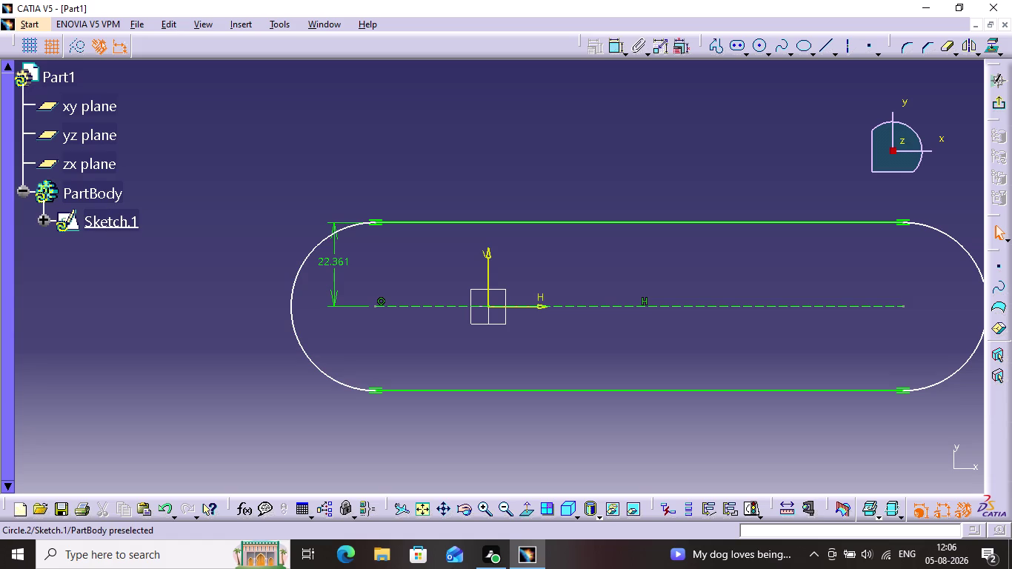
key(ctrl+z)
key(ctrl+z)
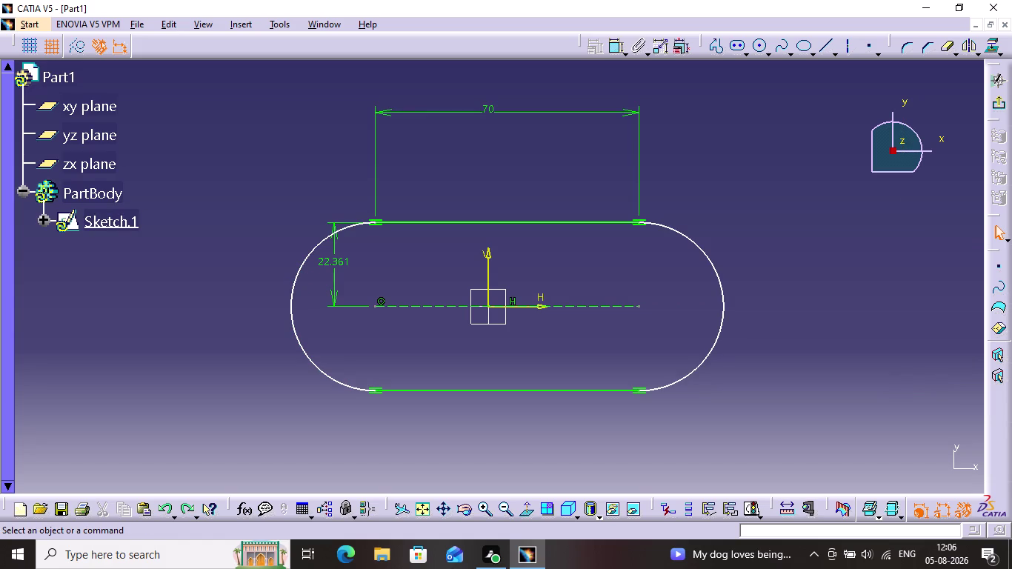
click(500, 111)
key(Delete)
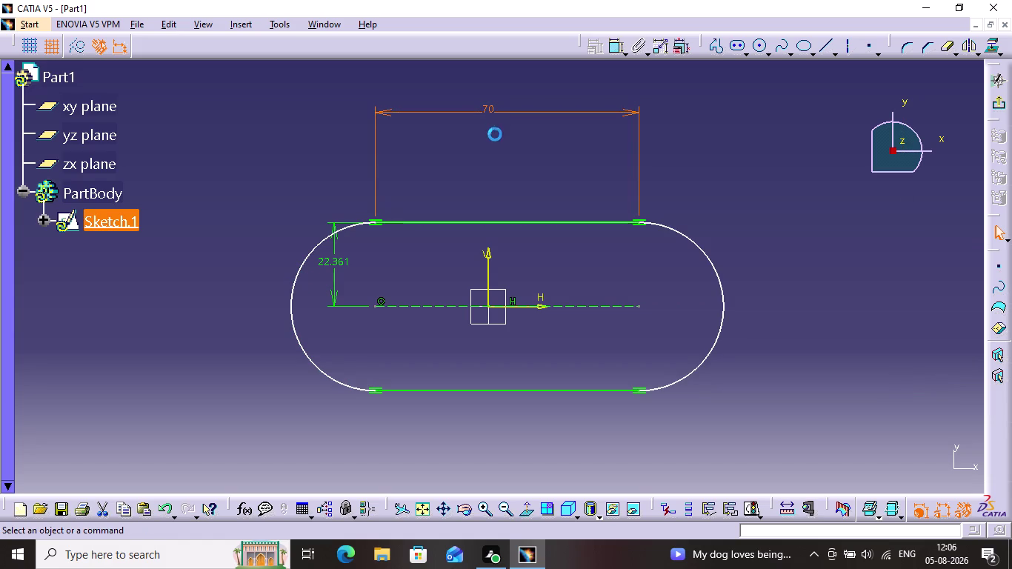
Dimension the slot's overall length between both arcs to 140 and recentre it.
click(612, 43)
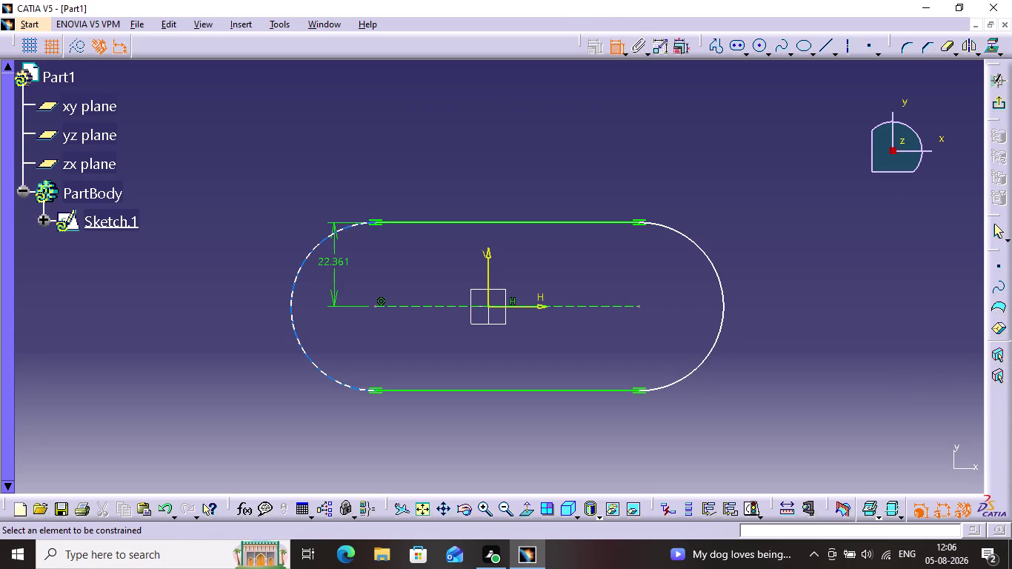
click(291, 307)
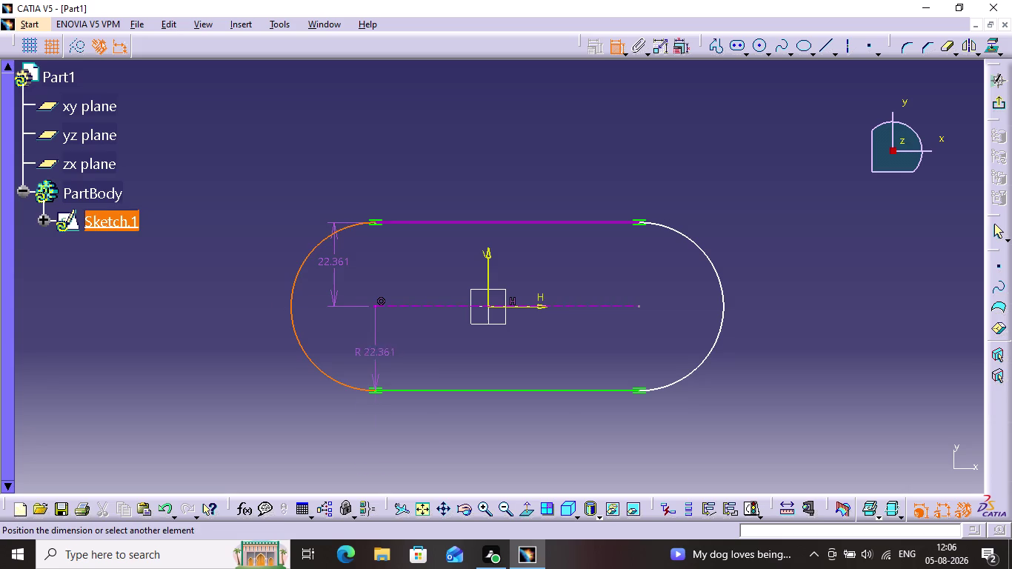
click(721, 306)
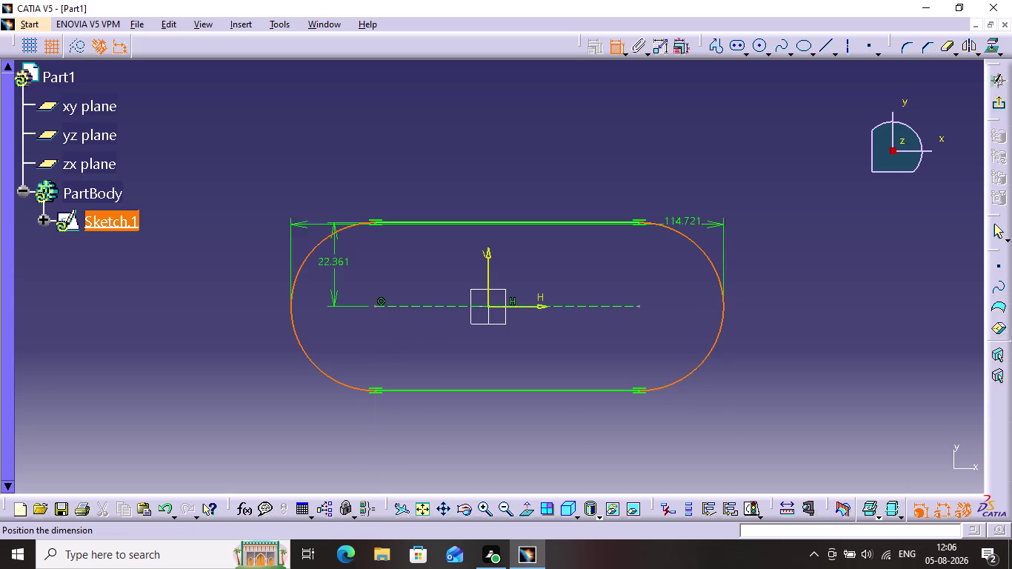
click(530, 114)
double_click(531, 109)
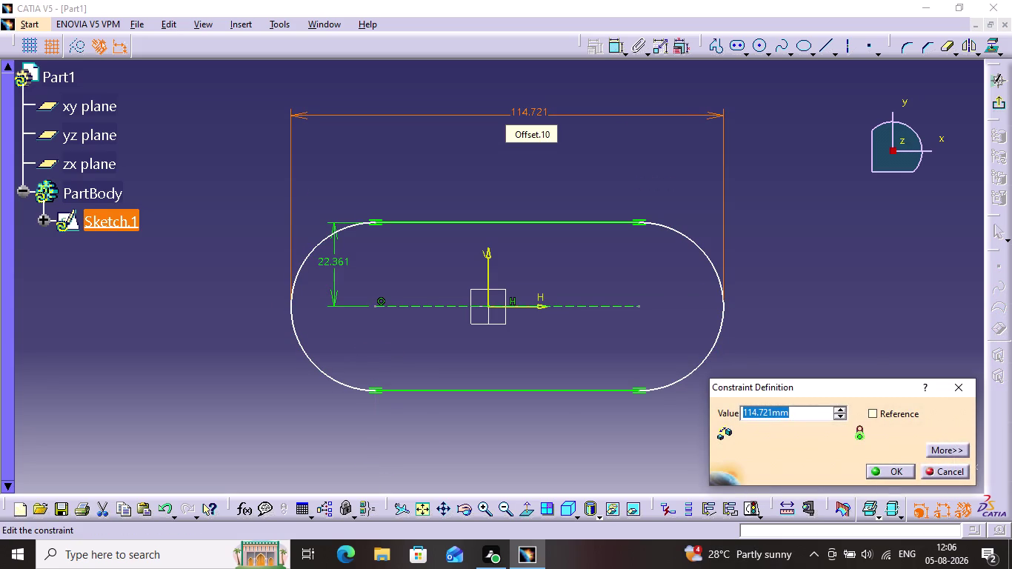
key(1)
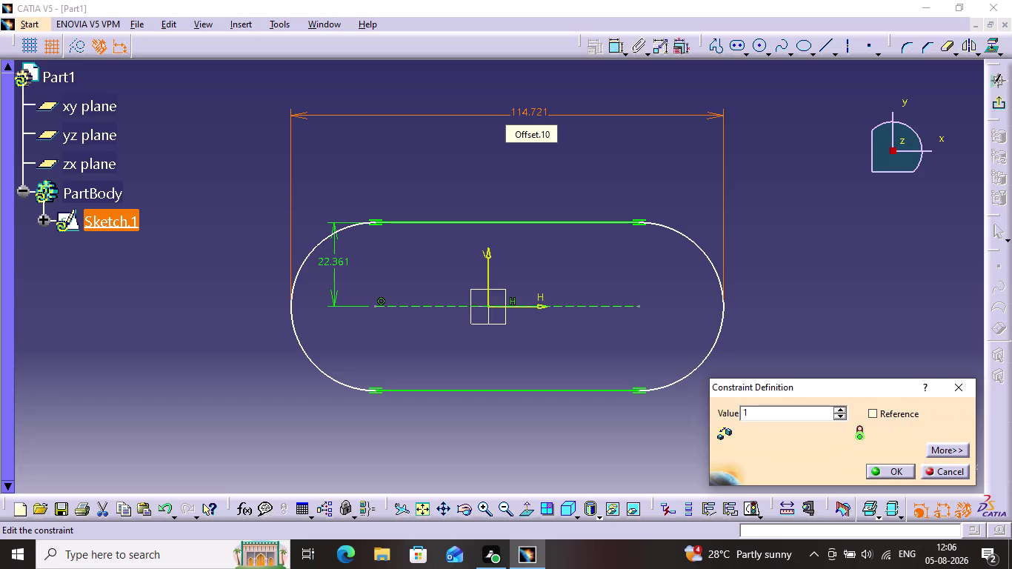
text(40)
key(Return)
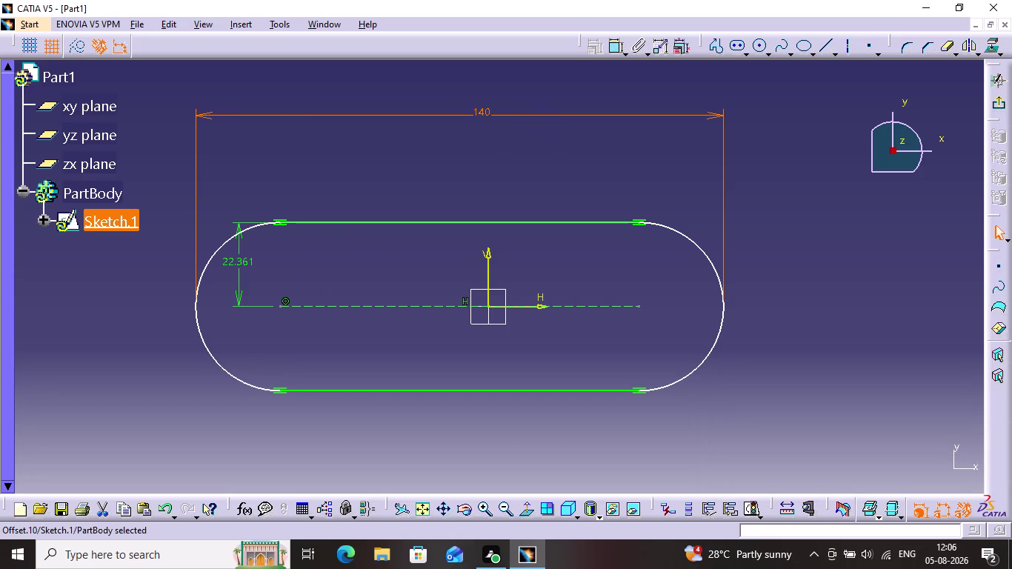
drag(725, 309, 757, 306)
click(784, 314)
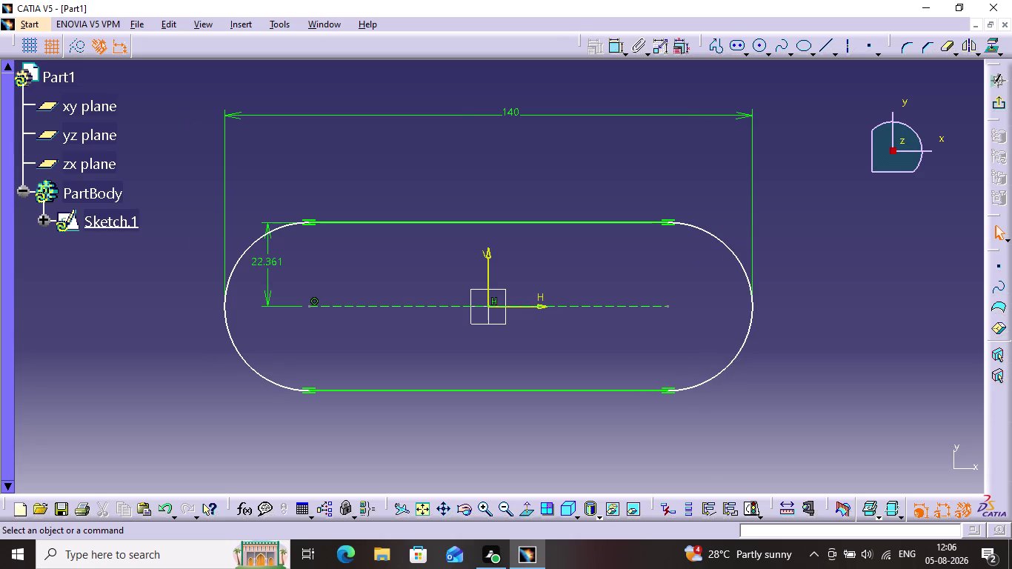
Change the 22.361 offset to 15, recentre the slot, and exit the sketch.
double_click(269, 259)
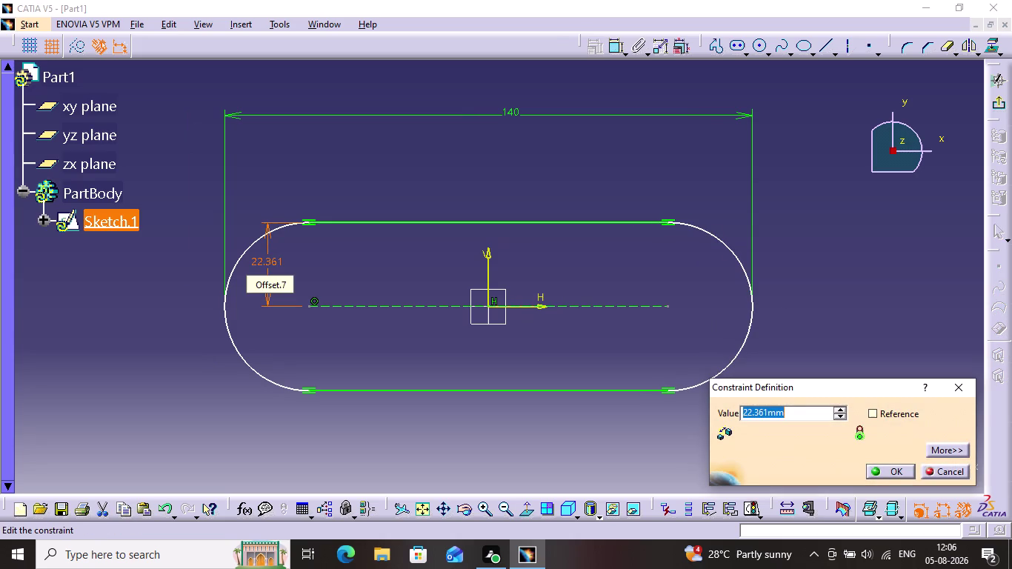
key(1)
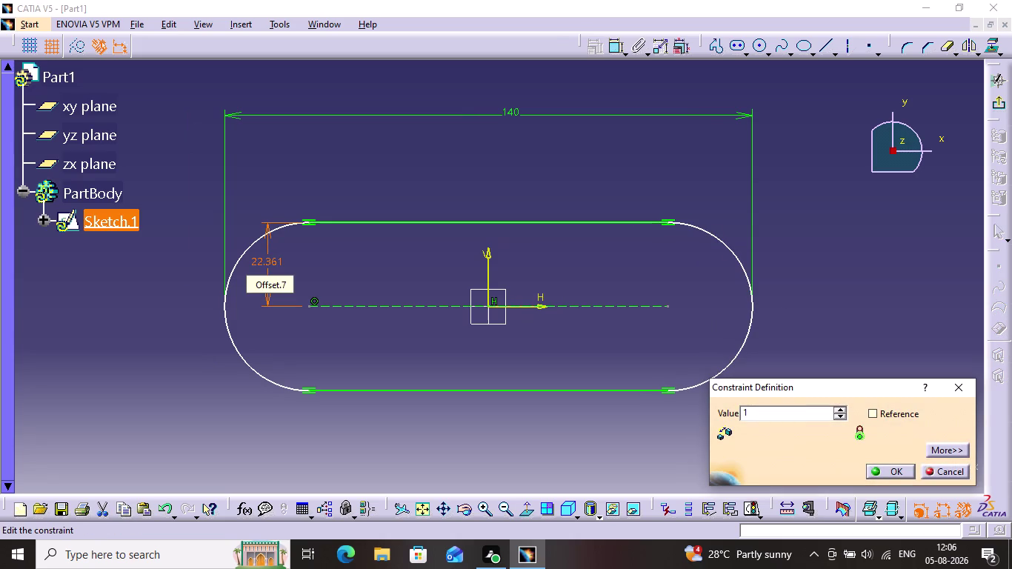
key(5)
key(Return)
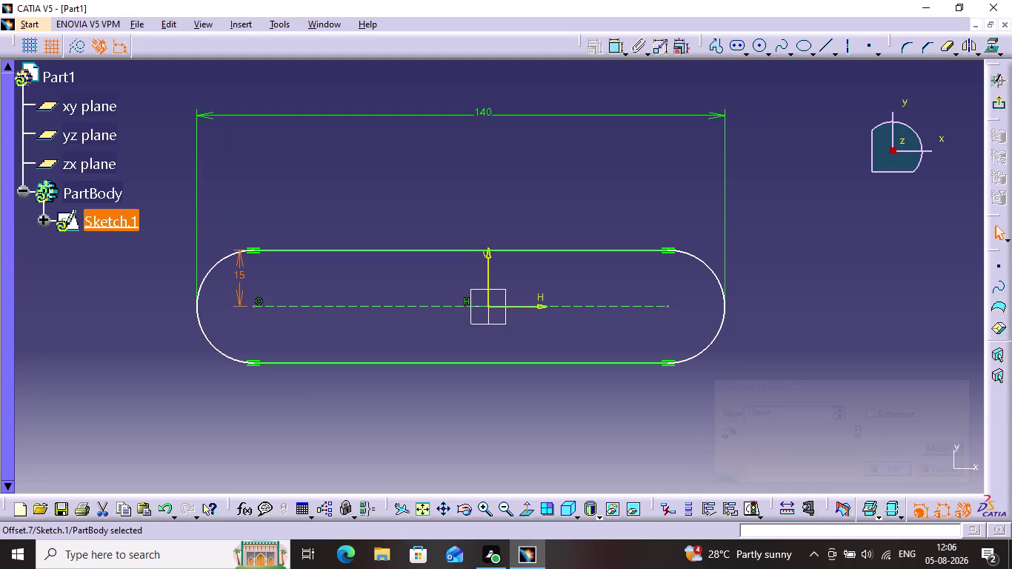
drag(553, 251, 575, 249)
click(588, 233)
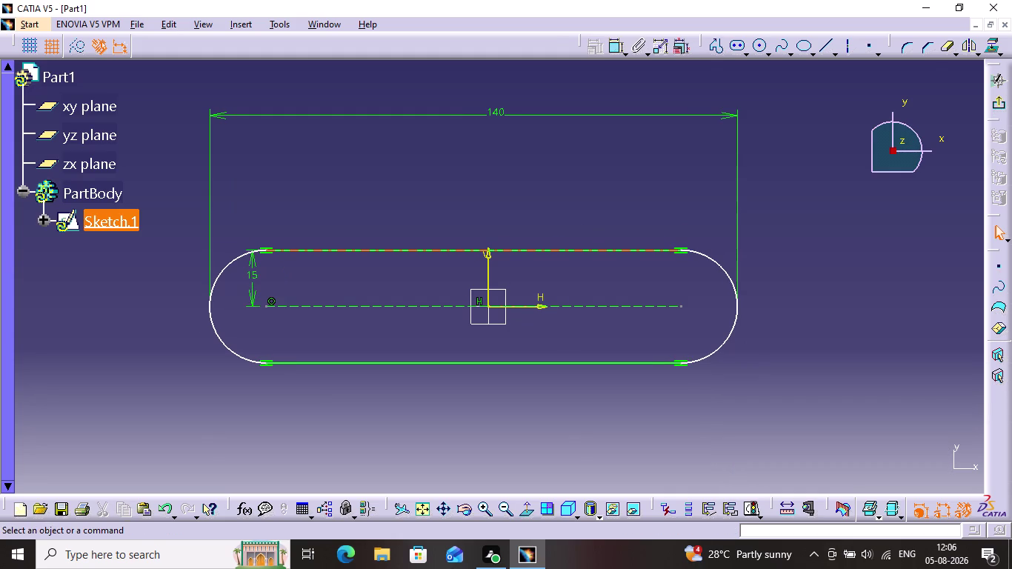
drag(526, 249, 533, 231)
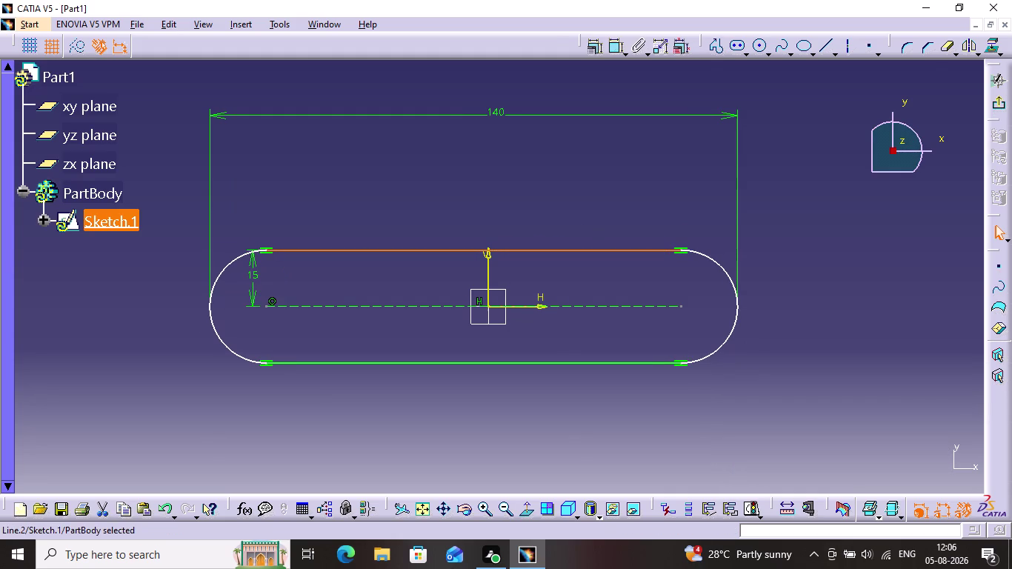
click(995, 109)
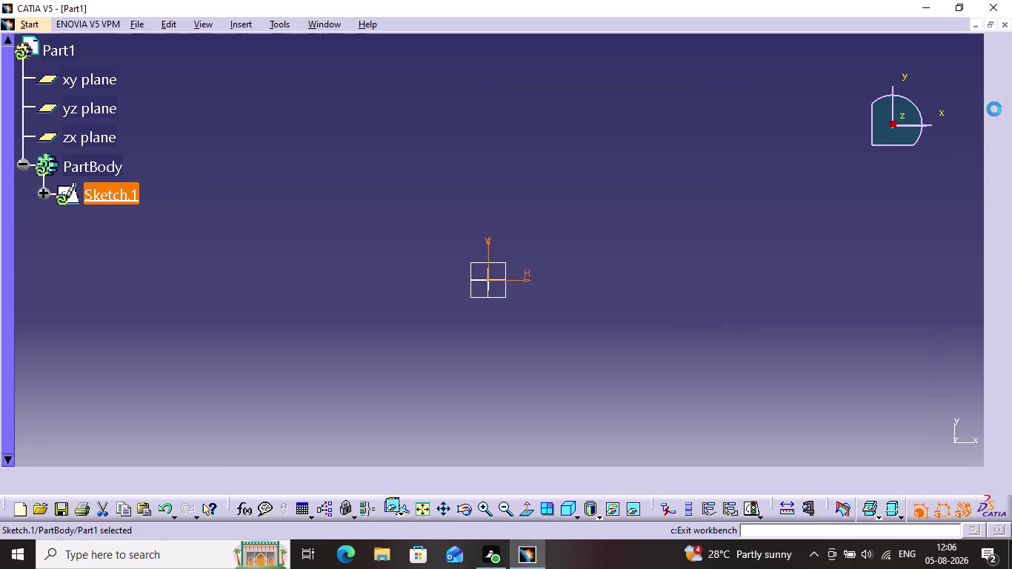
Create Pad.1 from the slot sketch at 15 mm, then sketch on its top face.
click(794, 243)
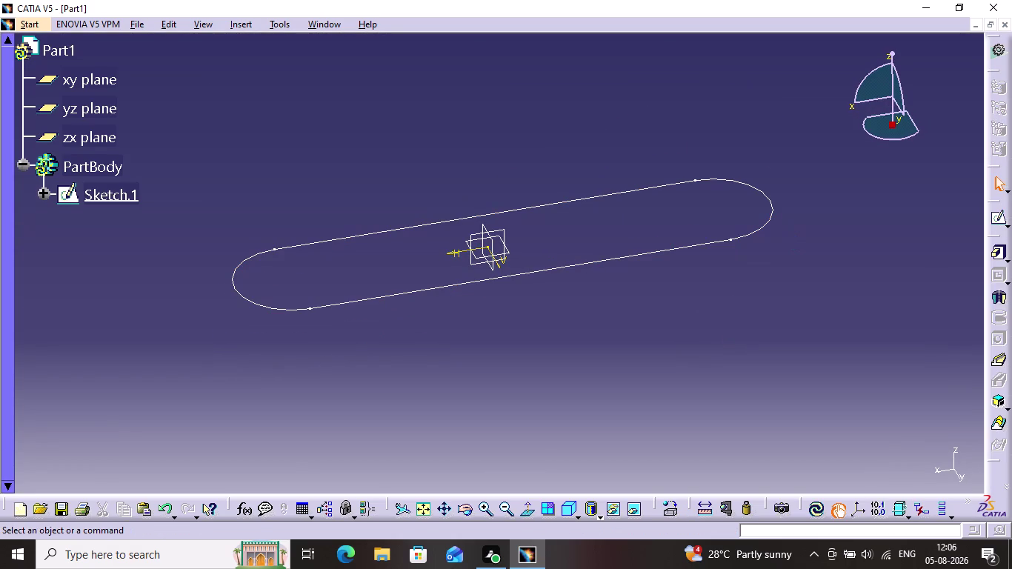
click(1001, 248)
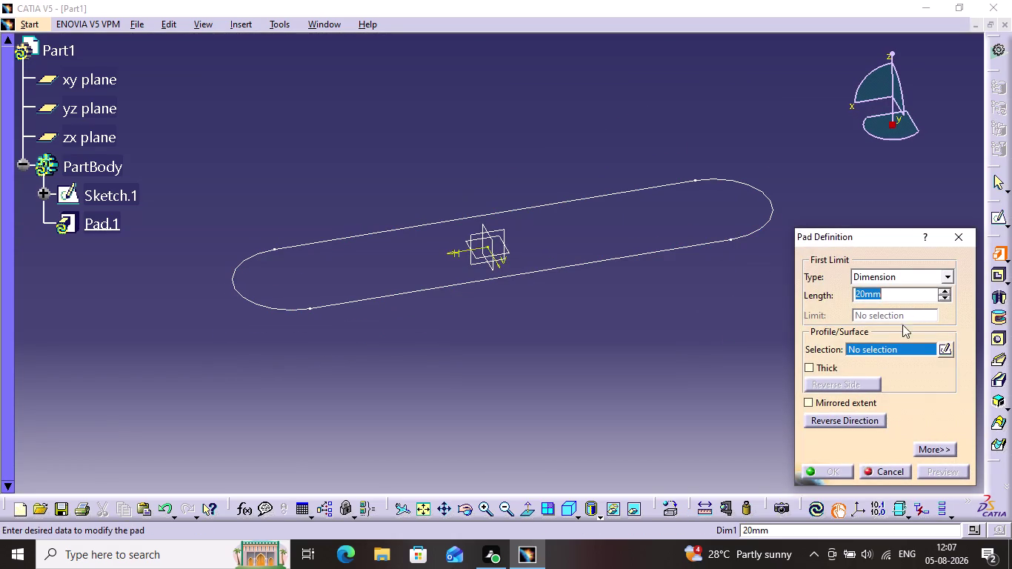
click(632, 251)
click(632, 259)
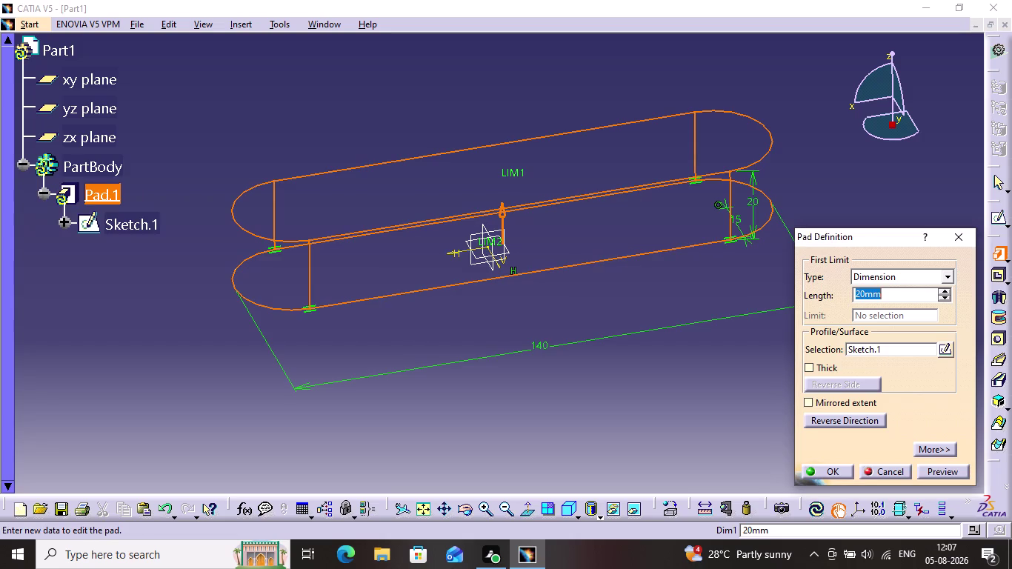
key(1)
key(5)
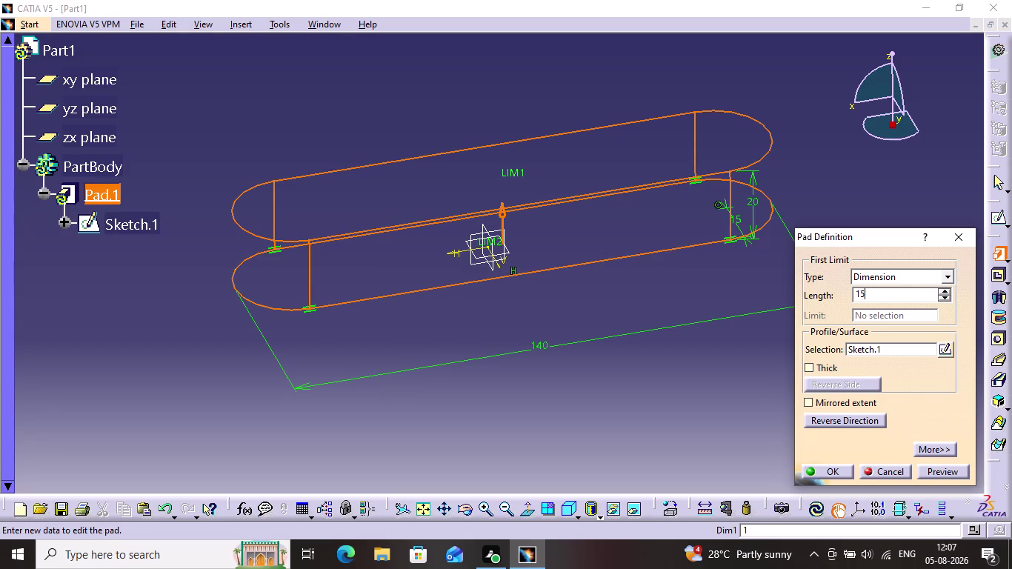
key(Return)
click(669, 278)
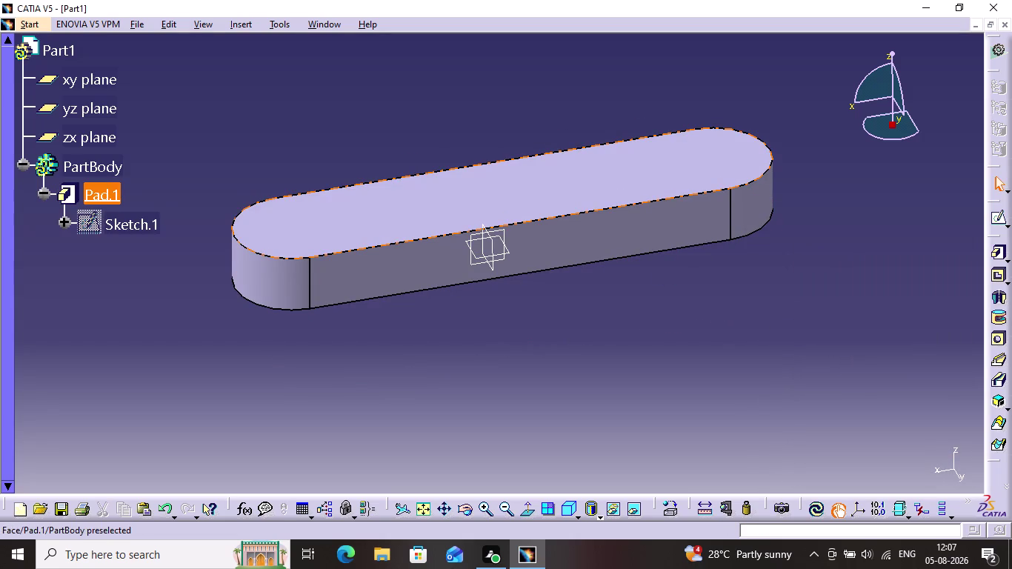
click(532, 181)
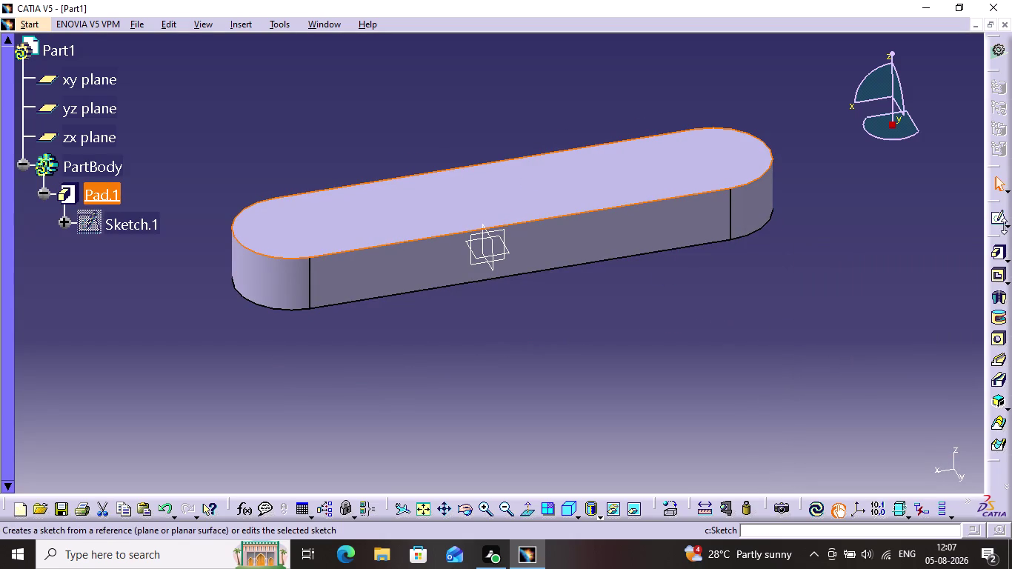
click(1002, 219)
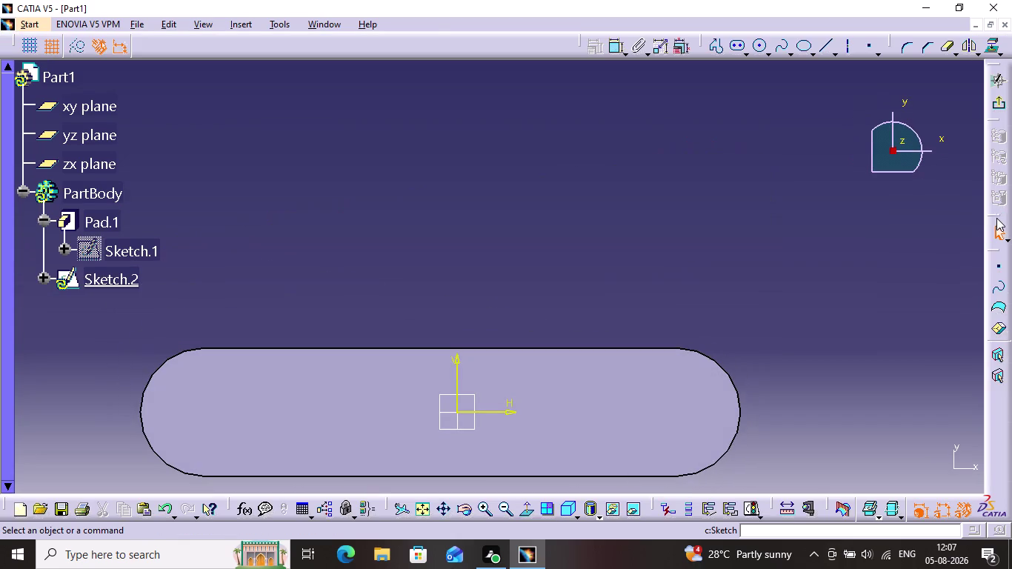
Select the circle at the pad's right end and its centre point.
middle_drag(416, 293, 464, 181)
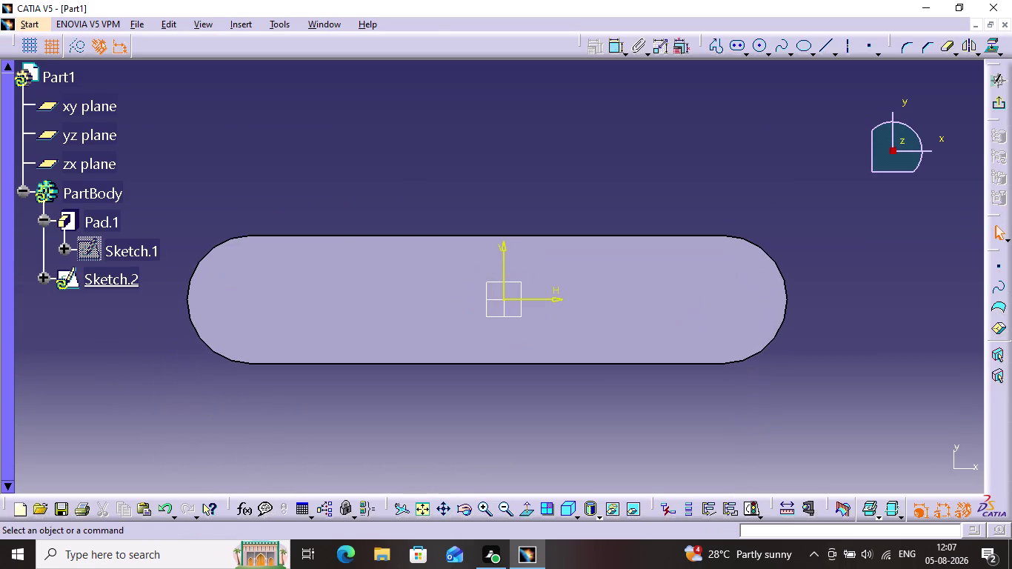
click(756, 45)
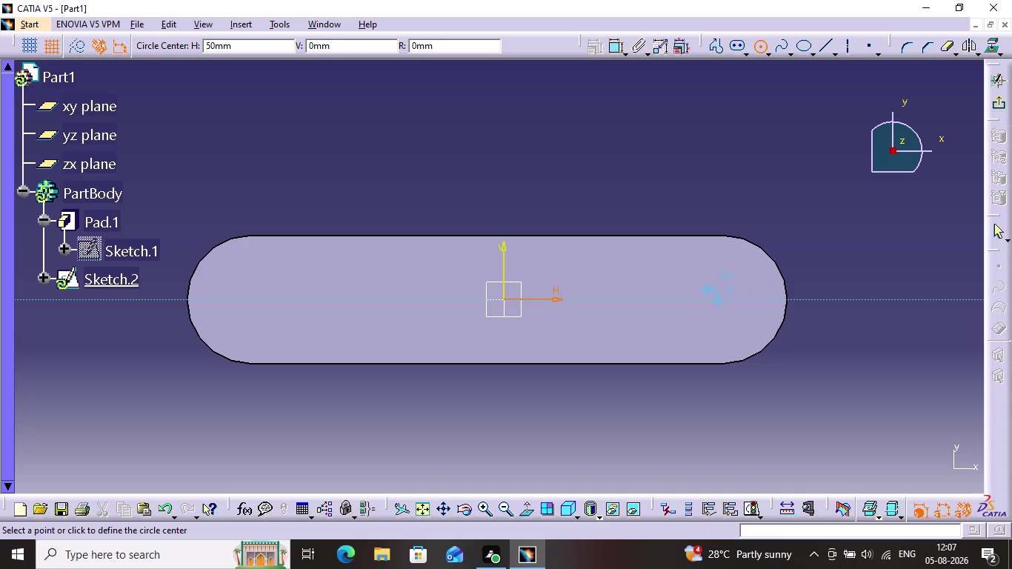
click(734, 301)
click(742, 326)
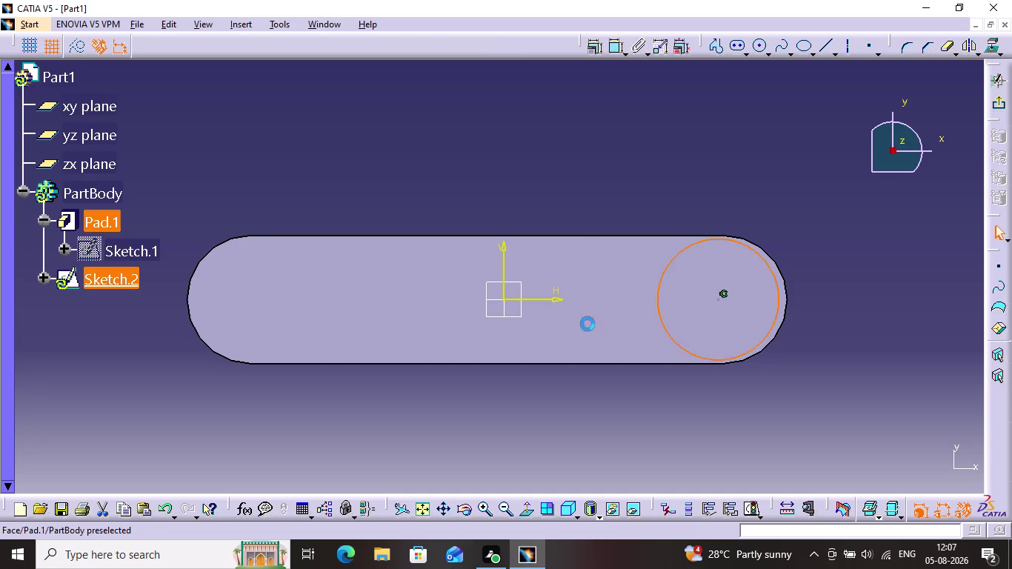
click(759, 43)
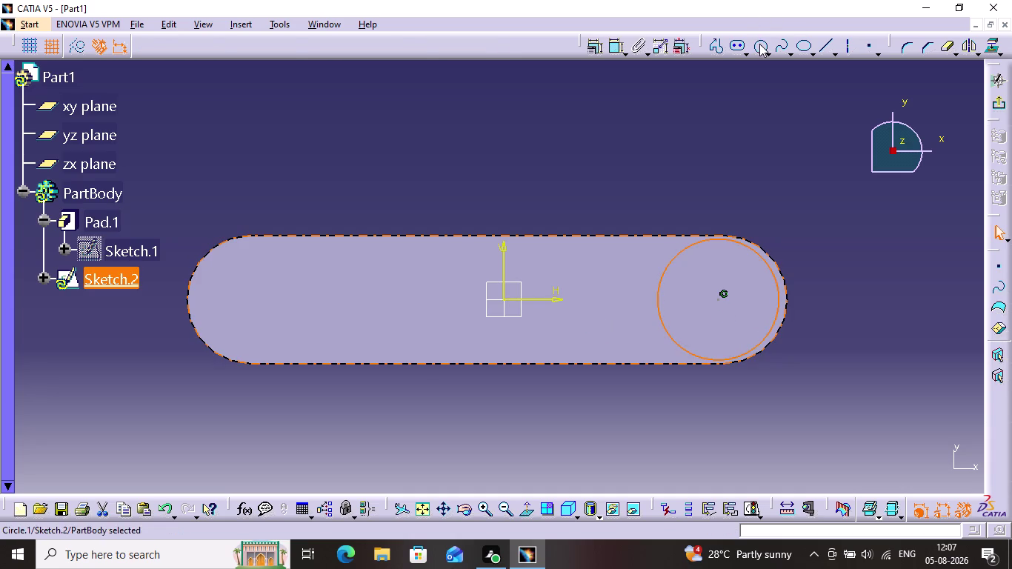
key(Escape)
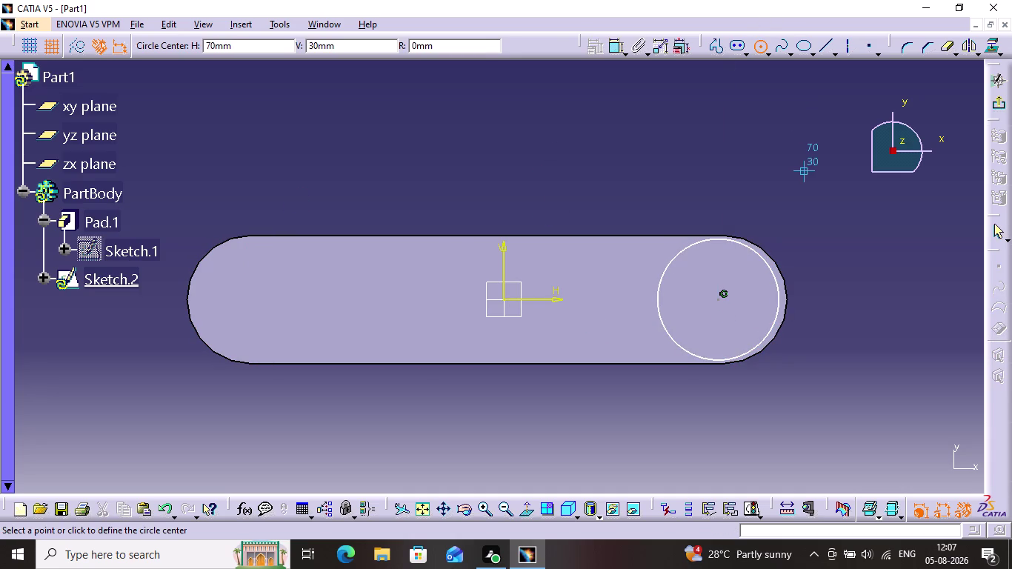
key(Escape)
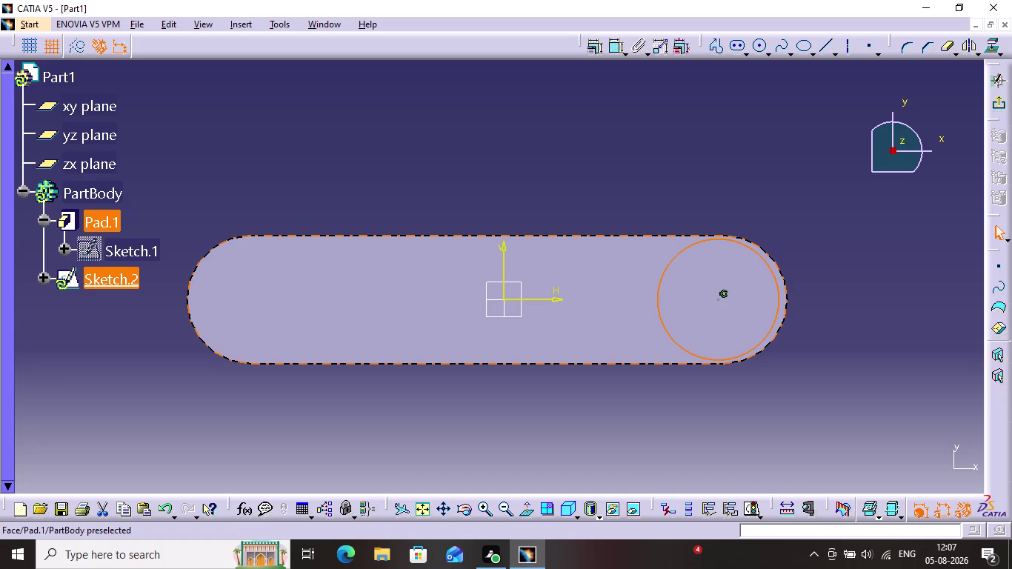
click(718, 297)
click(748, 180)
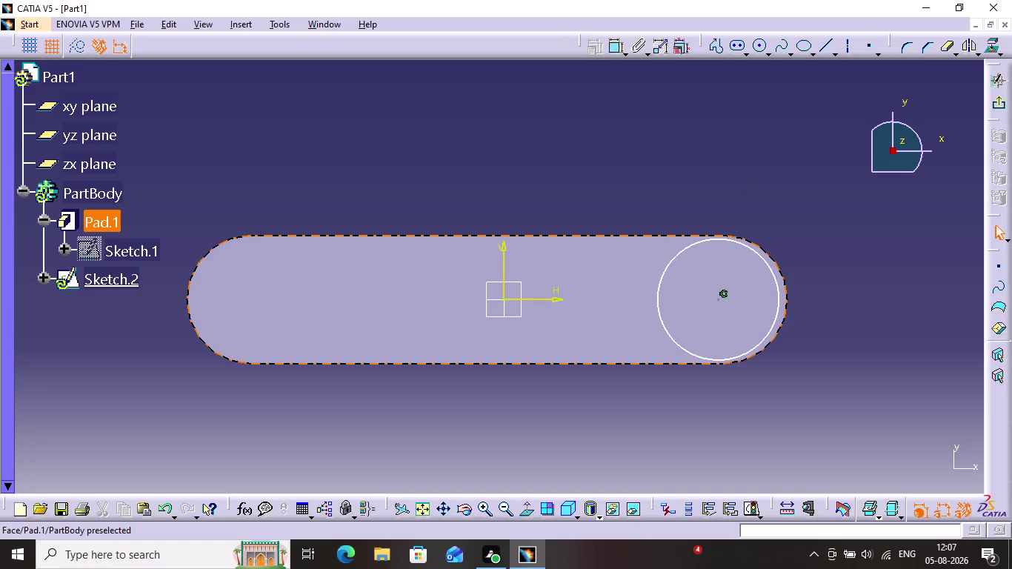
click(718, 300)
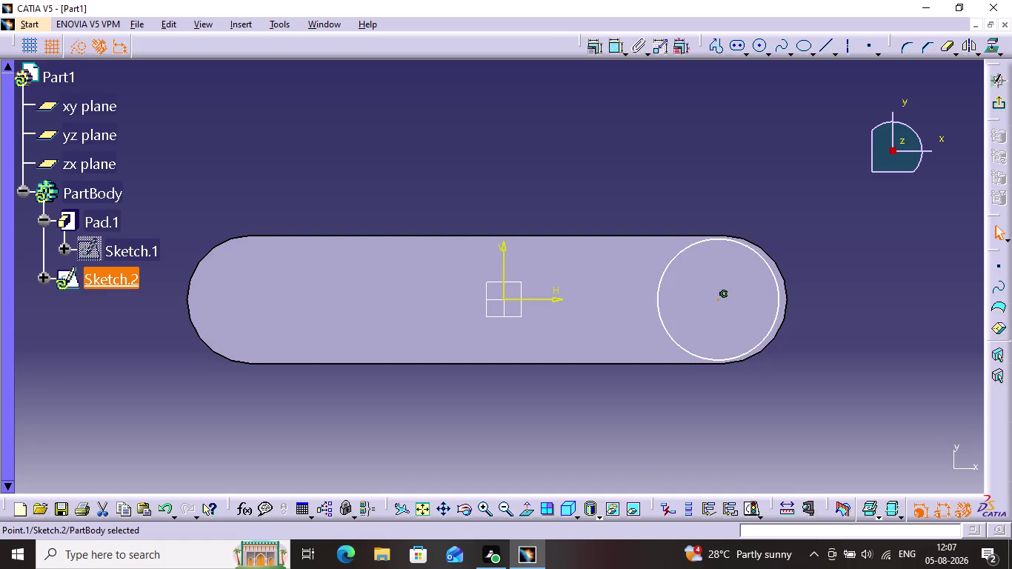
Dimension the circle centre from the vertical axis, trying 70 before reverting to 50.
click(613, 53)
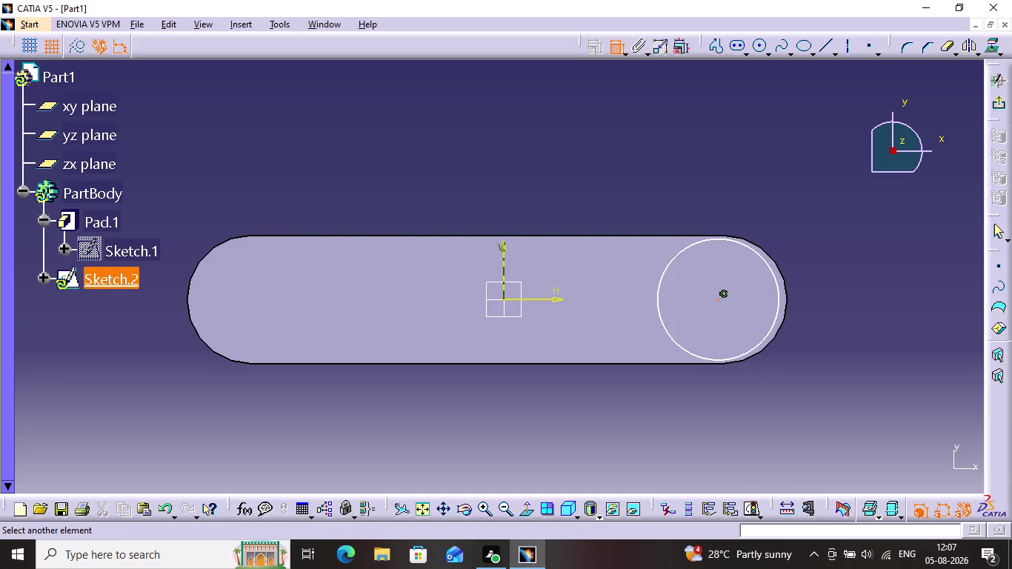
click(503, 258)
click(603, 137)
double_click(603, 133)
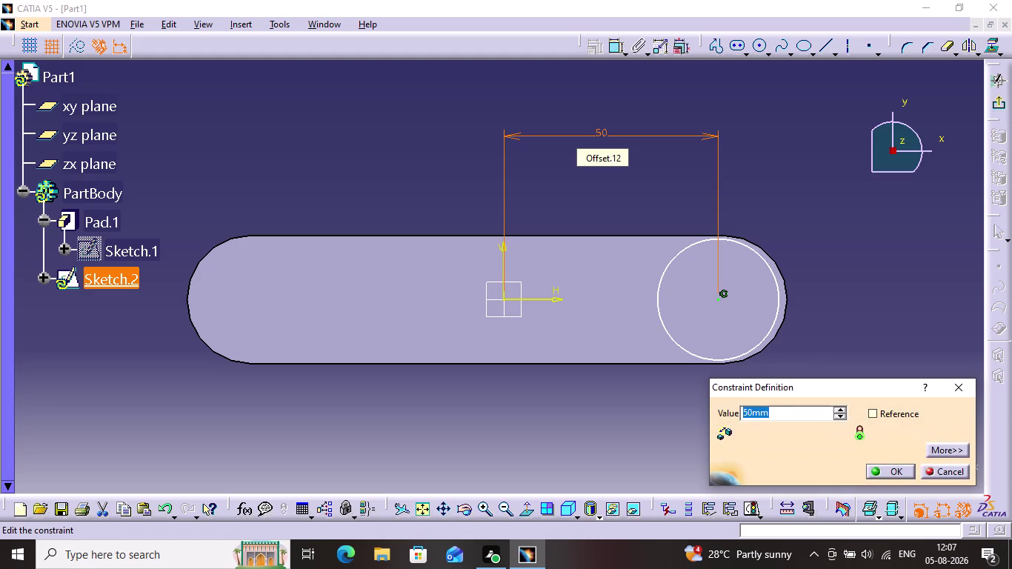
key(7)
key(0)
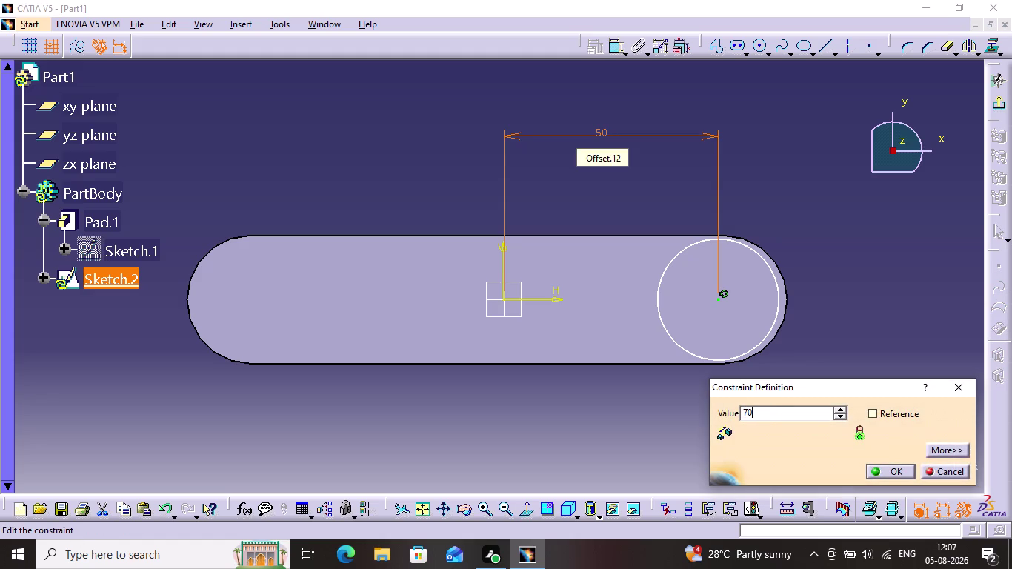
key(Return)
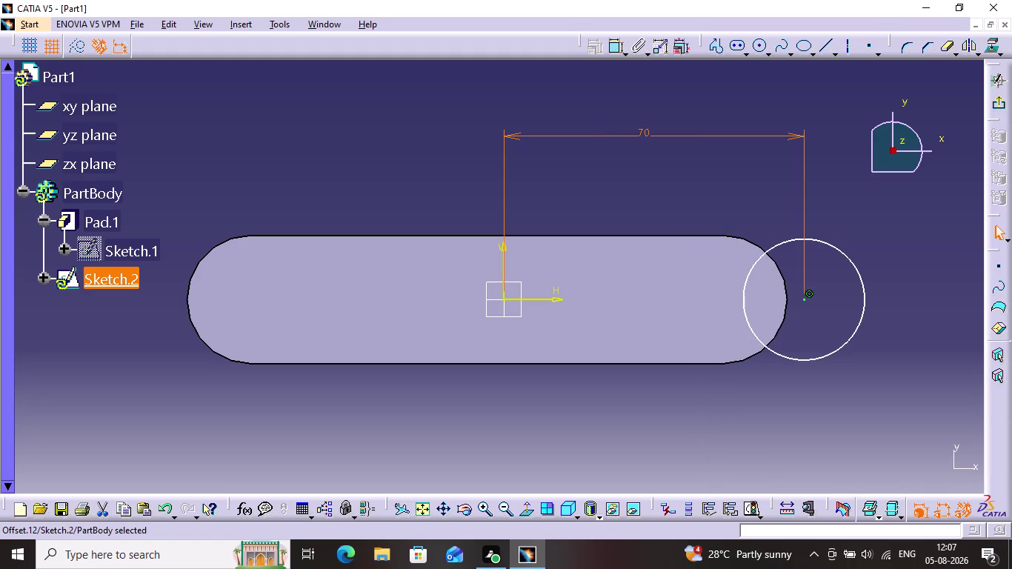
drag(805, 301, 741, 304)
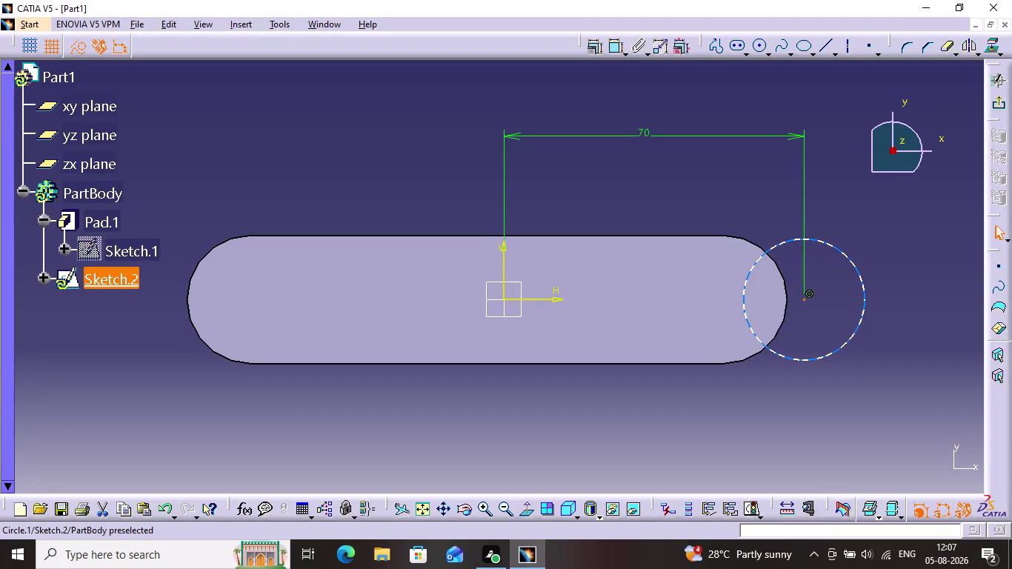
key(ctrl+z)
click(743, 310)
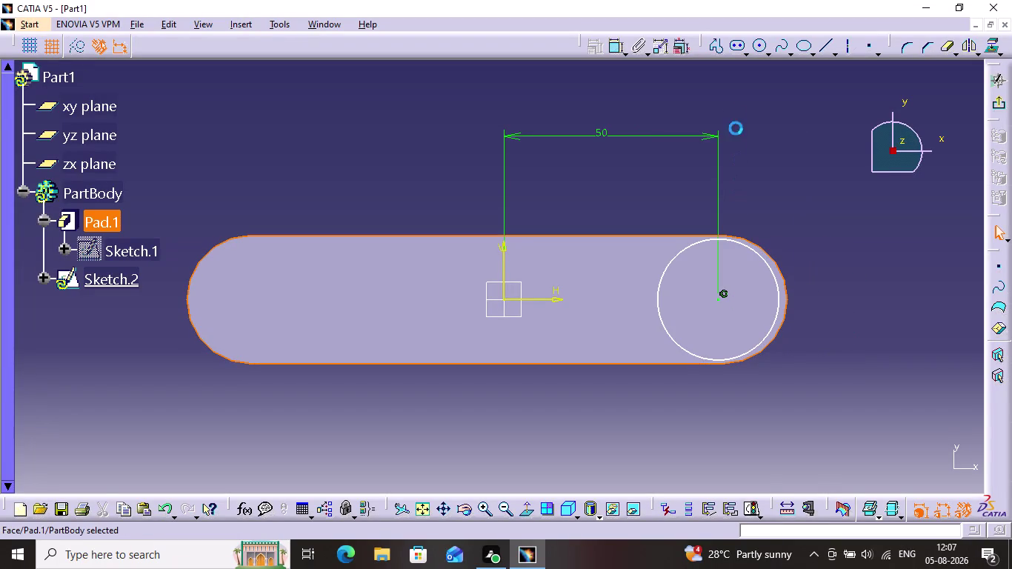
click(737, 97)
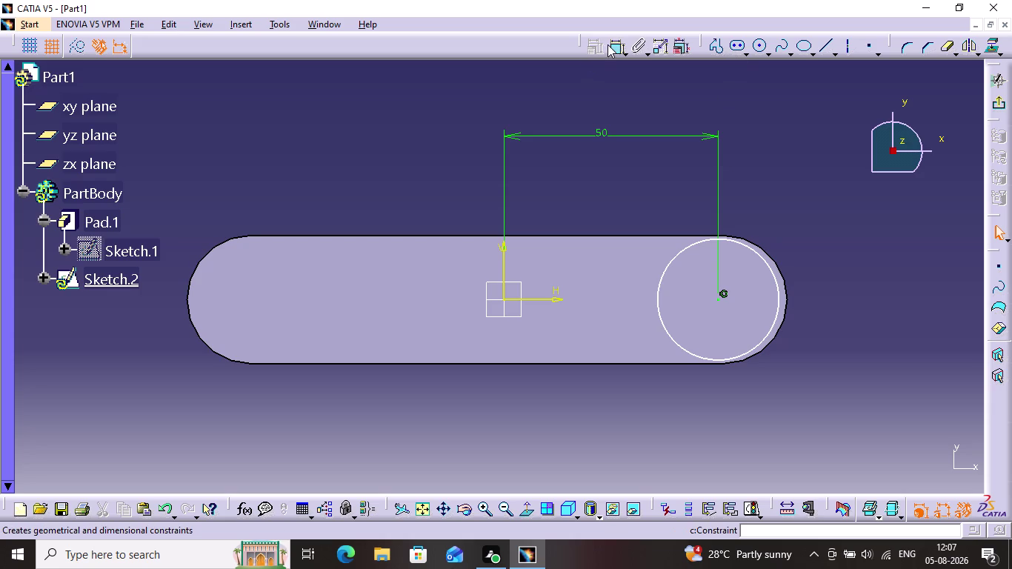
Add a 30 mm diameter constraint to the circle.
click(622, 49)
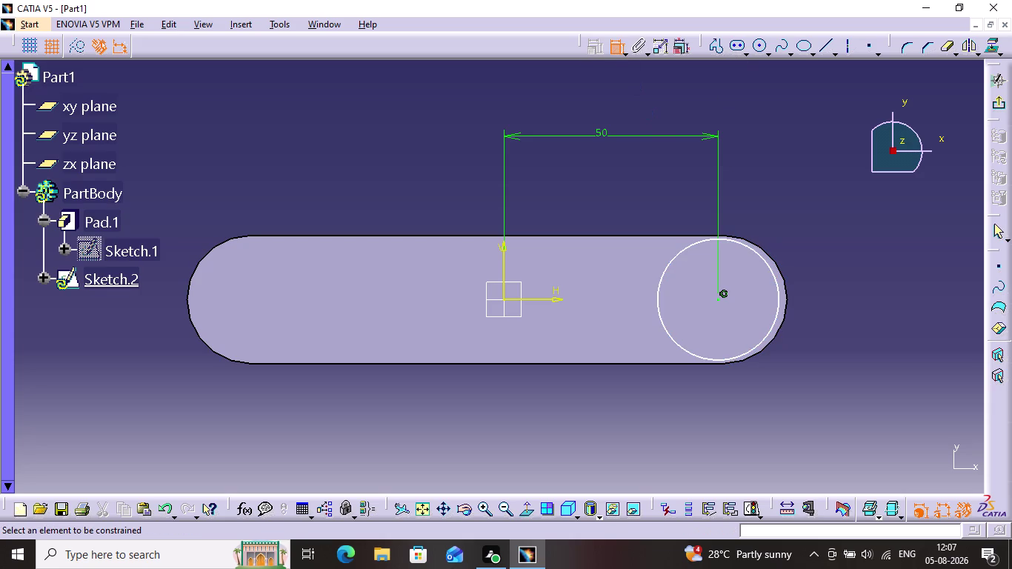
click(773, 271)
triple_click(804, 218)
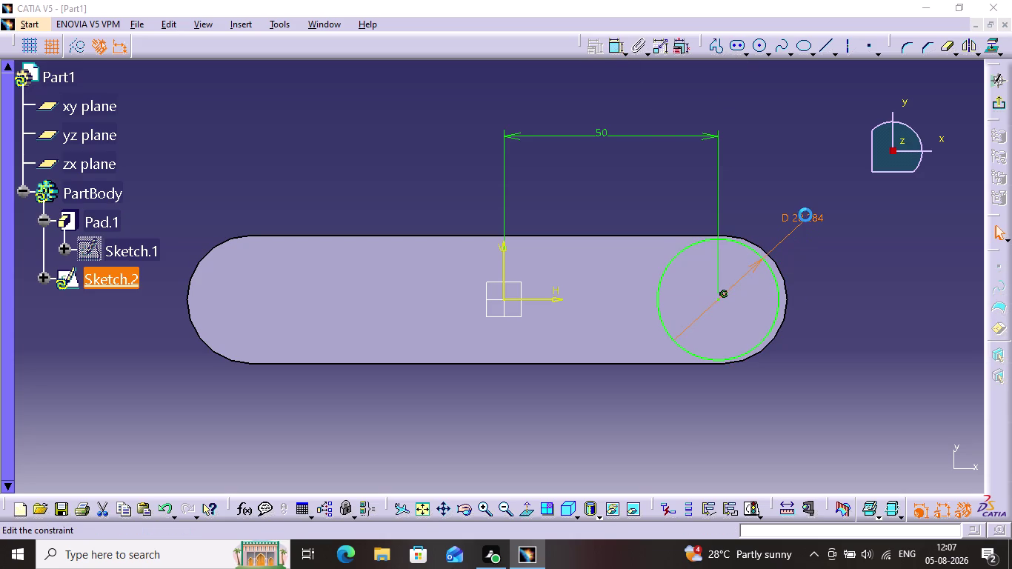
key(3)
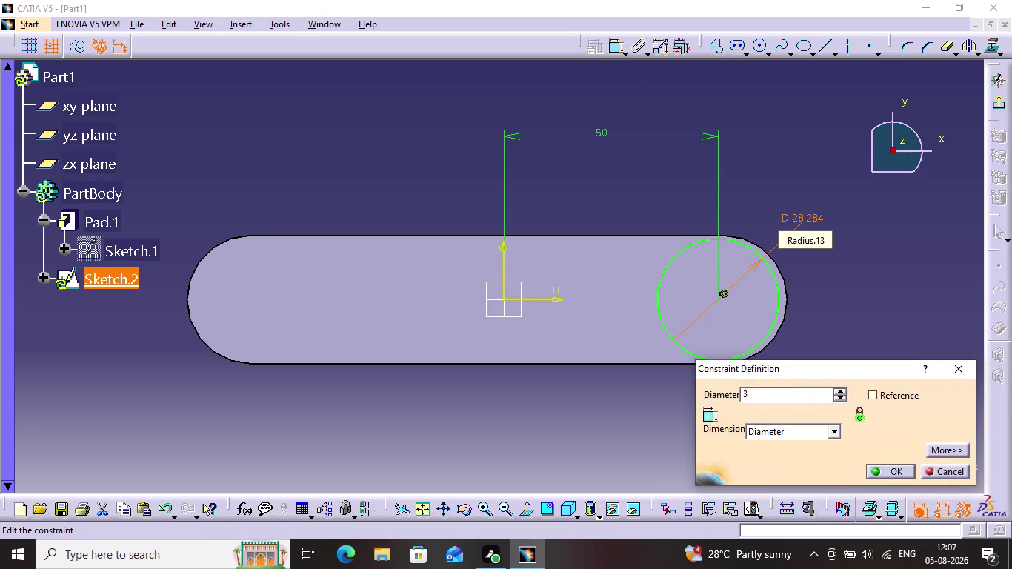
key(0)
key(Return)
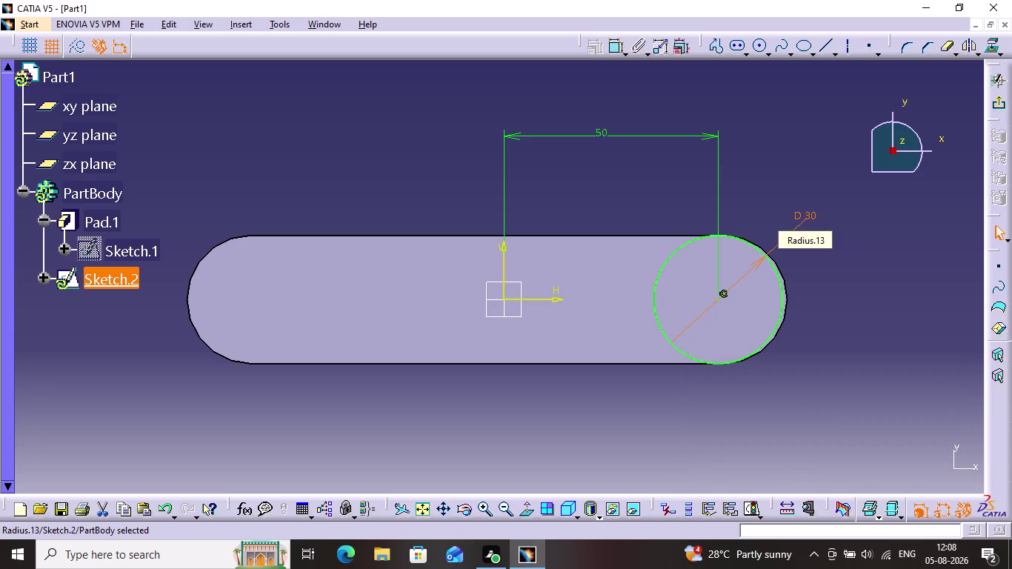
click(870, 311)
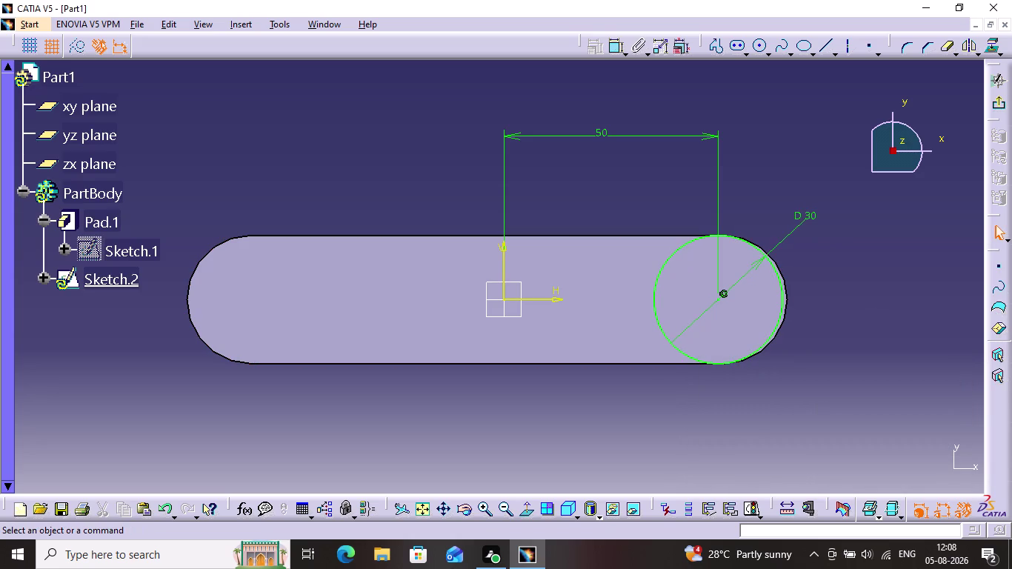
click(764, 47)
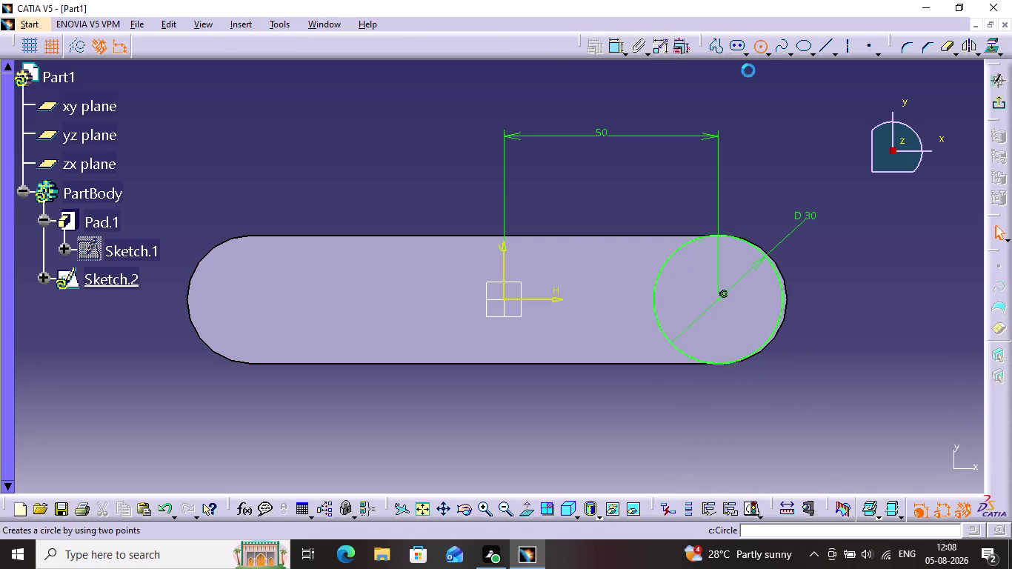
Draw a circle on the existing centre point and constrain its diameter to 14 mm.
click(725, 294)
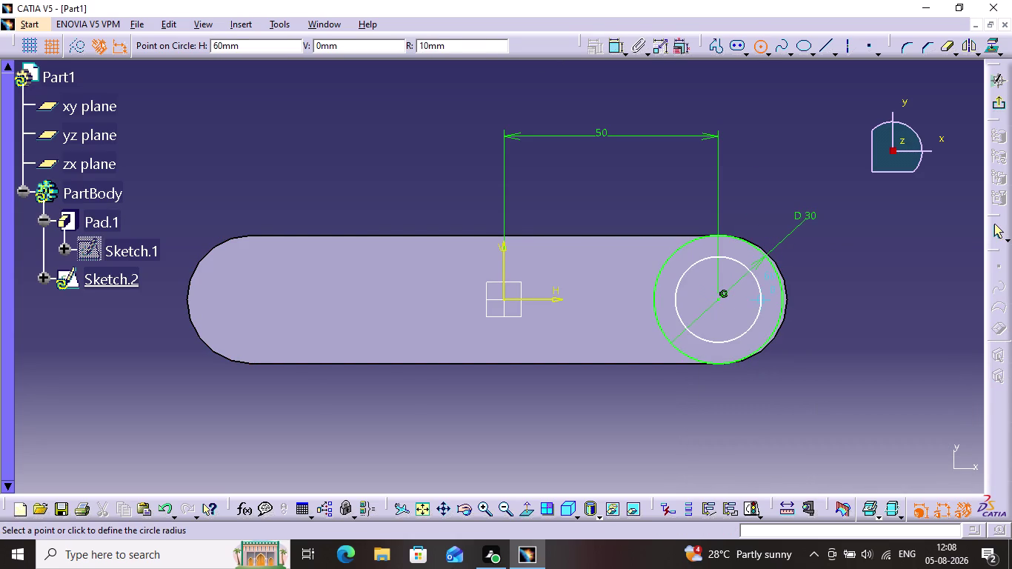
click(742, 319)
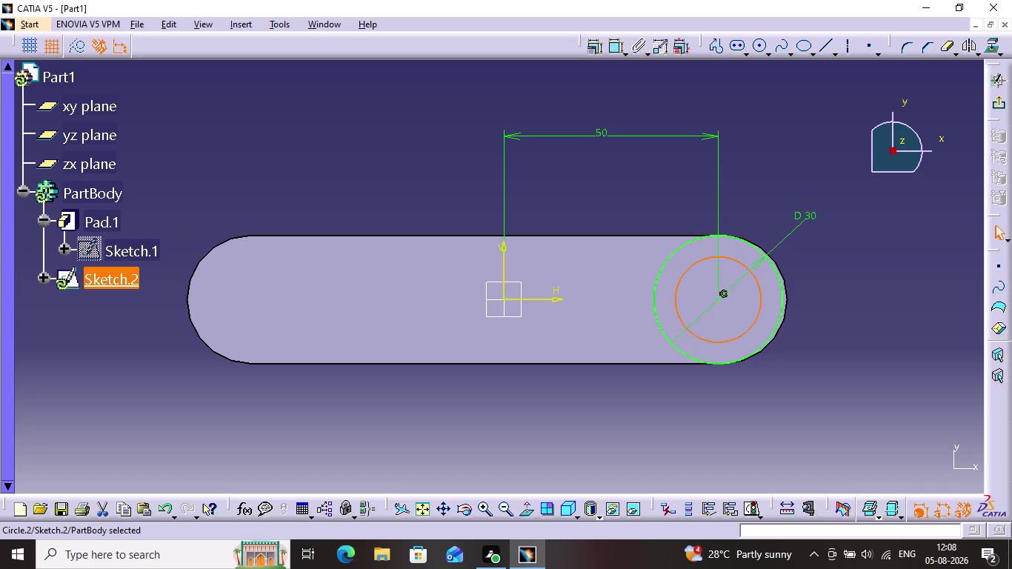
click(623, 53)
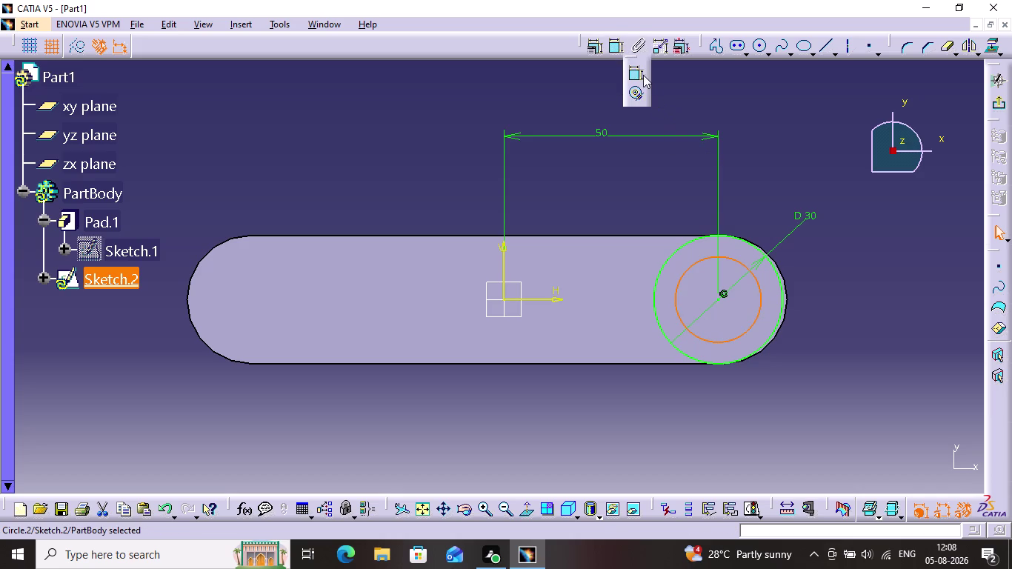
click(642, 75)
click(764, 138)
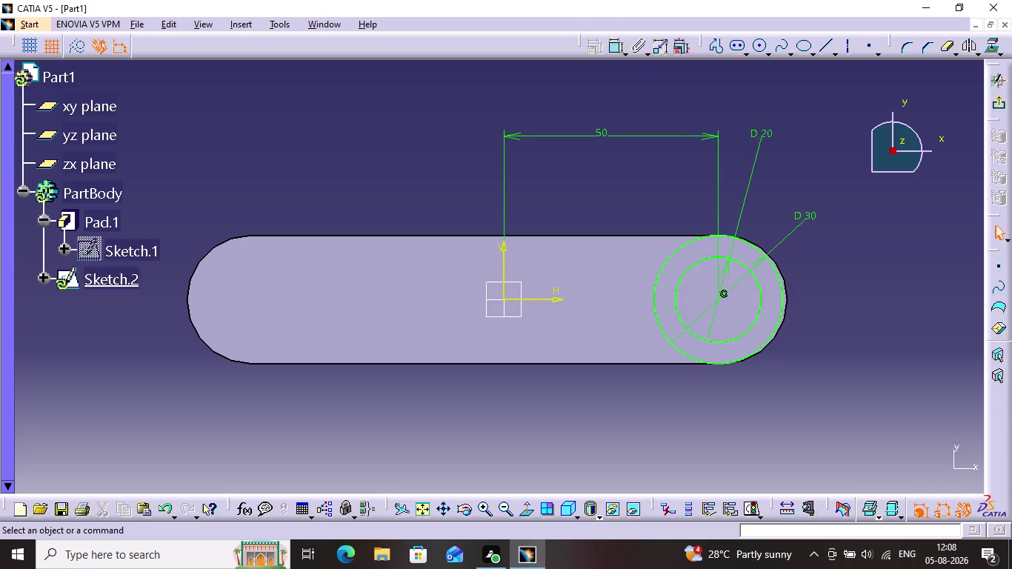
key(1)
double_click(768, 128)
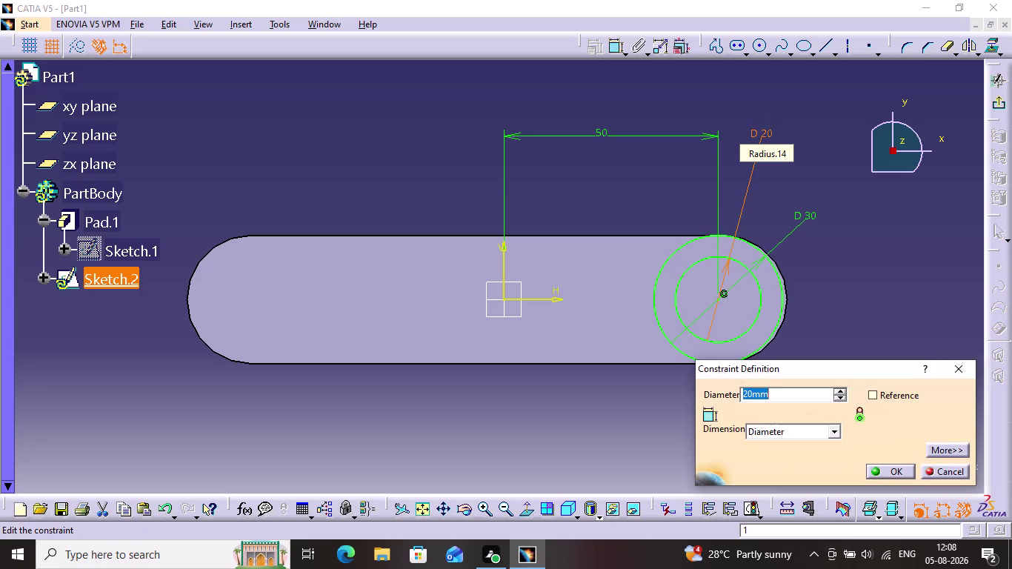
key(1)
key(4)
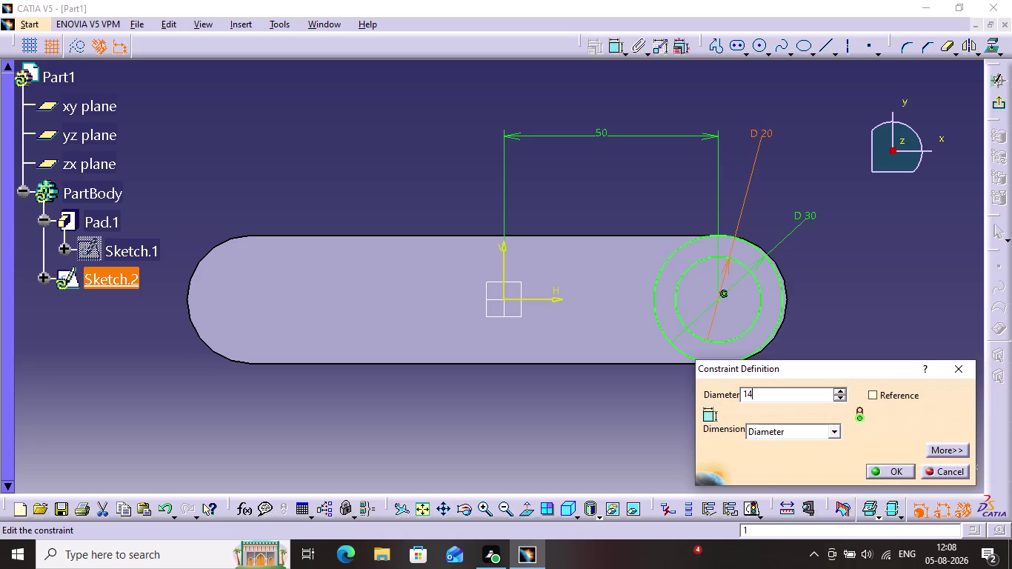
key(Return)
Mirror both right-end circles to the pad's left end.
click(805, 167)
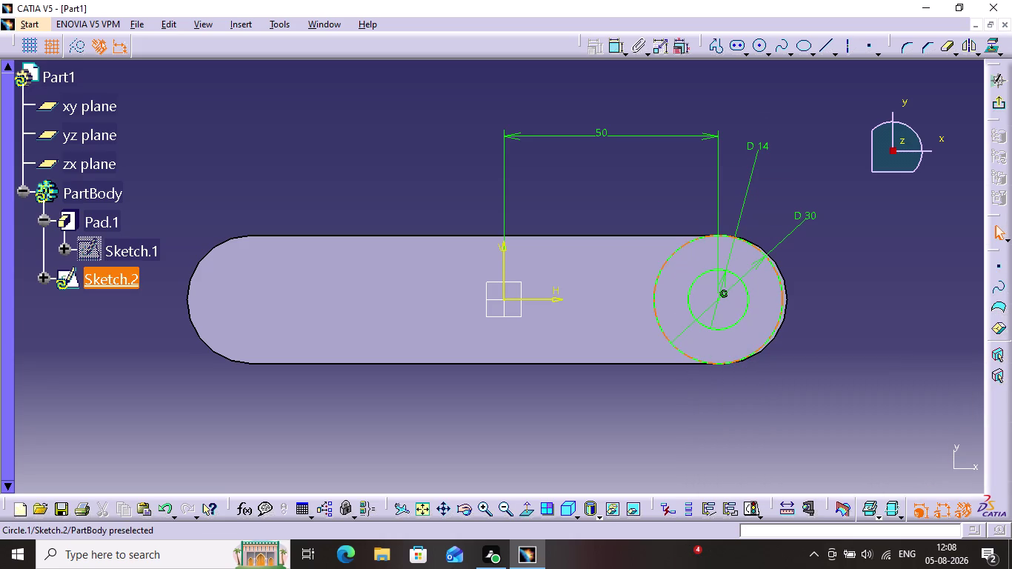
click(758, 250)
click(745, 290)
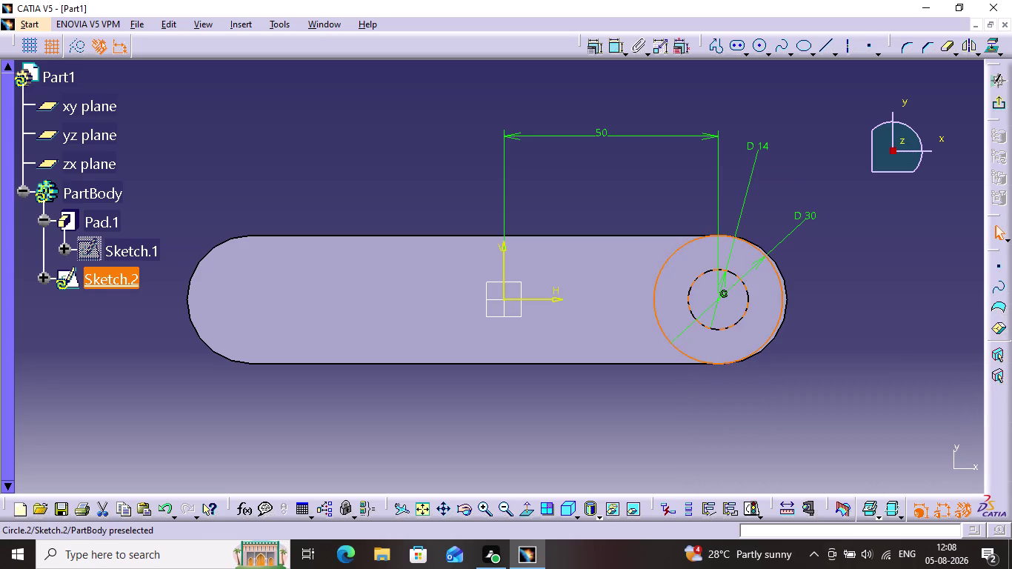
click(970, 45)
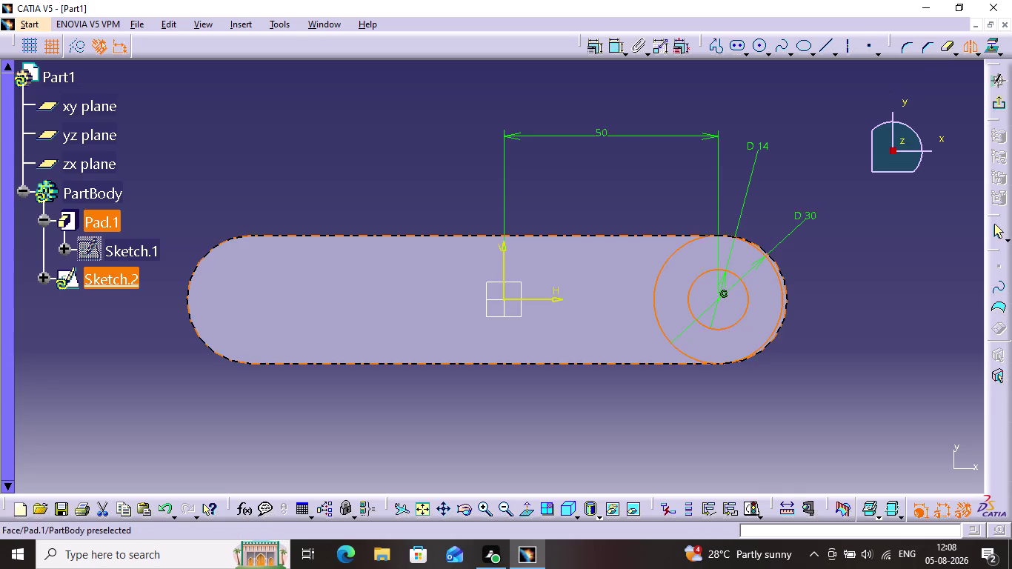
click(501, 246)
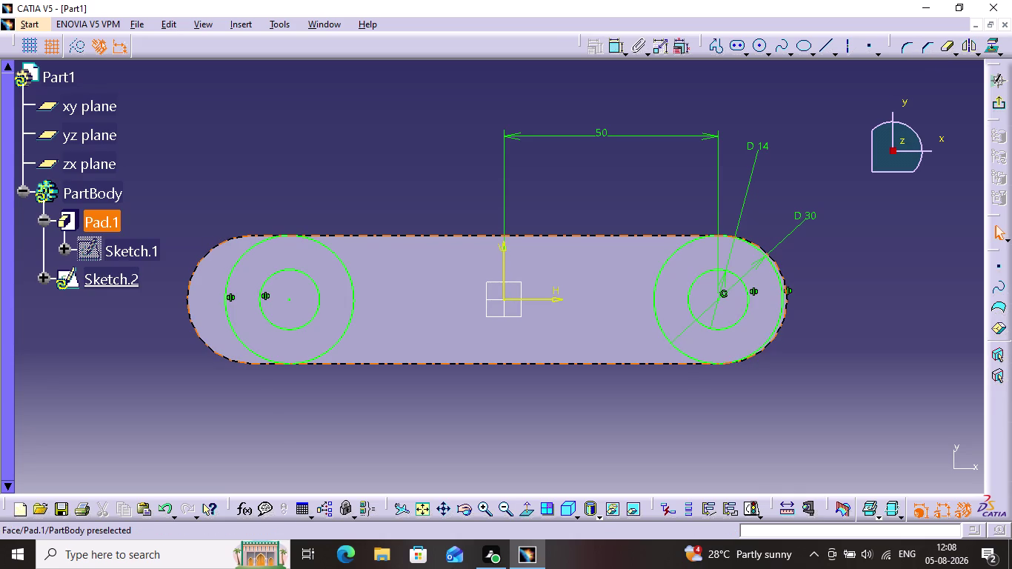
drag(290, 301, 279, 297)
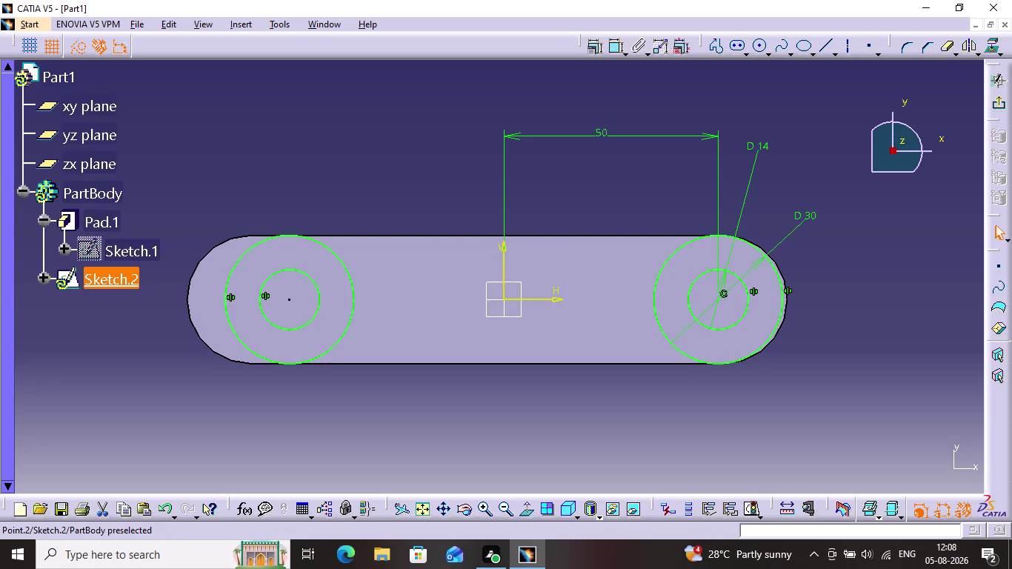
drag(280, 297, 234, 301)
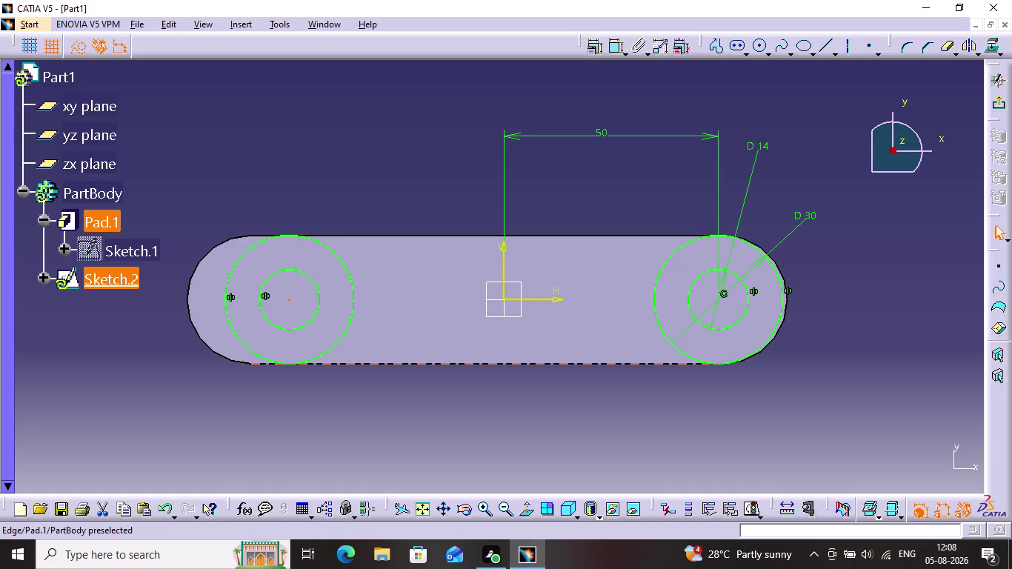
double_click(583, 363)
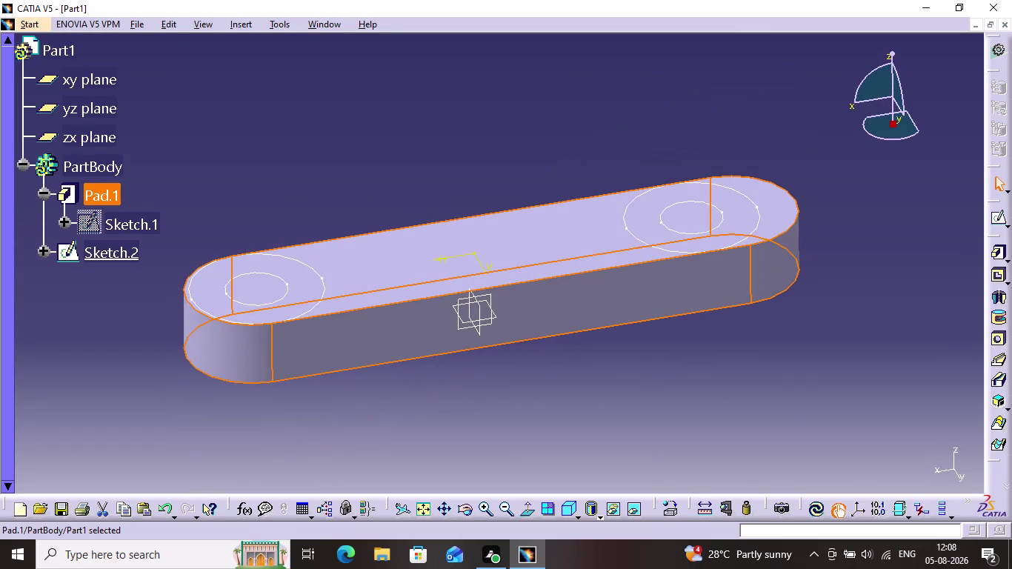
Open Sketch.1 and set the slot's overall length to 100.
click(113, 221)
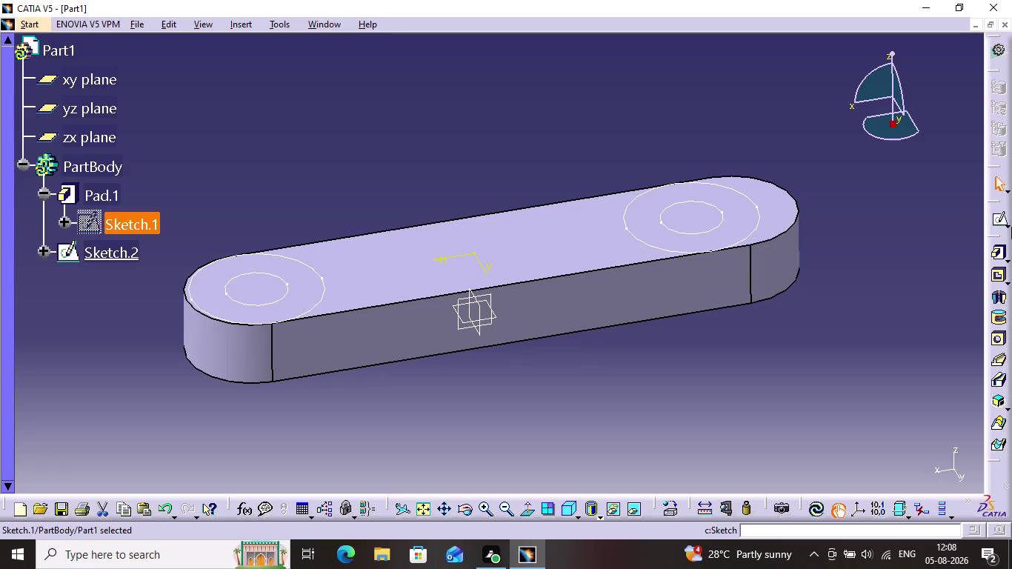
click(1003, 219)
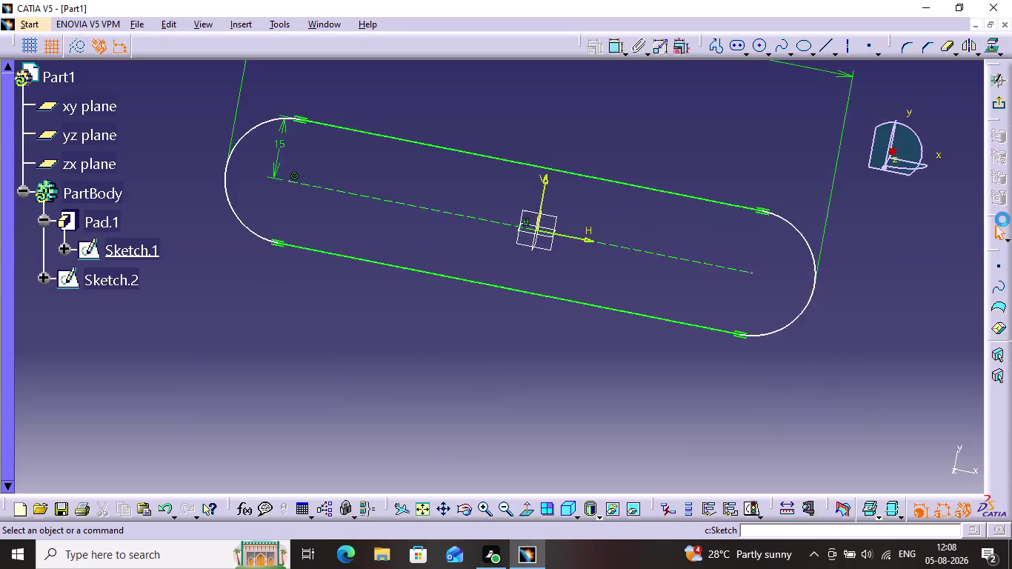
middle_drag(751, 243, 744, 455)
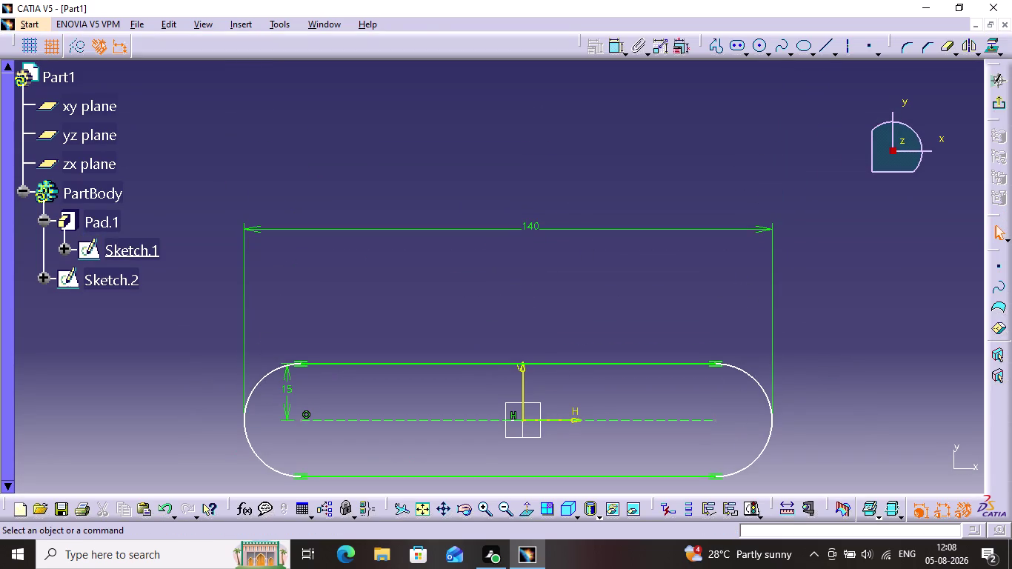
double_click(531, 226)
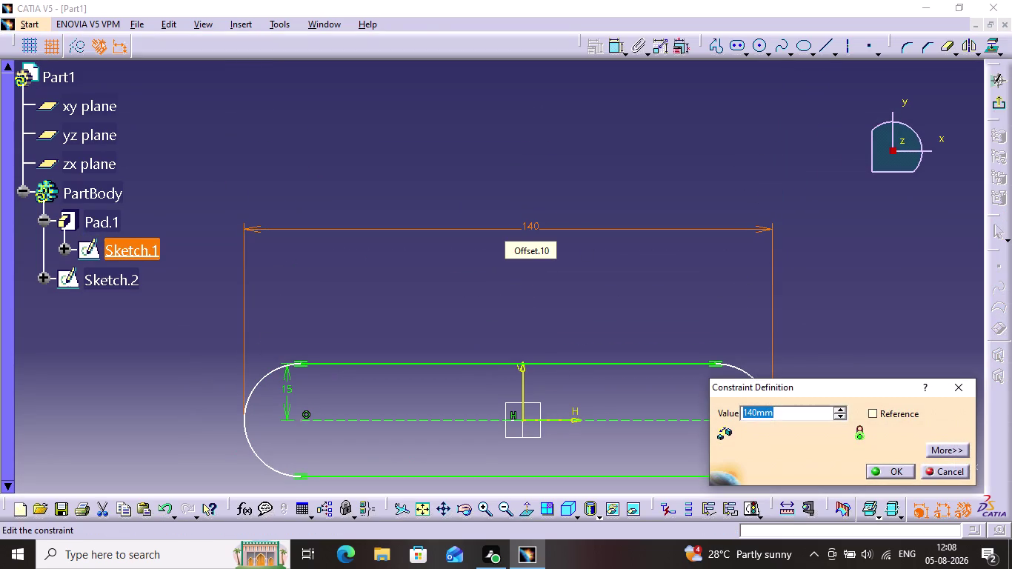
key(1)
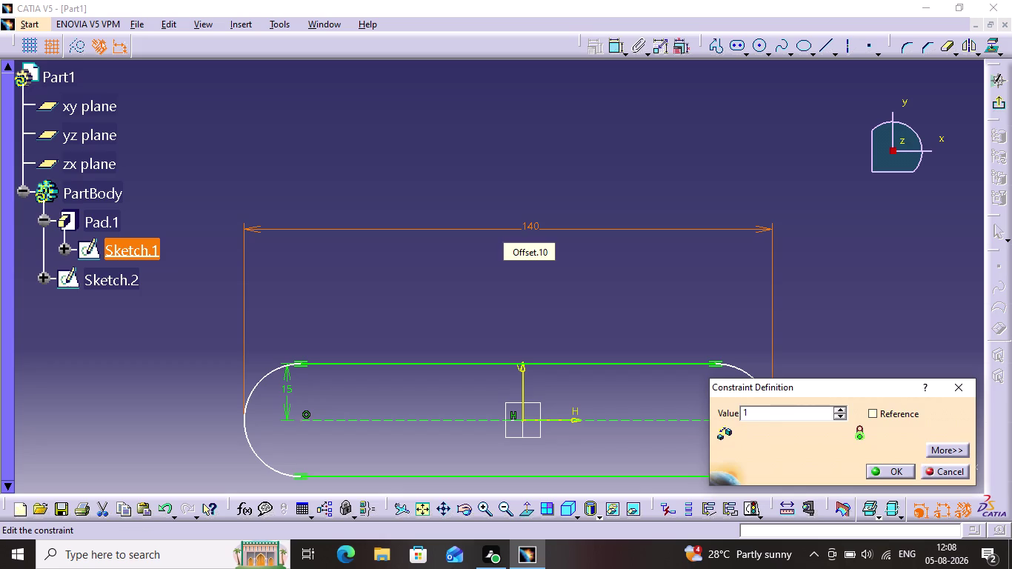
text(00)
key(Return)
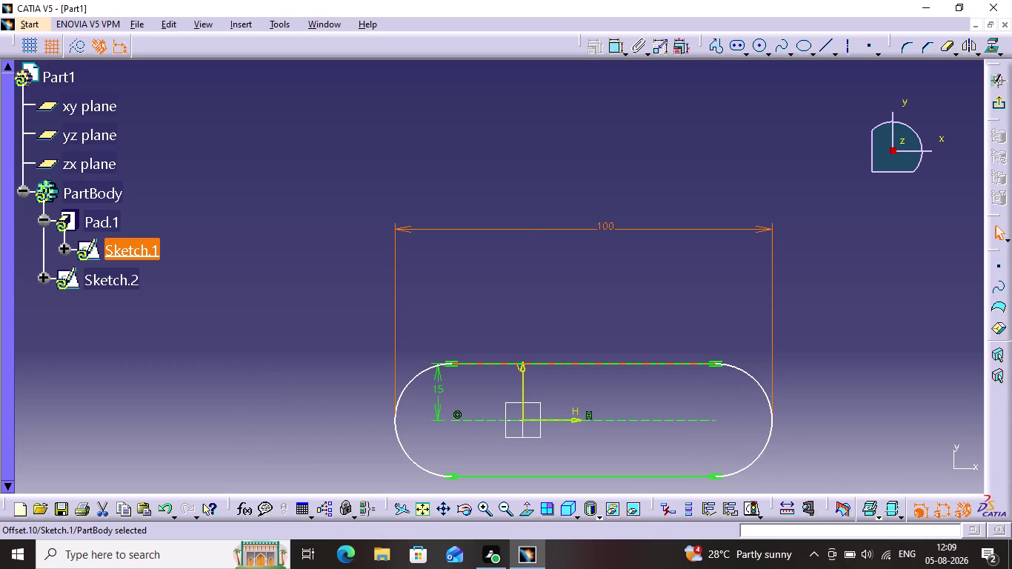
Drag the slot profile sideways to reposition it.
drag(592, 362, 523, 359)
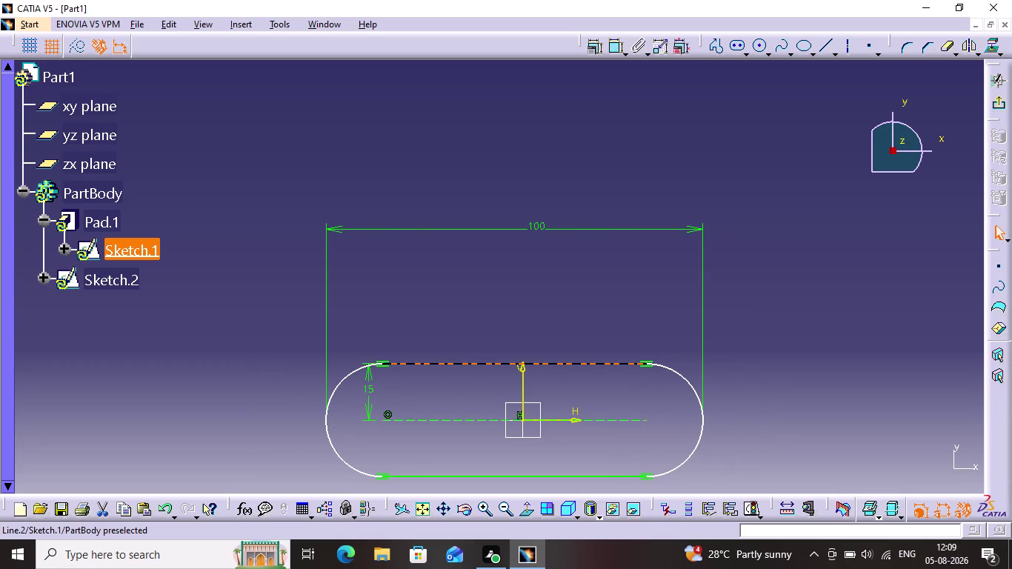
drag(524, 359, 536, 367)
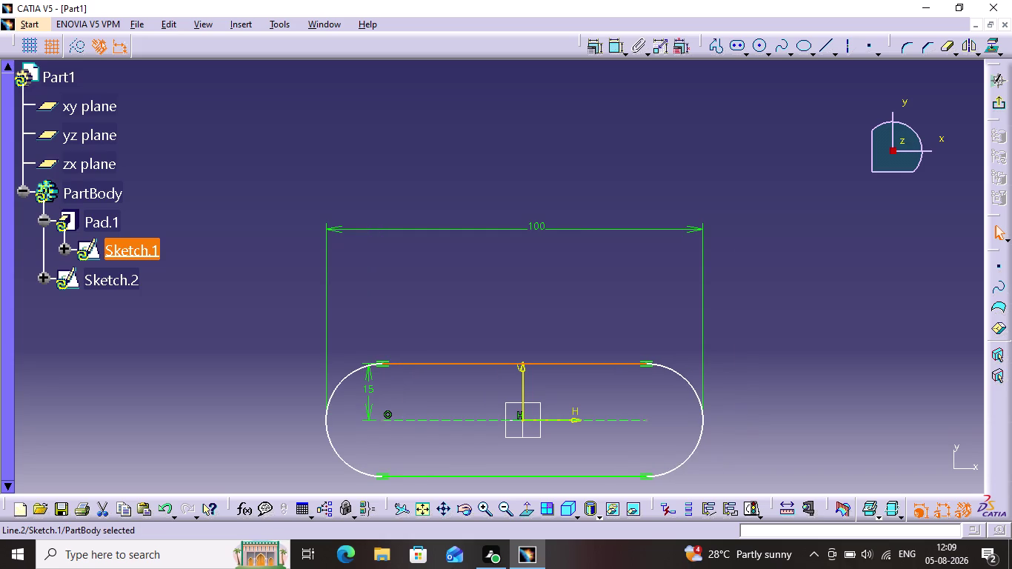
drag(539, 224, 522, 228)
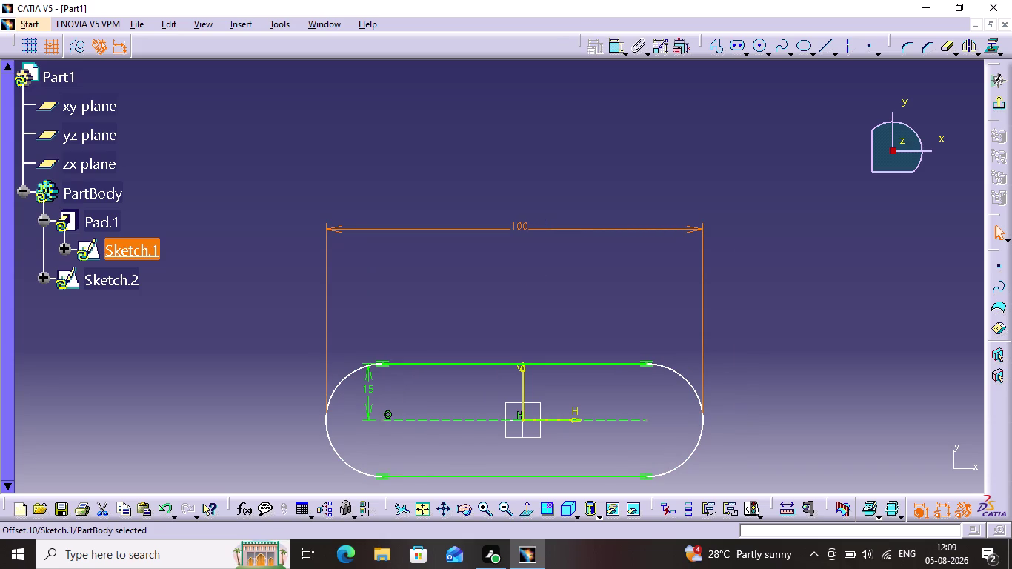
click(535, 275)
Add a 70 mm dimension from the vertical axis to the right-hand arc.
click(522, 375)
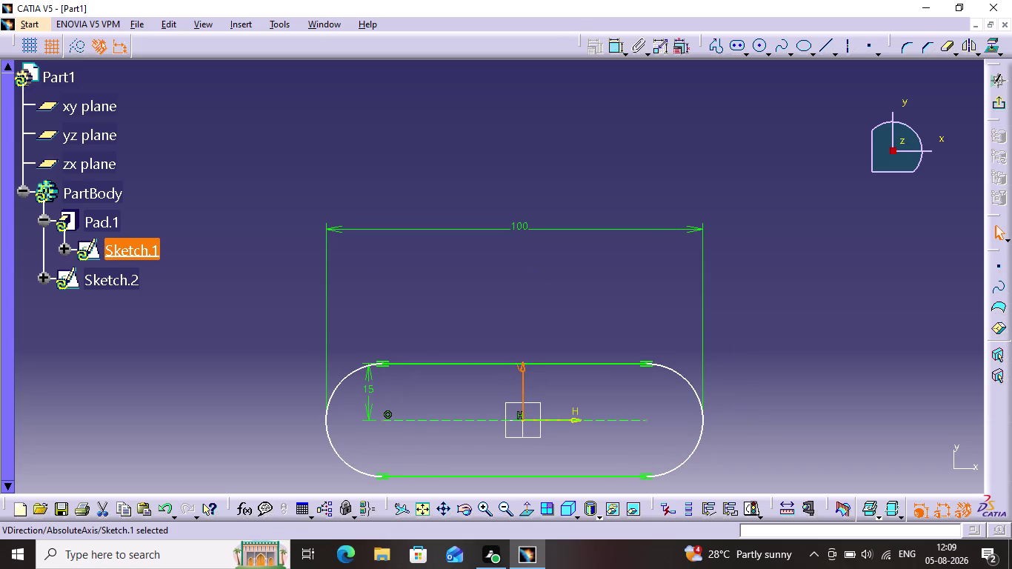
click(615, 50)
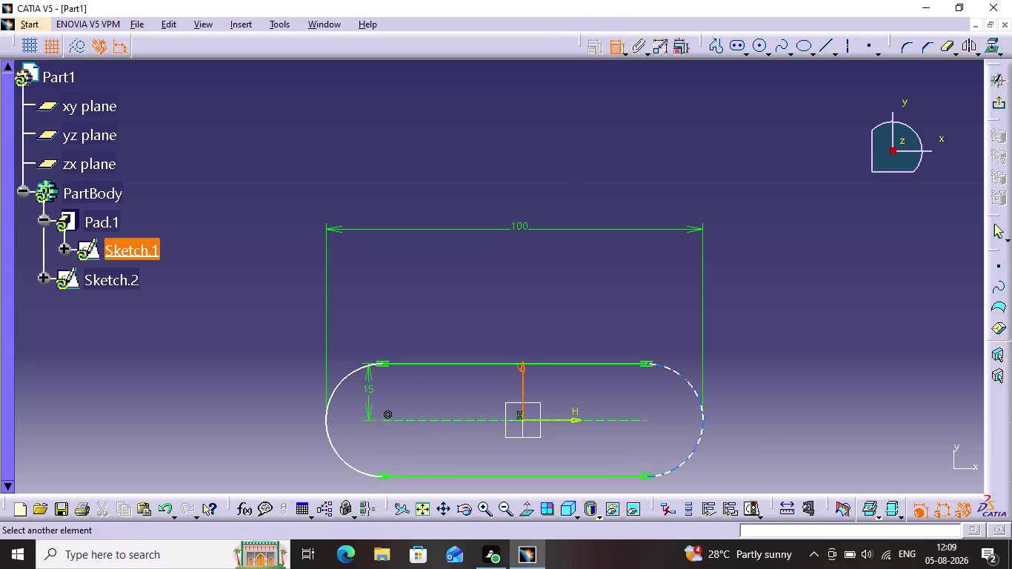
click(704, 413)
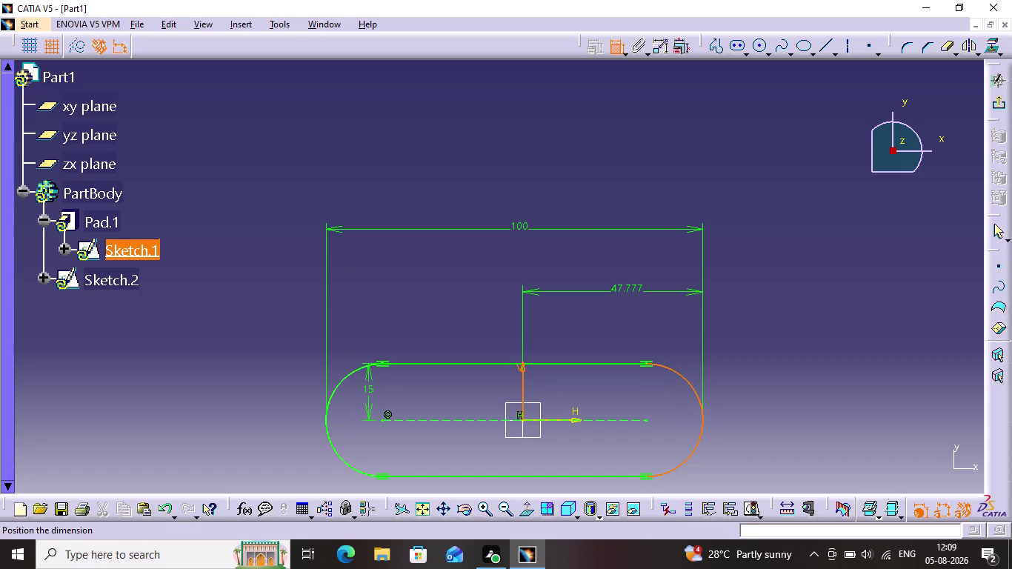
click(624, 284)
double_click(623, 280)
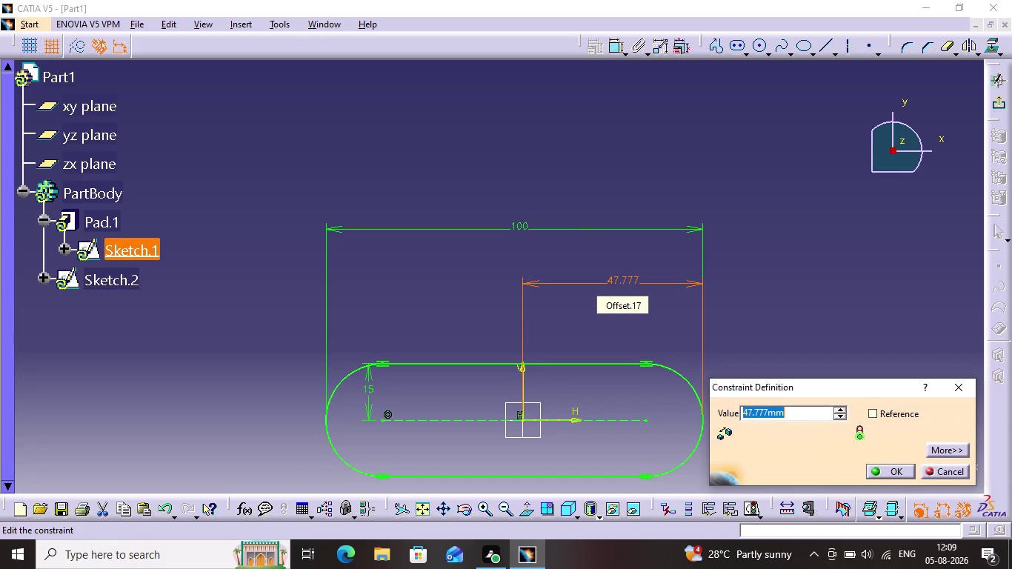
text(5)
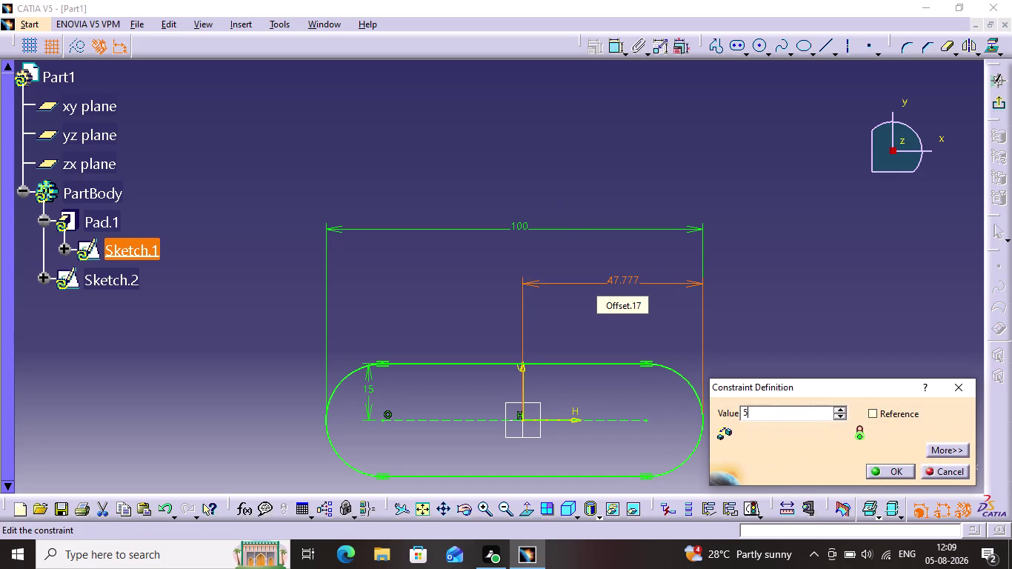
text(0)
key(BackSpace)
key(BackSpace)
key(1)
key(7)
key(BackSpace)
key(BackSpace)
text(70)
key(Return)
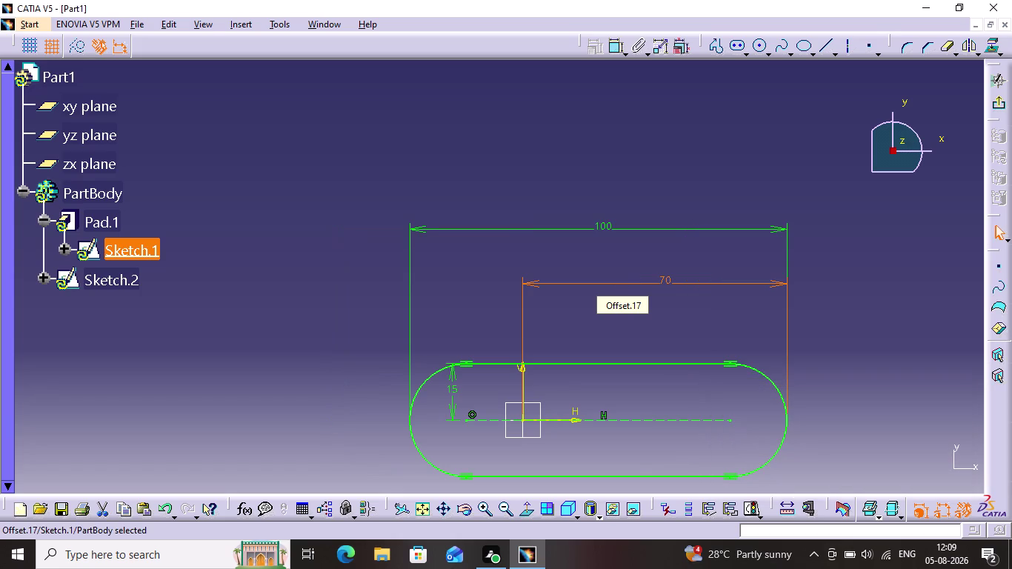
Change the slot's overall length from 100 to 140.
triple_click(579, 226)
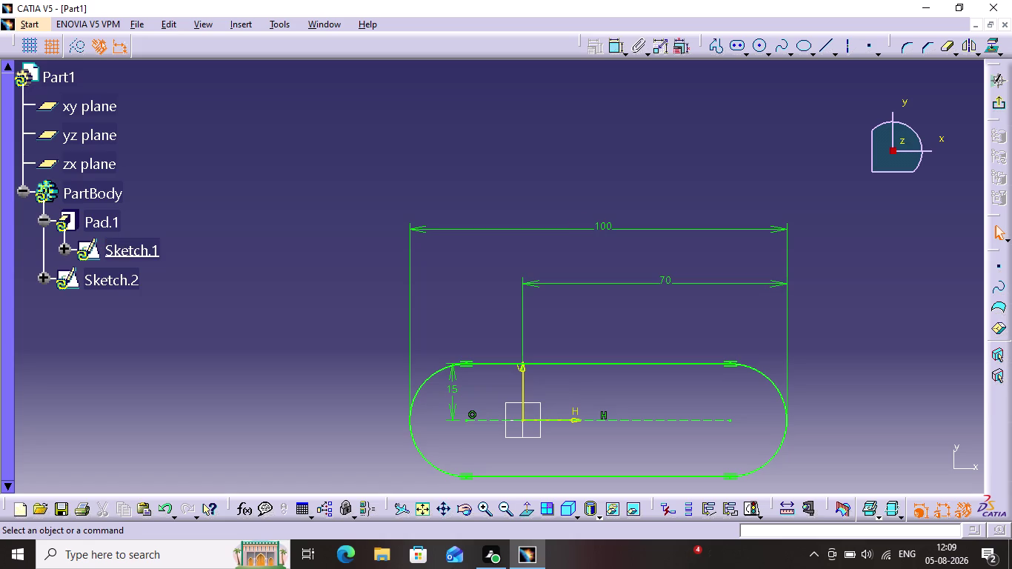
click(579, 226)
double_click(618, 226)
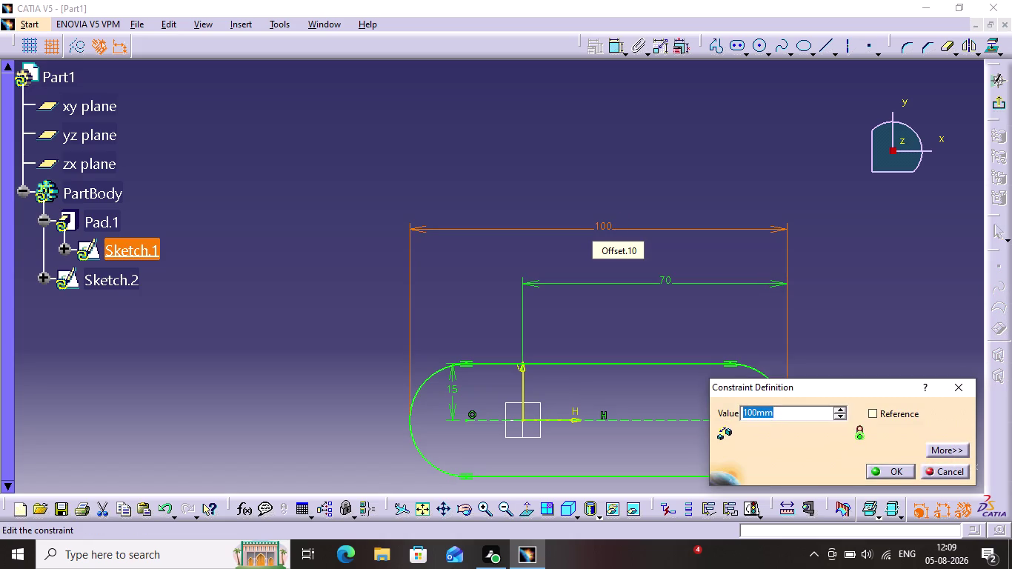
key(1)
text(40)
key(Return)
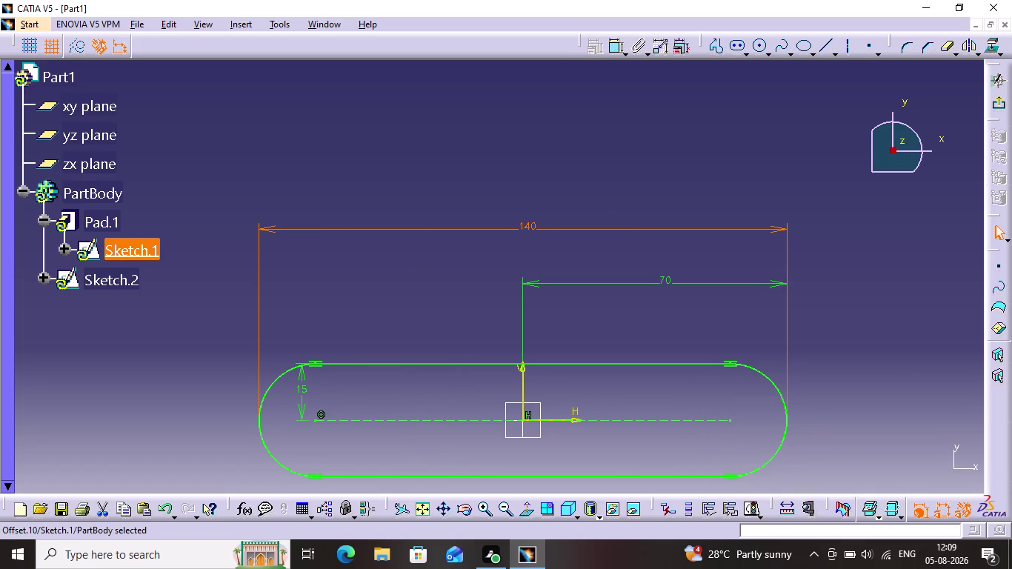
Abandon a redundant left-arc dimension and exit the sketch.
click(610, 48)
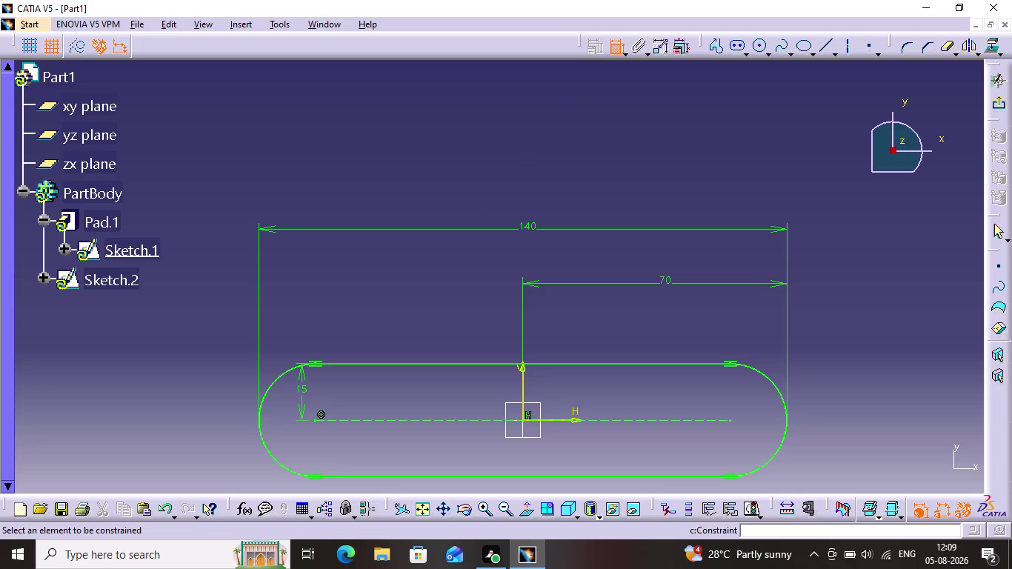
click(261, 411)
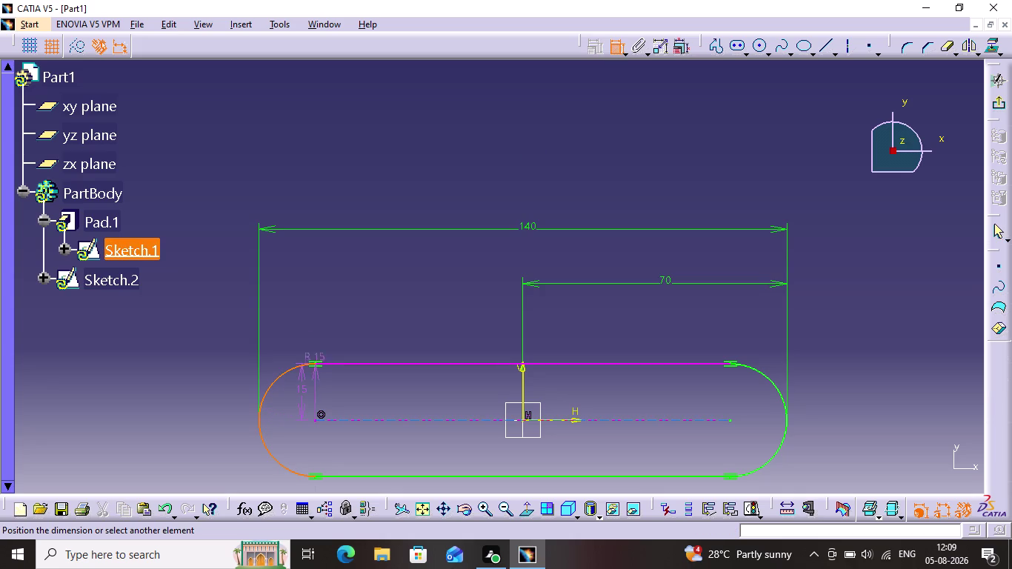
click(528, 371)
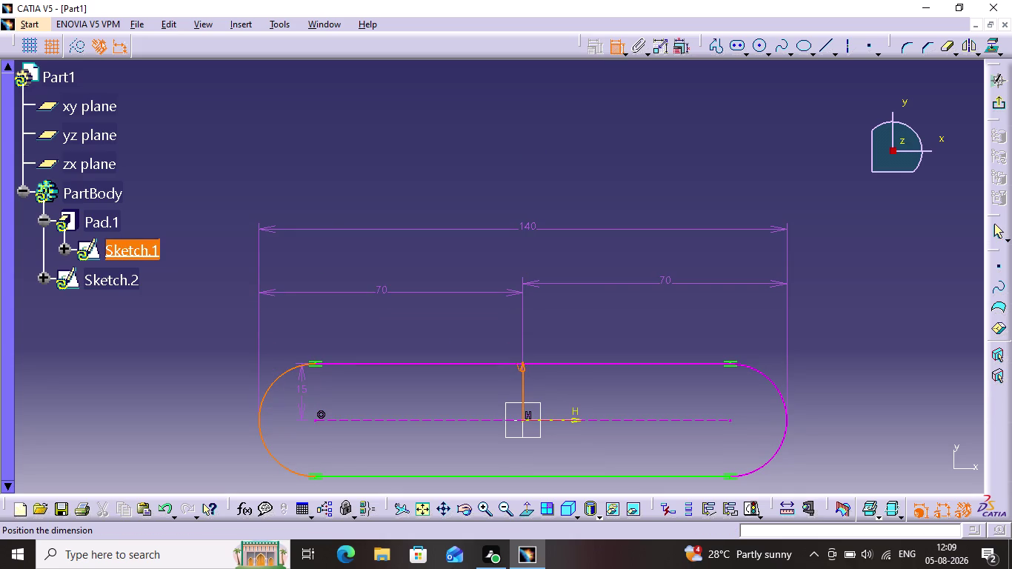
key(Escape)
key(Escape)
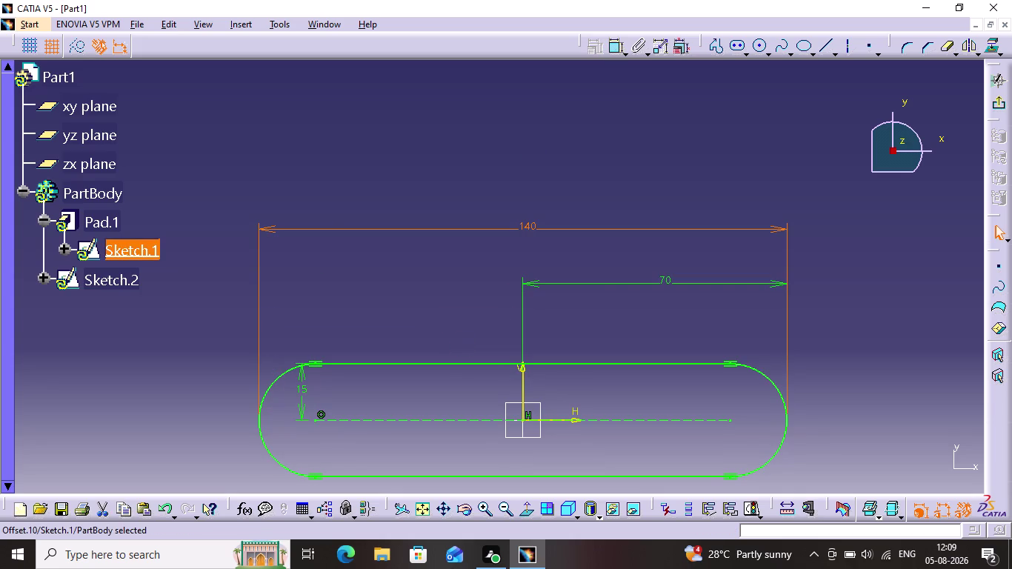
click(998, 105)
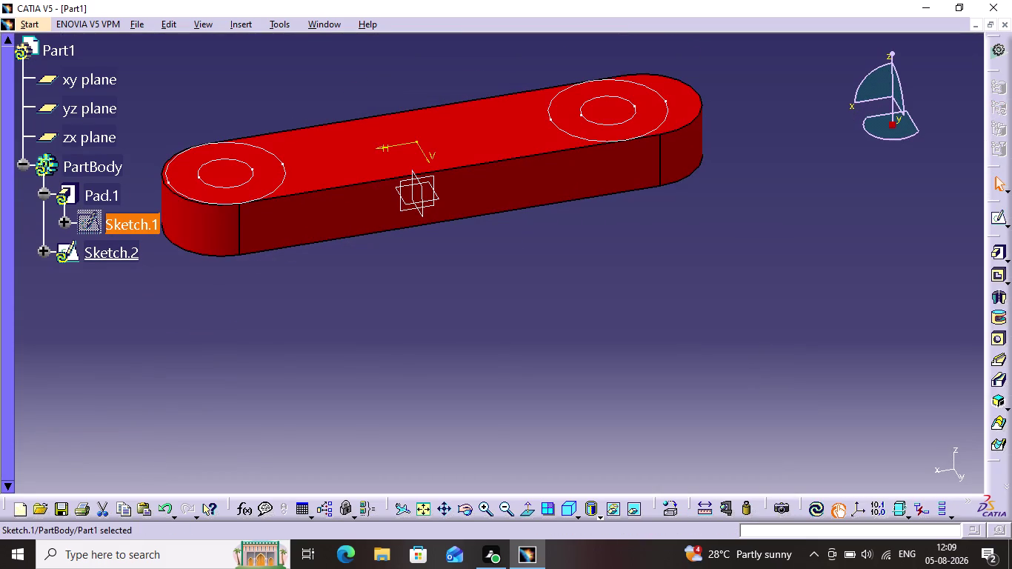
Open the hole-circles sketch and change the 50 hole spacing to 70.
click(817, 509)
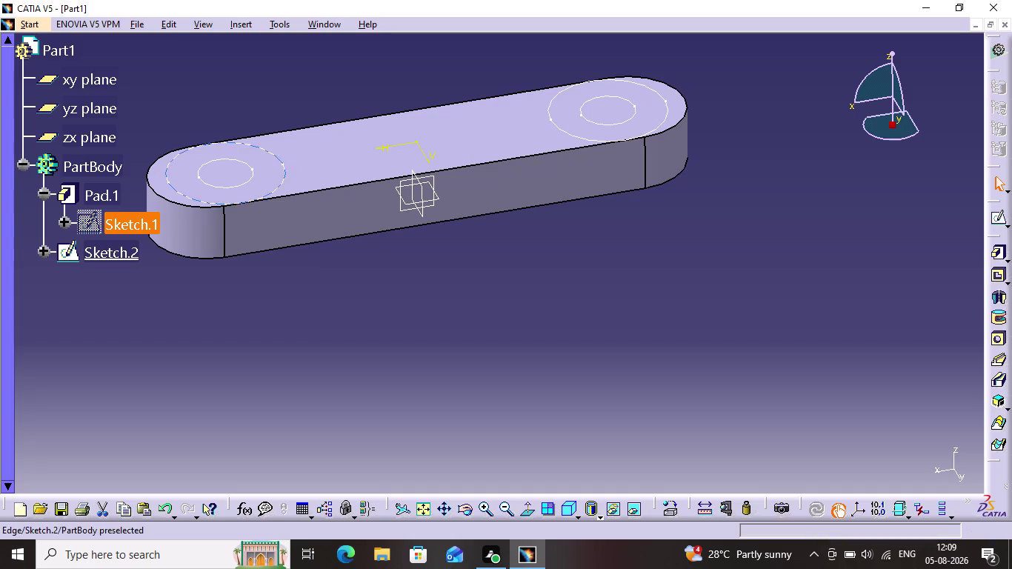
click(120, 249)
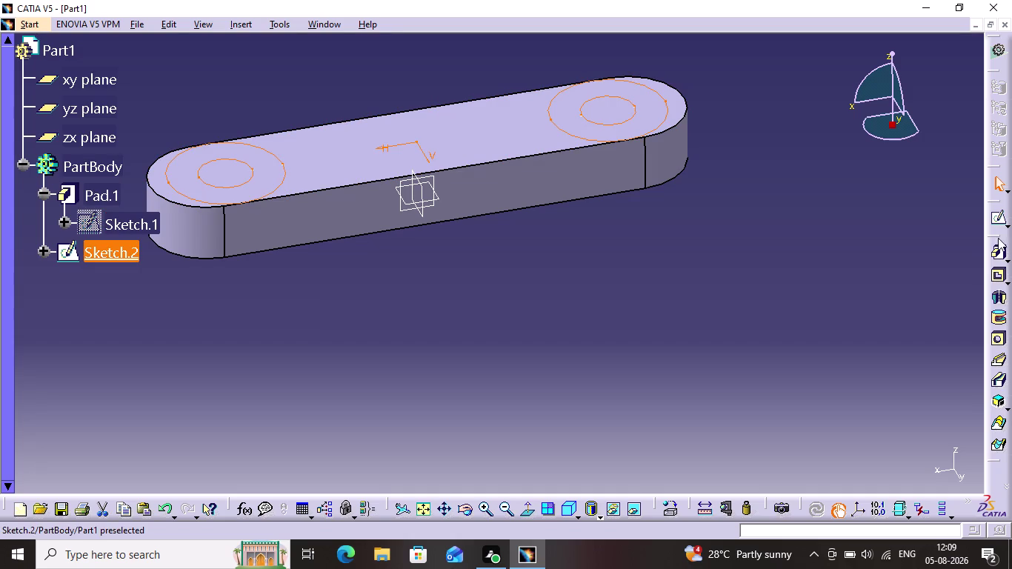
click(996, 224)
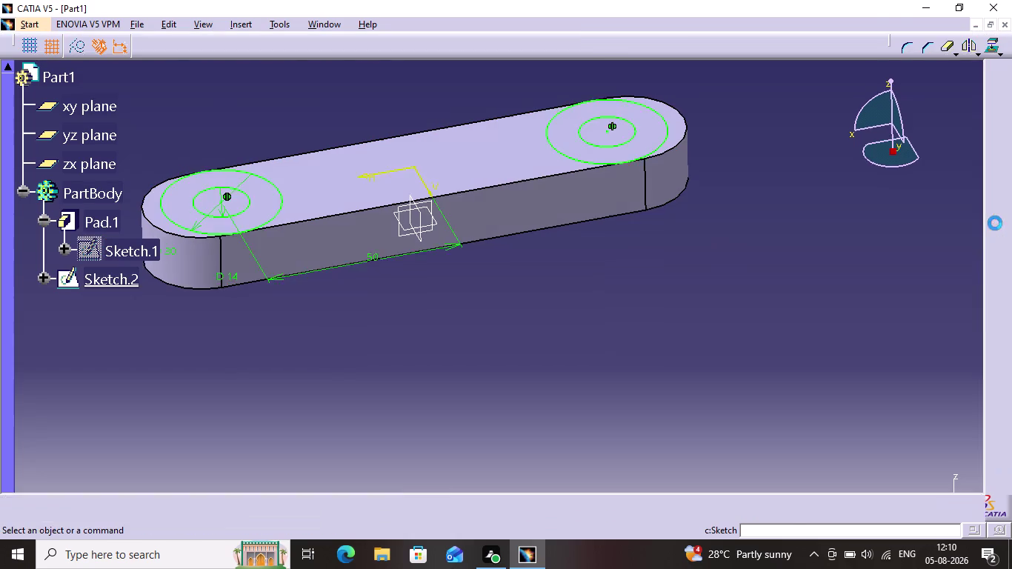
middle_drag(732, 365, 754, 195)
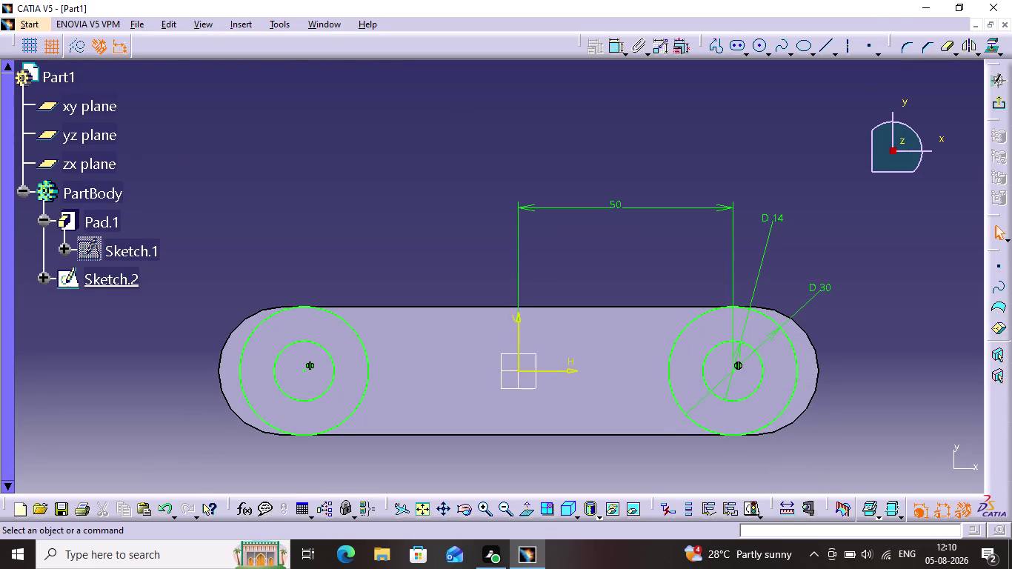
double_click(613, 202)
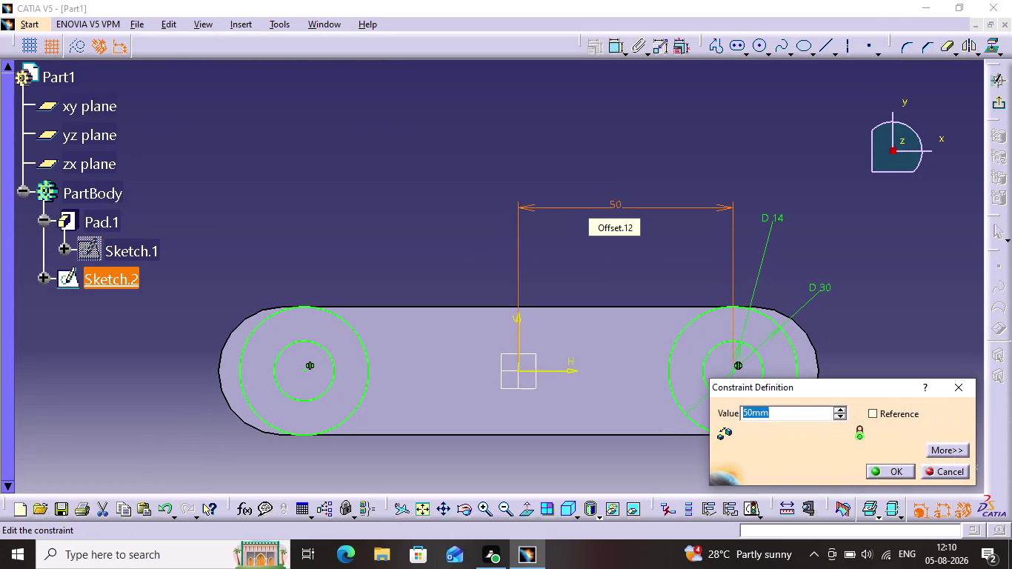
text(70)
key(Return)
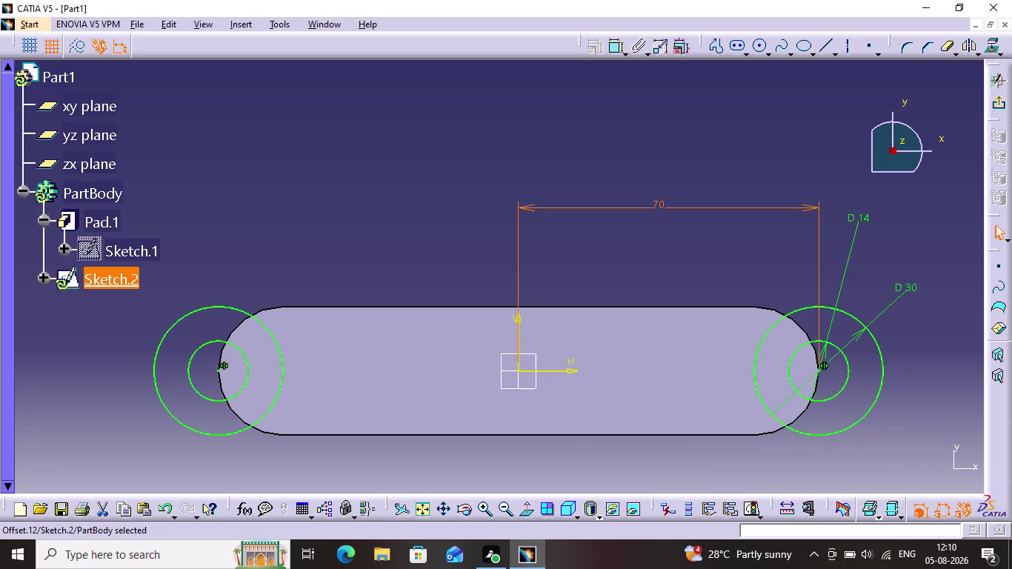
Re-edit the circle-centre distance to 65, then to 60 mm.
double_click(656, 203)
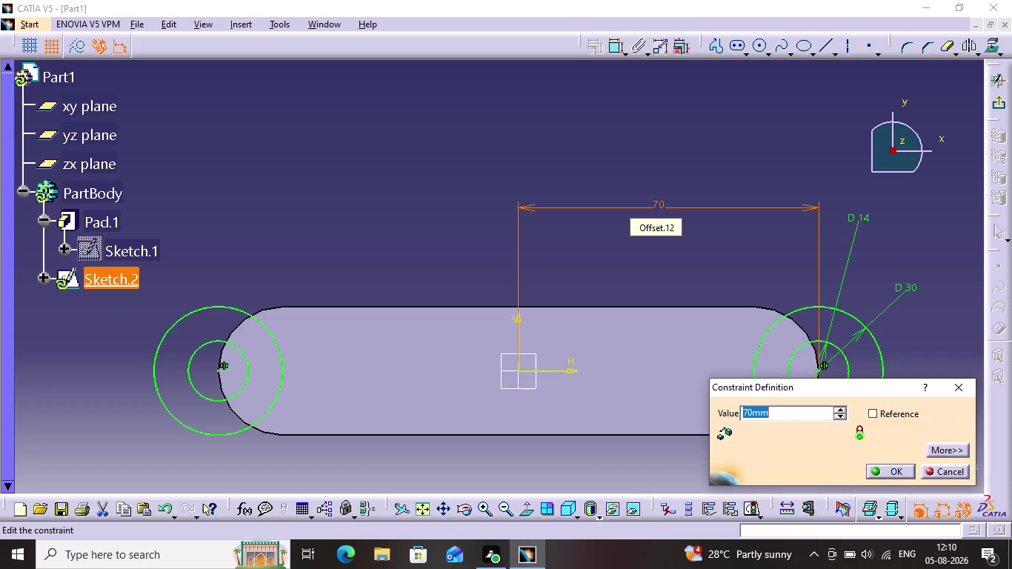
key(6)
key(5)
key(Return)
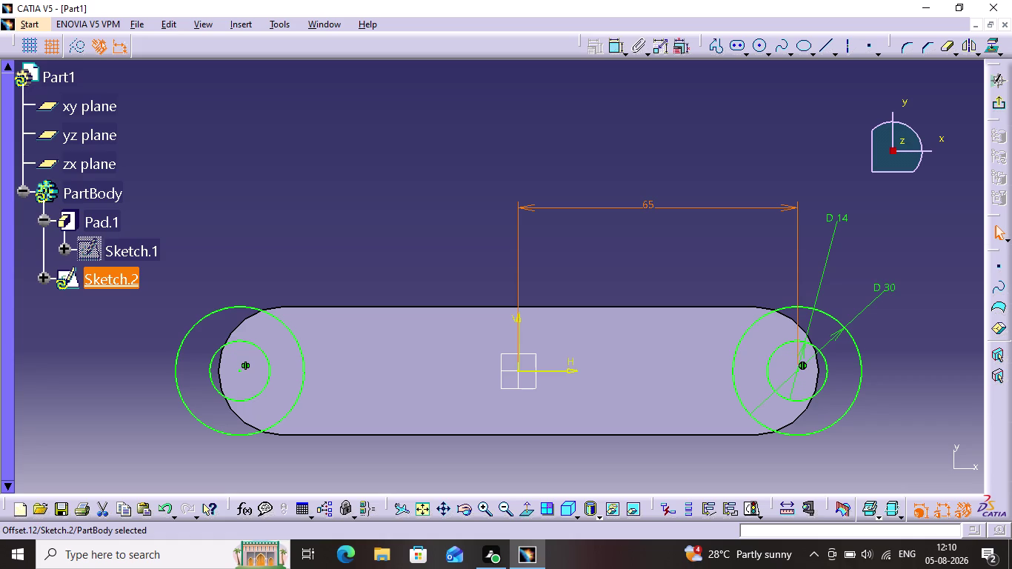
key(5)
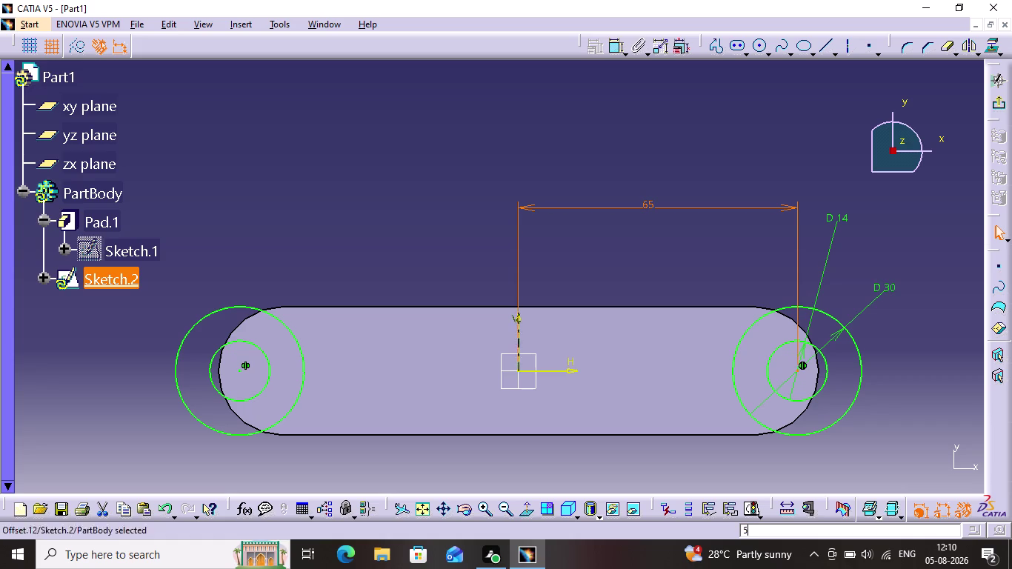
double_click(655, 206)
key(5)
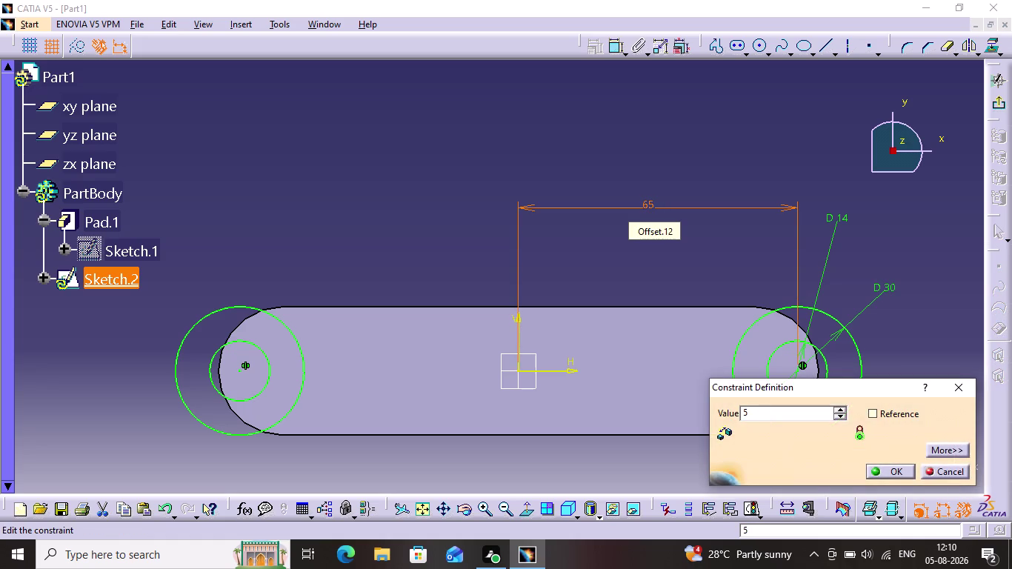
key(BackSpace)
text(60)
key(Return)
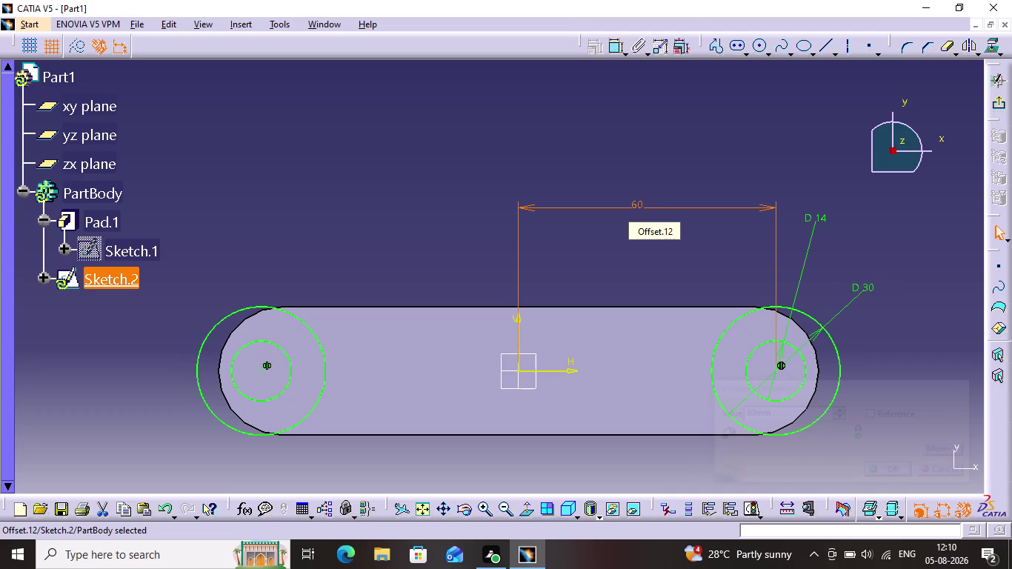
Set the circle-centre distance to 55 mm and exit the sketch.
click(644, 197)
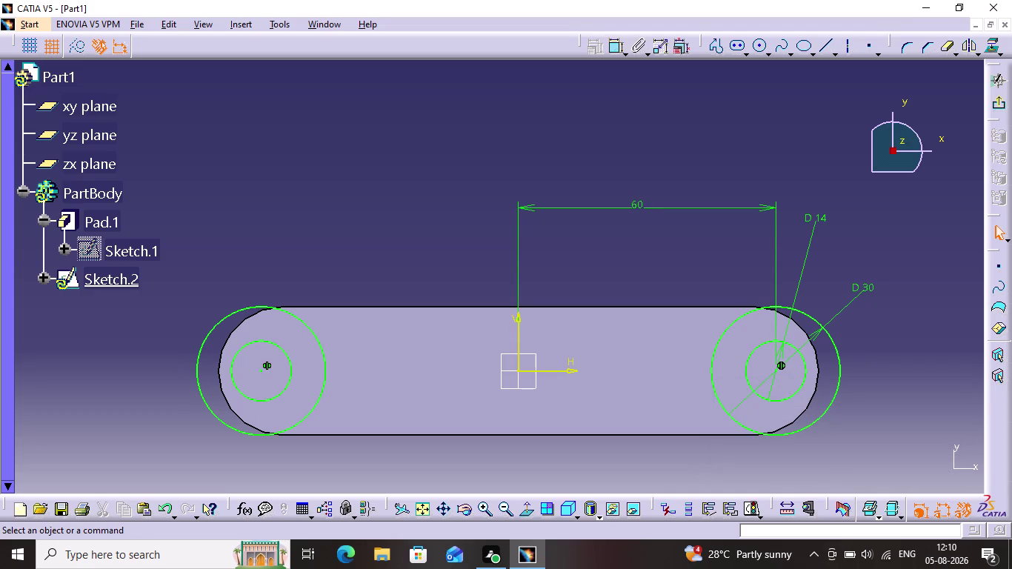
double_click(644, 211)
double_click(641, 201)
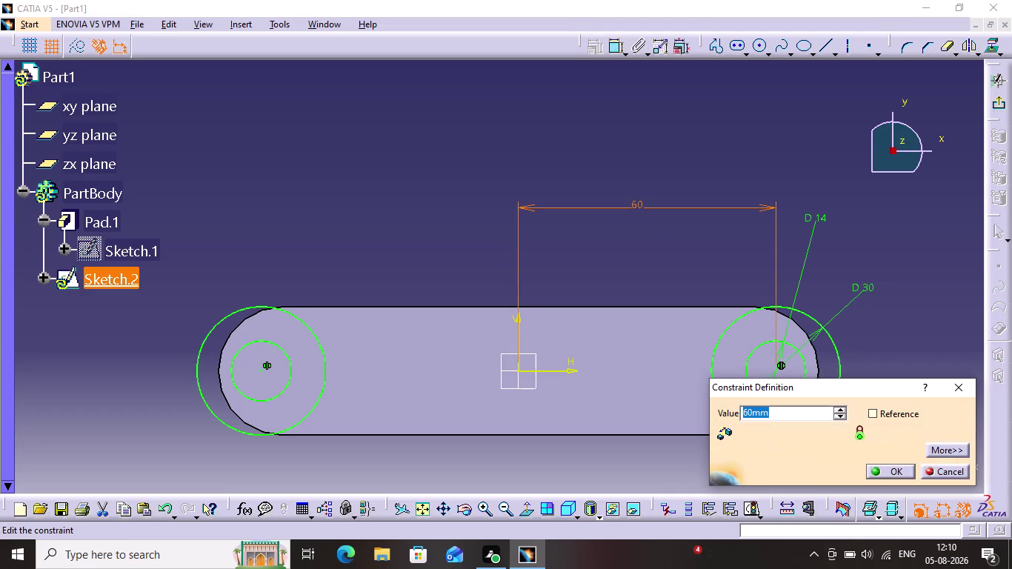
text(55)
key(Return)
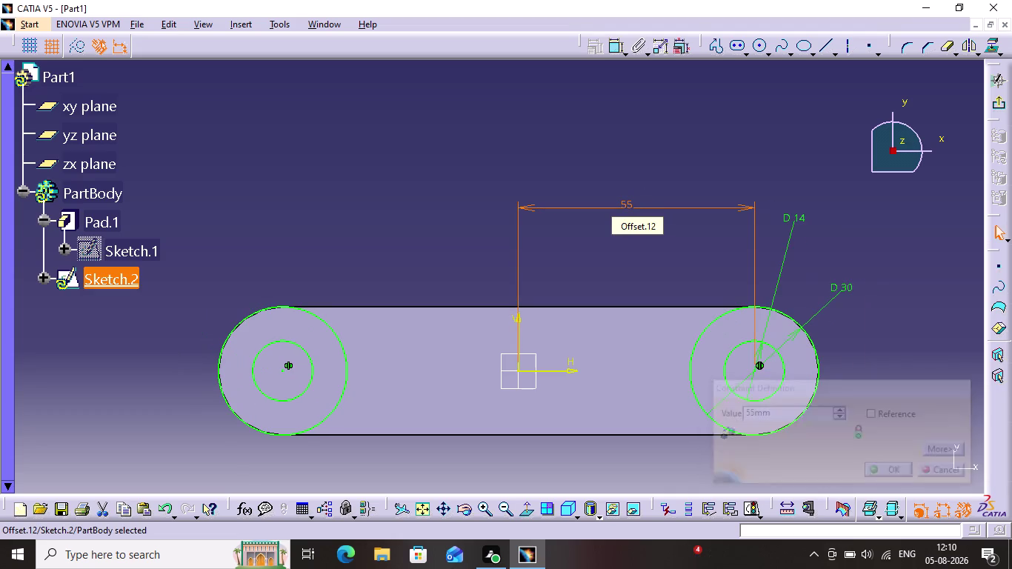
click(739, 235)
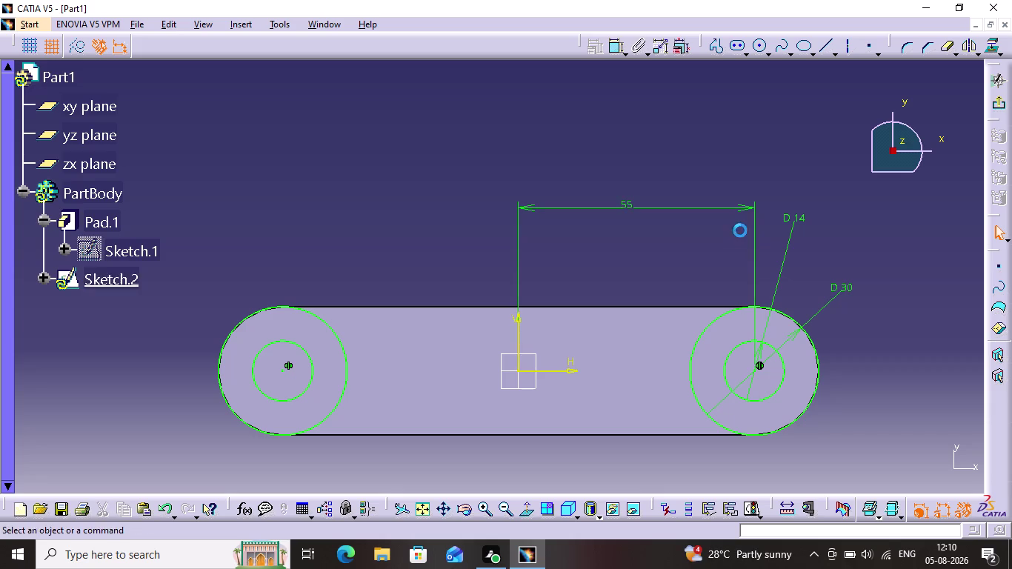
click(997, 102)
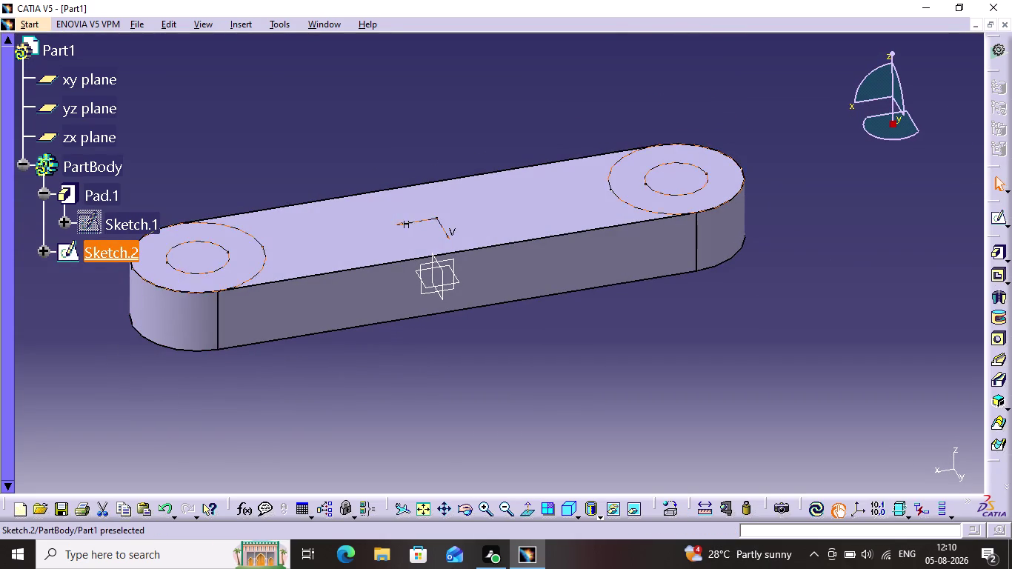
Pad the boss sketch by 15 mm.
click(997, 250)
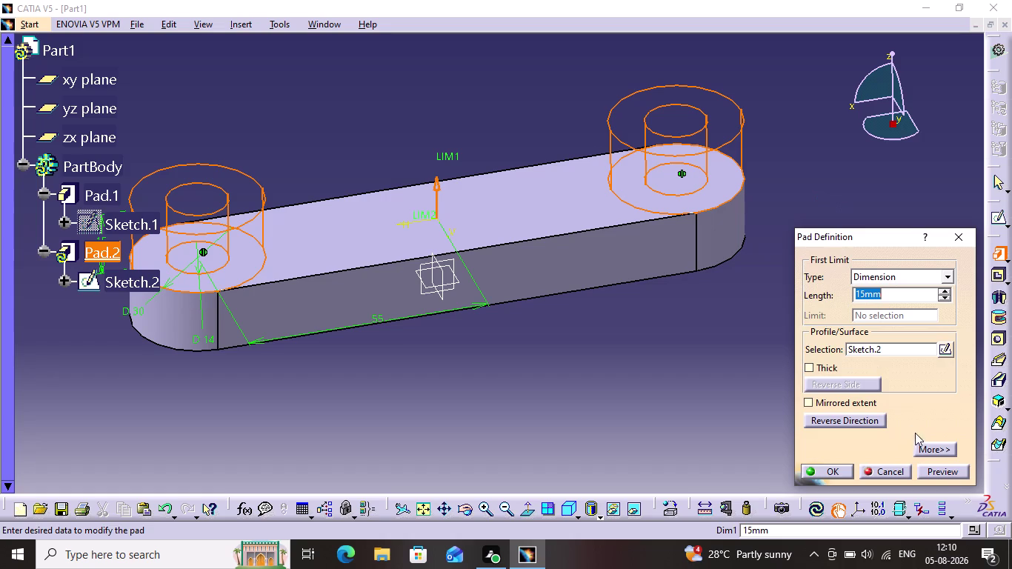
click(955, 478)
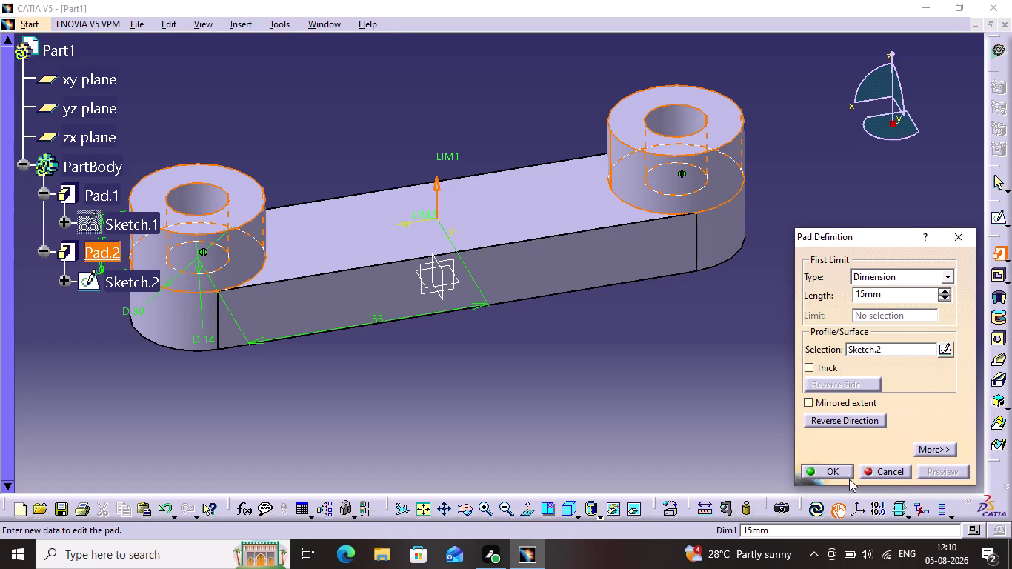
click(833, 466)
click(710, 425)
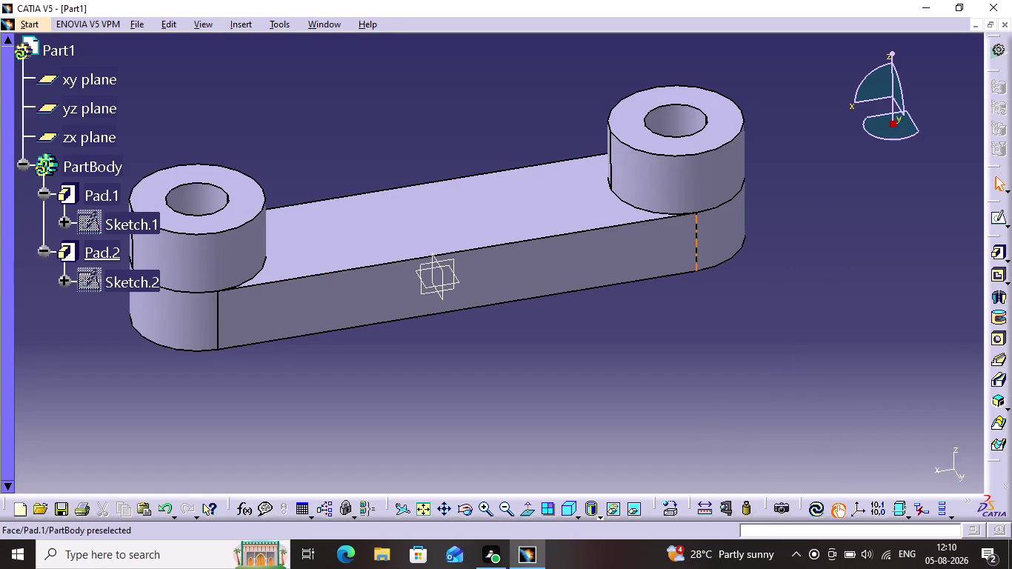
Start a sketch on the bar's face and leave it empty.
click(1000, 221)
click(445, 216)
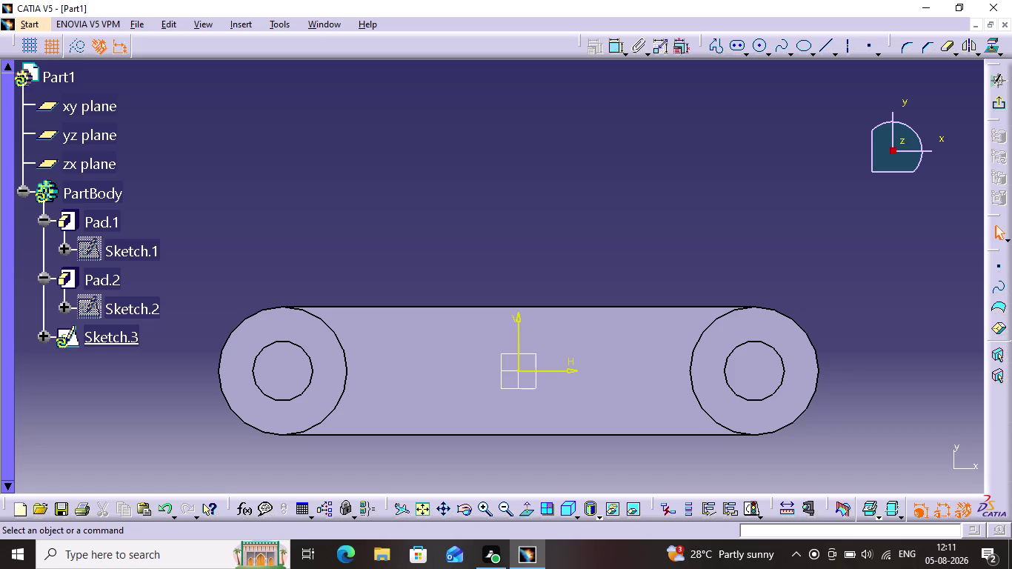
click(709, 220)
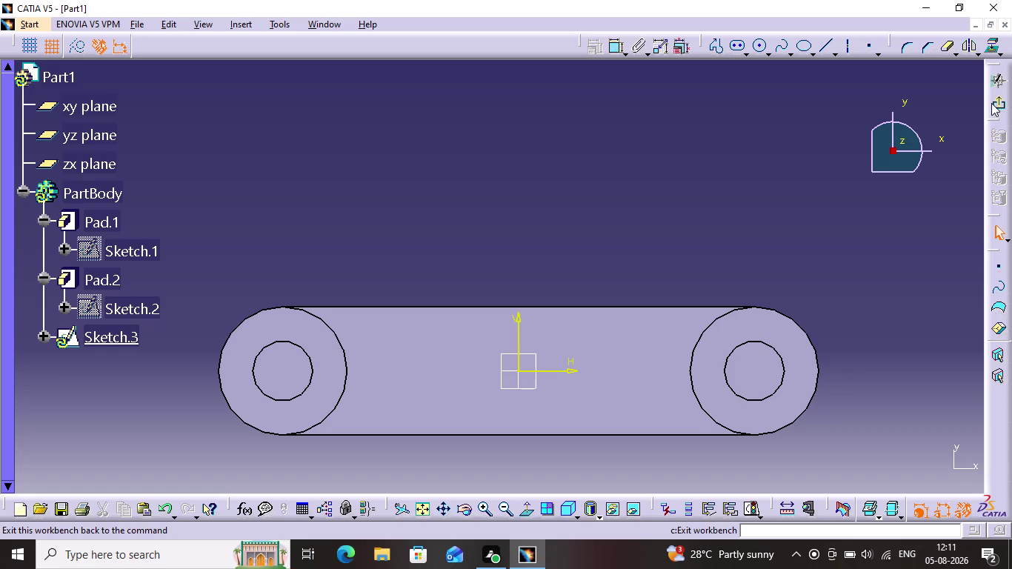
click(992, 103)
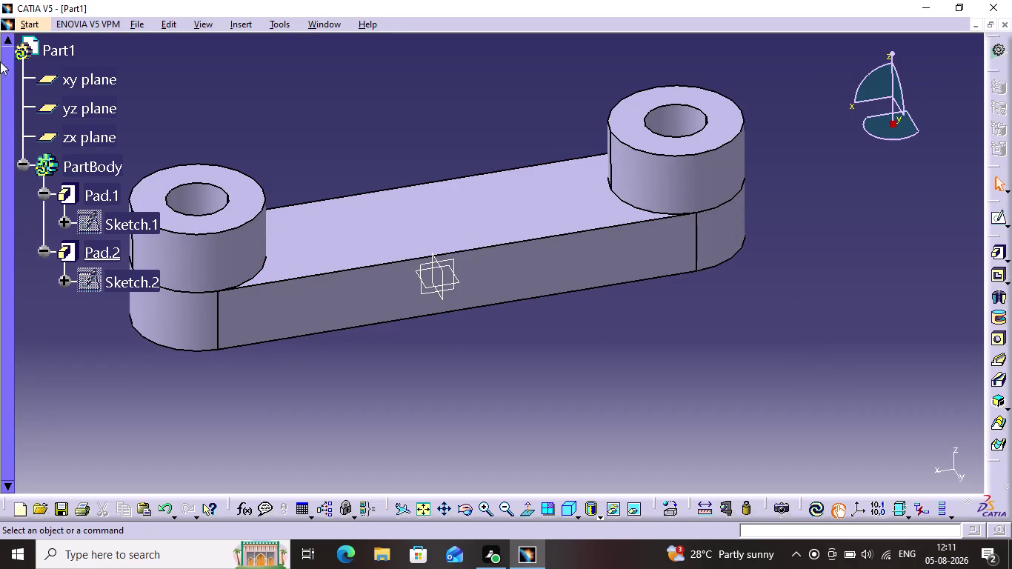
click(28, 25)
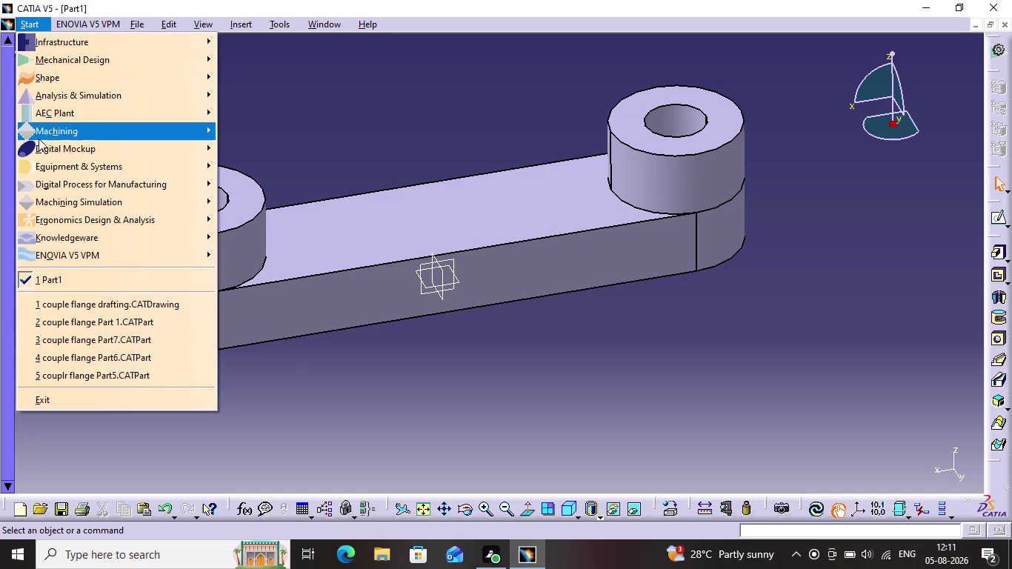
Replace the proposed name Part1 with 'bearing' and save the CATPart.
click(604, 91)
key(ctrl+s)
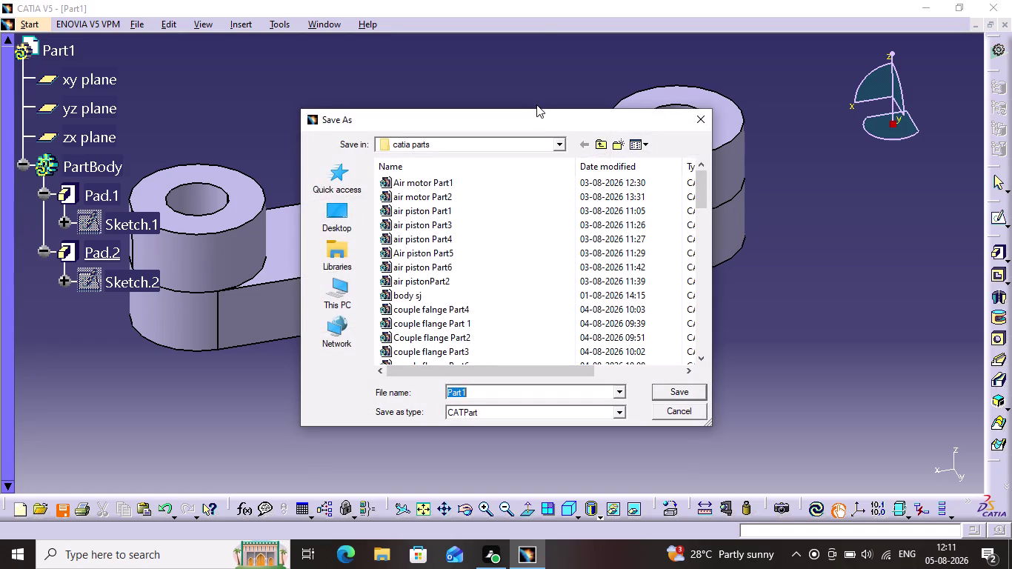
key(BackSpace)
key(BackSpace)
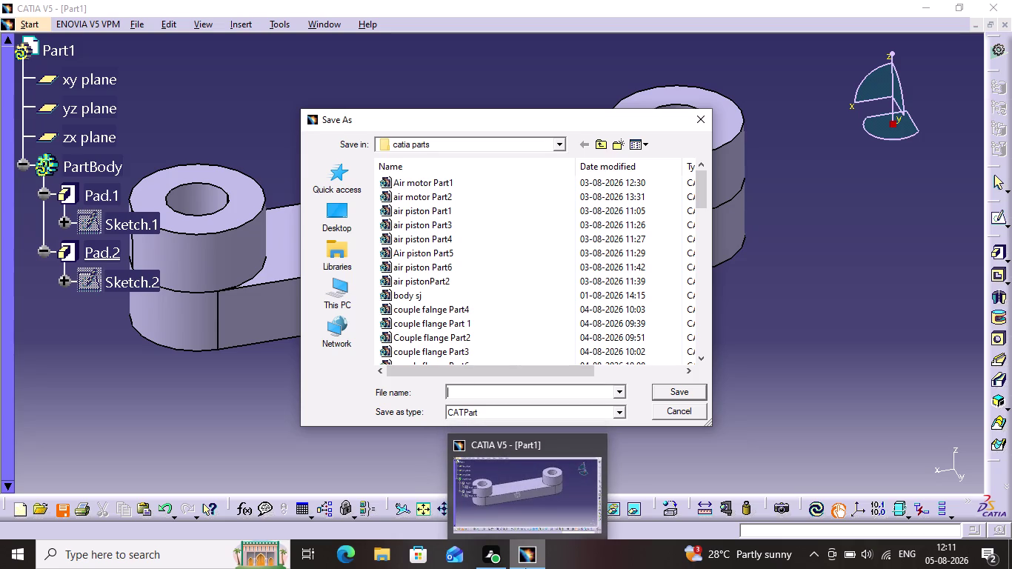
click(495, 397)
text(b)
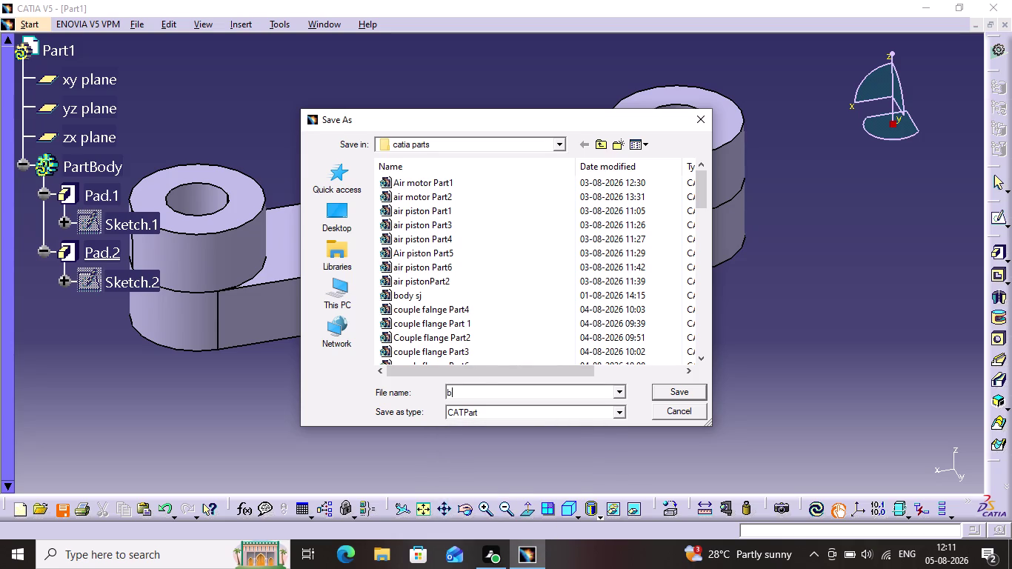
text(ear)
text(ing)
click(678, 392)
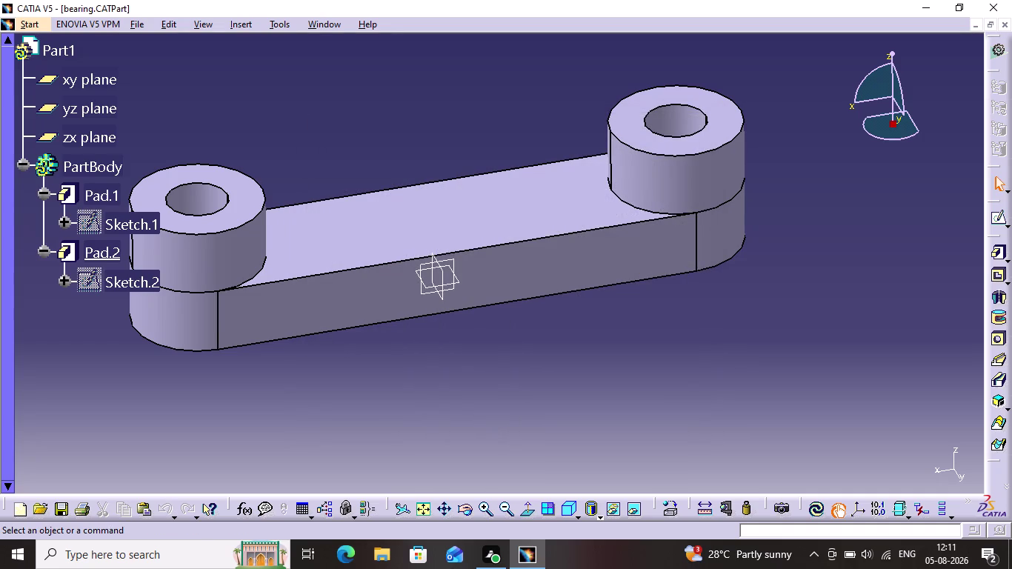
Resave bearing.CATPart and open the Start workbench list.
key(ctrl+s)
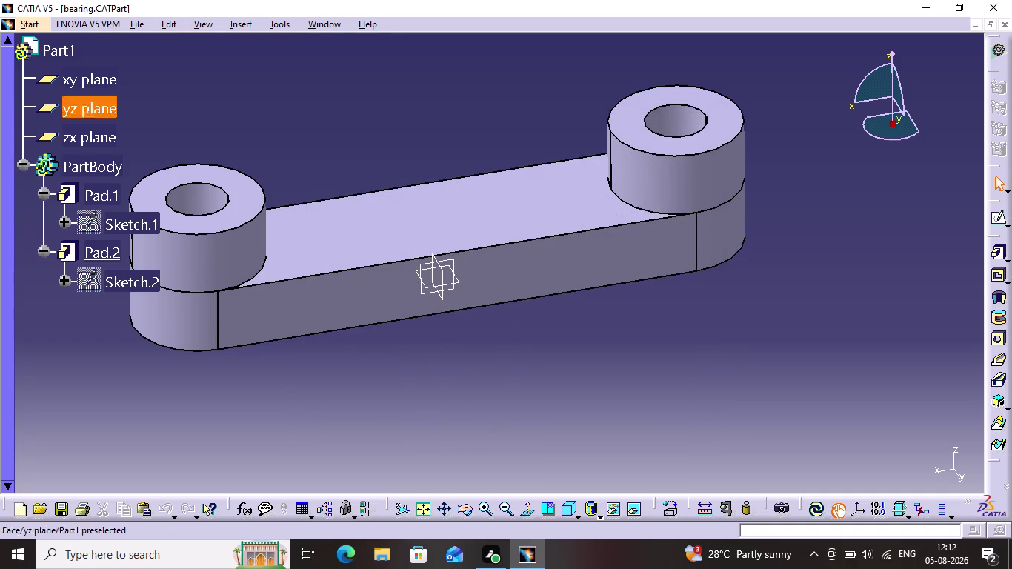
right_click(35, 20)
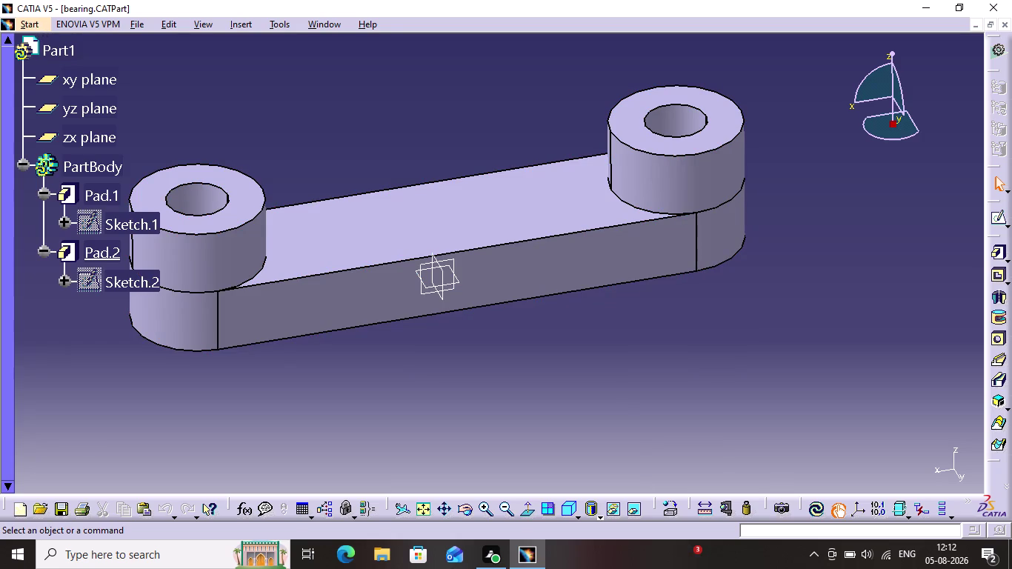
click(42, 21)
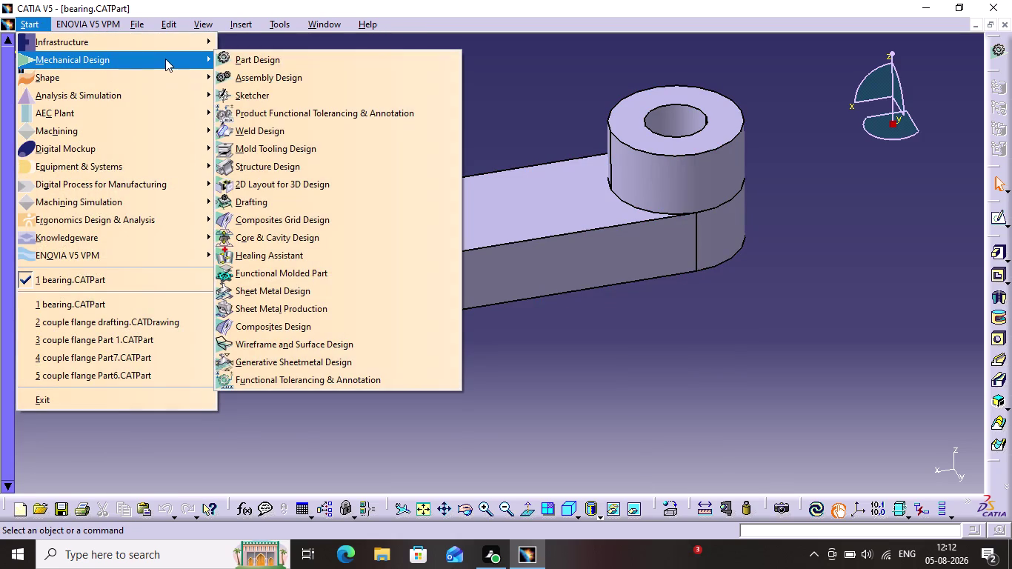
Switch to Drafting and create Drawing1 using the empty layout.
click(327, 202)
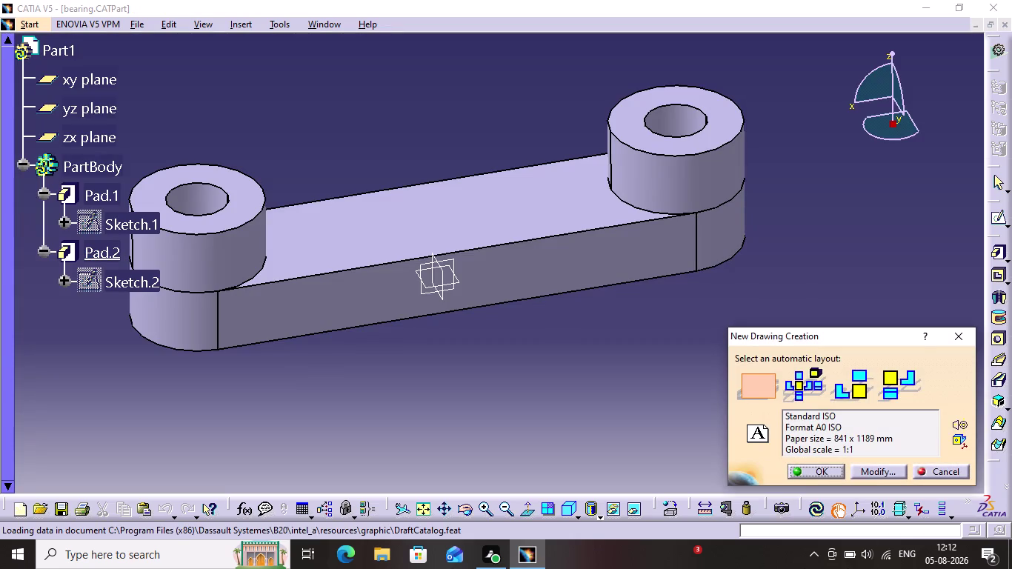
click(814, 463)
click(810, 470)
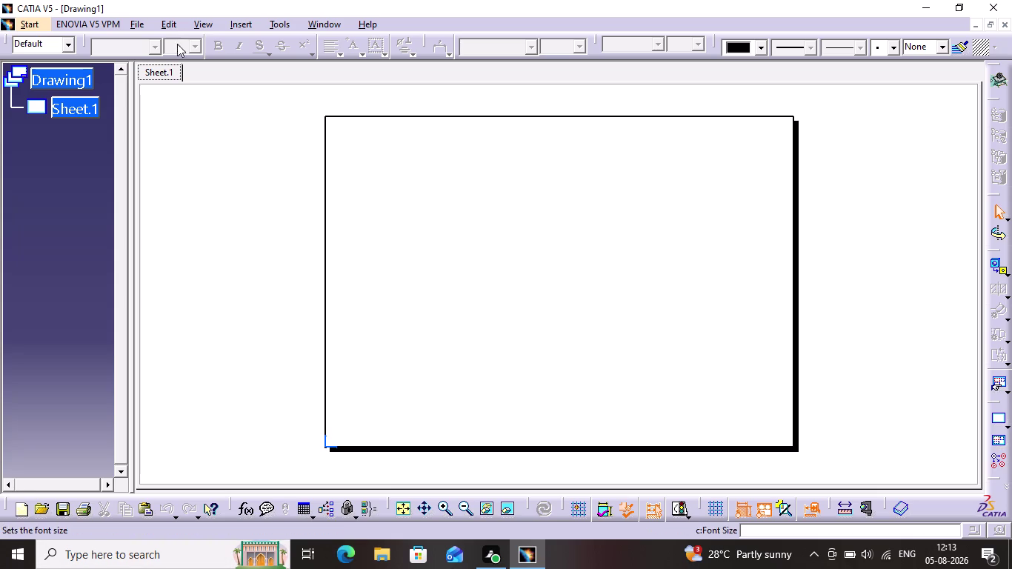
Enter Sheet Background editing and open Frame and Title Block management.
click(156, 21)
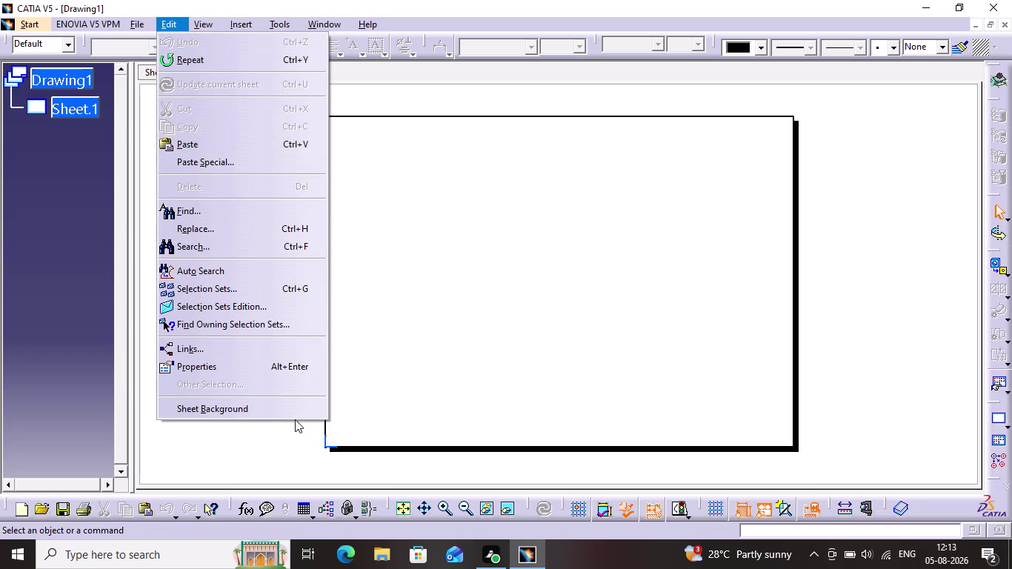
click(290, 416)
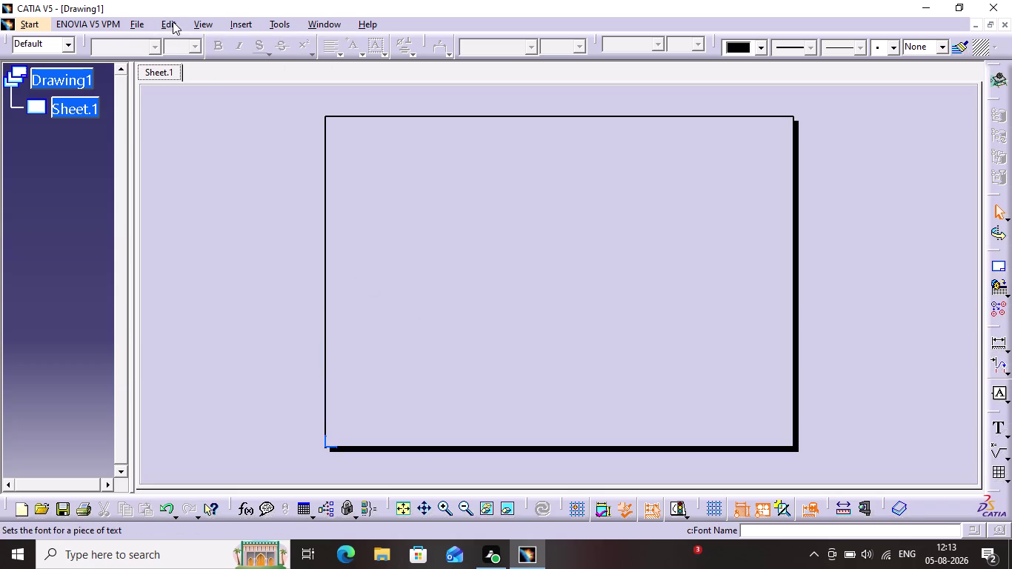
click(206, 22)
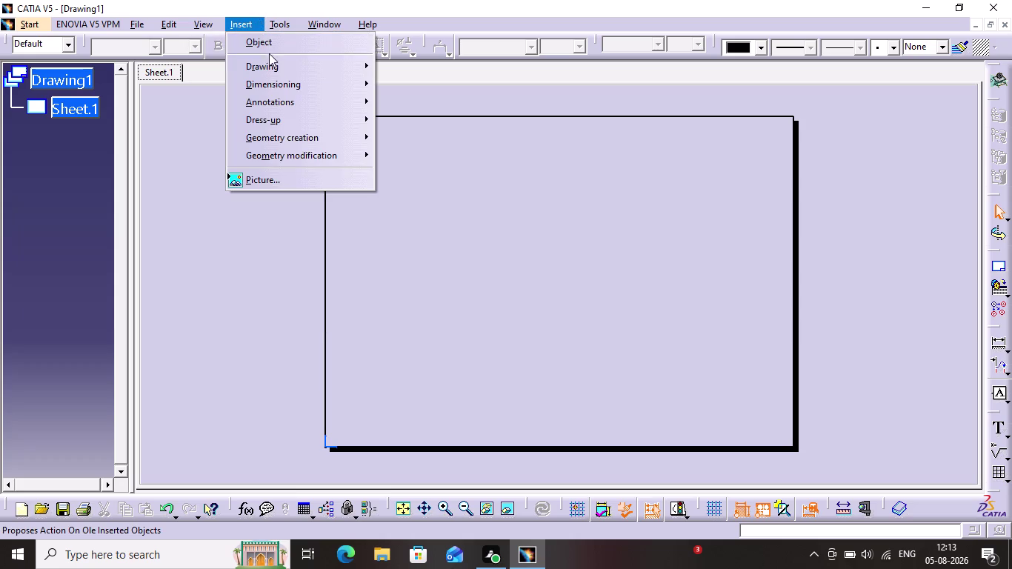
click(271, 65)
click(400, 70)
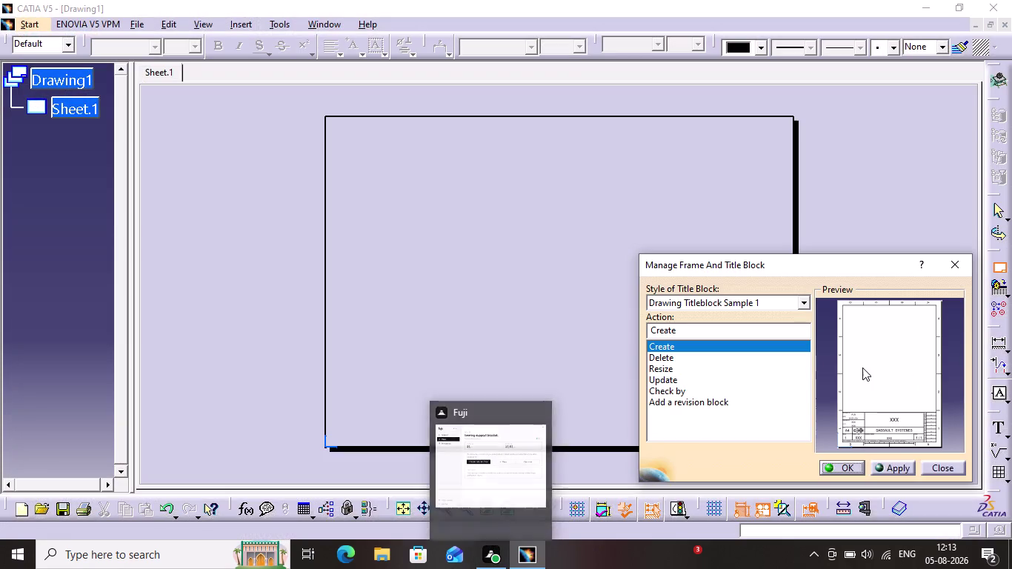
Create Drawing Titleblock Sample 1 on the sheet and confirm the dialog.
click(892, 467)
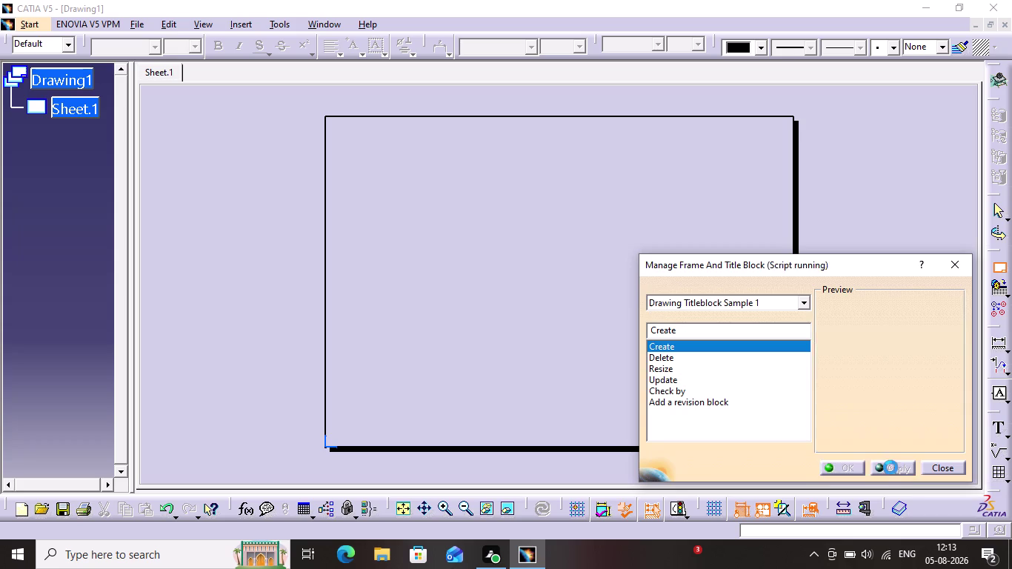
click(855, 467)
click(522, 393)
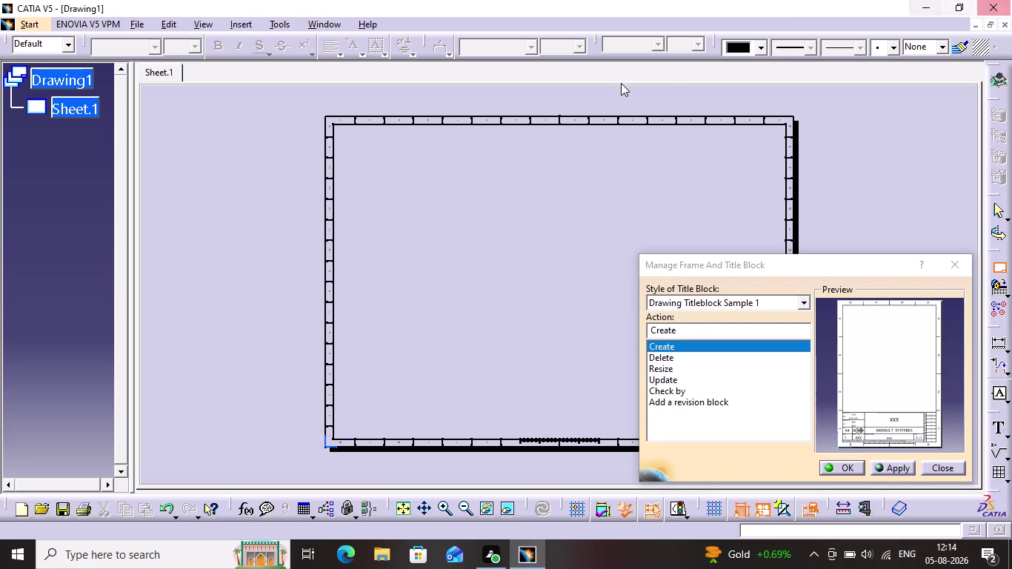
click(848, 476)
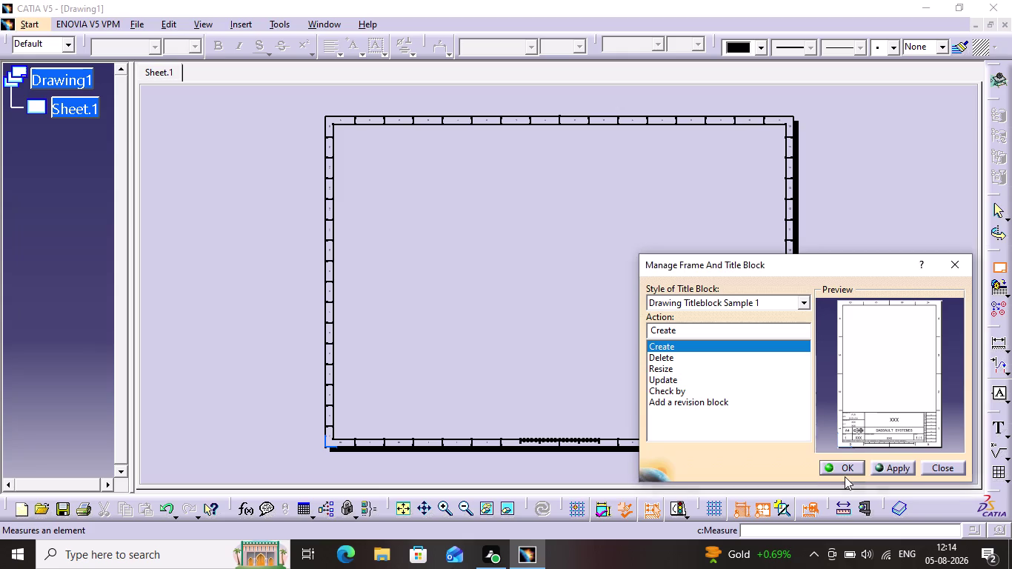
click(841, 470)
middle_drag(751, 293, 791, 97)
scroll(up, 3)
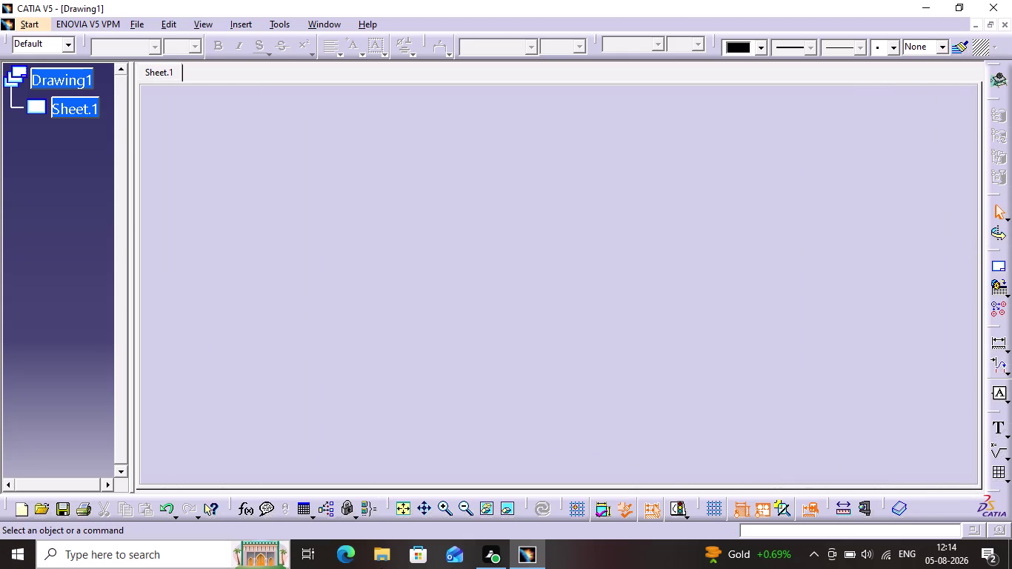
Pan and zoom toward the title block at the sheet's lower right.
scroll(up, 3)
middle_drag(761, 268, 666, 190)
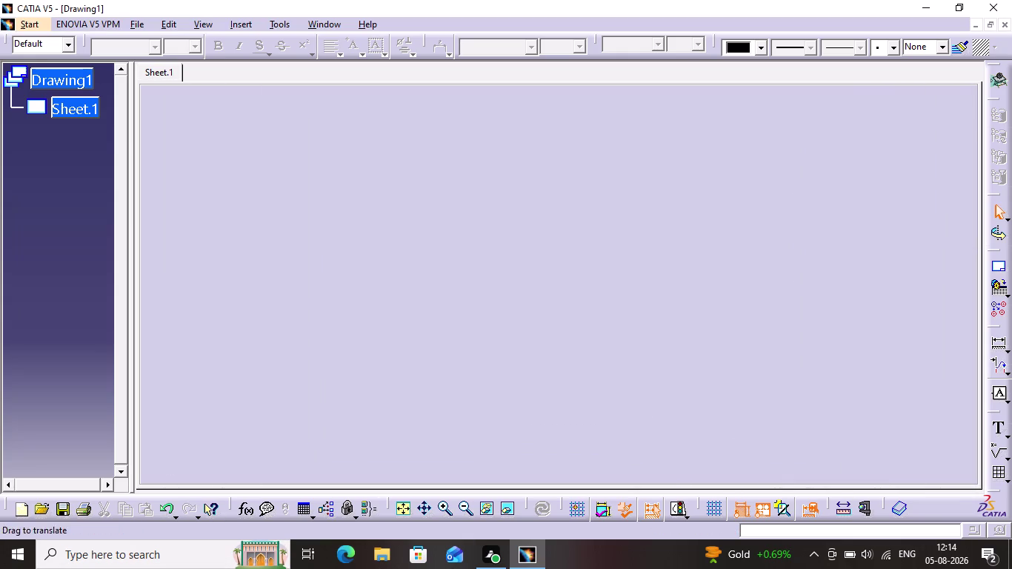
middle_drag(665, 190, 474, 55)
middle_drag(830, 239, 474, 2)
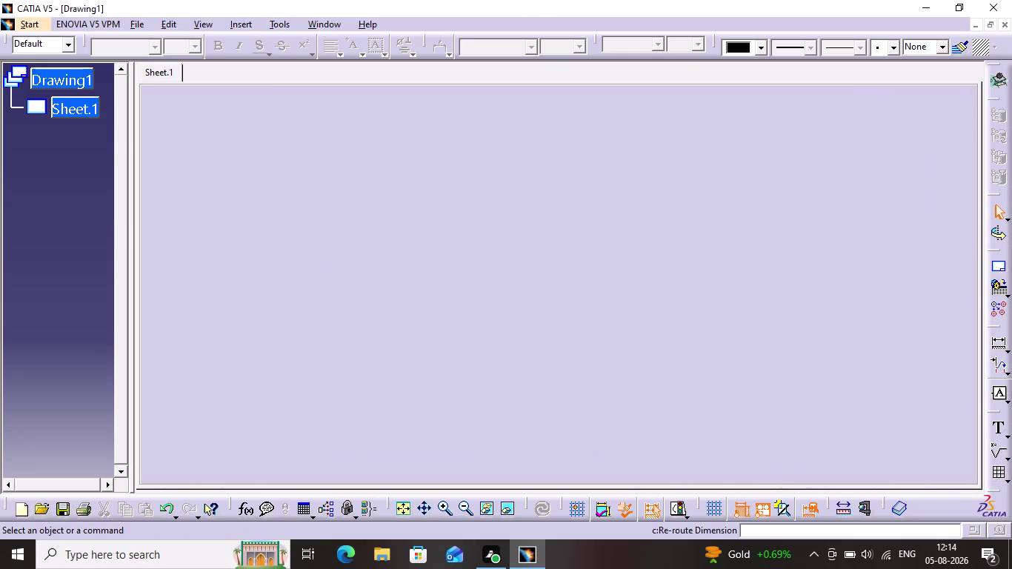
middle_drag(860, 369, 616, 98)
scroll(up, 3)
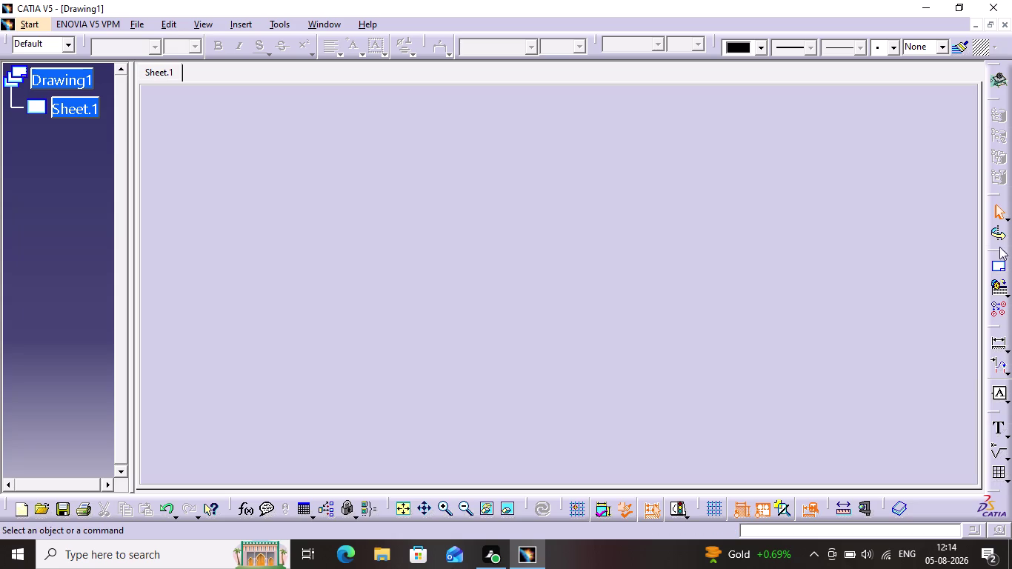
middle_drag(933, 230, 697, 157)
middle_drag(777, 283, 737, 242)
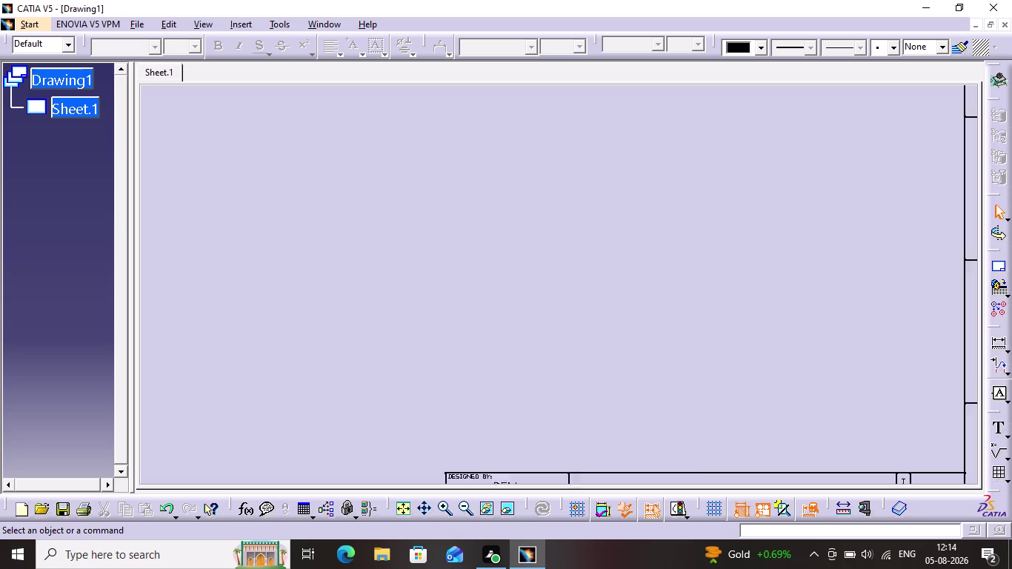
middle_drag(736, 242, 556, 0)
Retype the XXX title block text as 'bearing', fixing typos, and confirm.
double_click(566, 272)
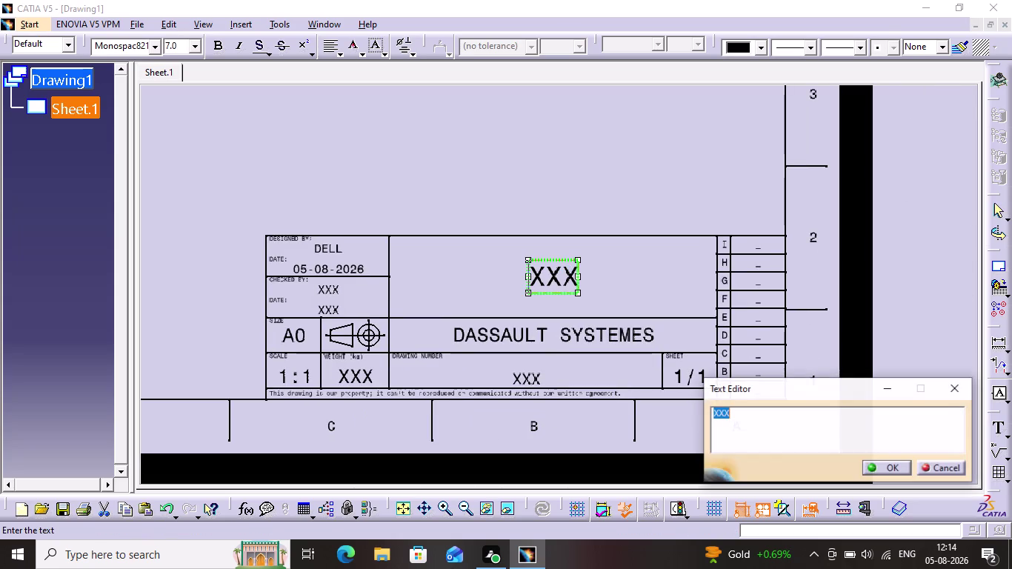
key(b)
text(era)
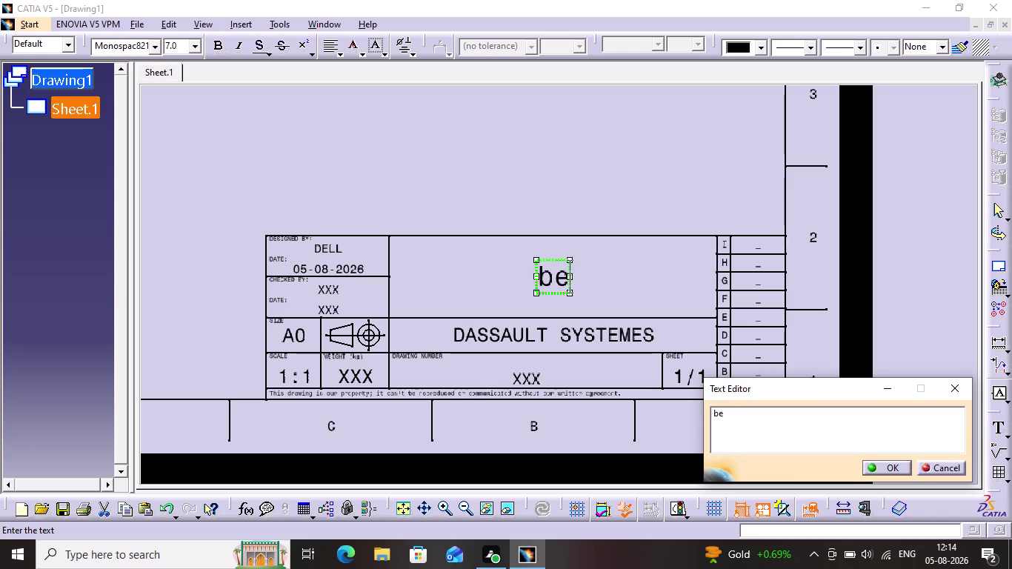
key(BackSpace)
key(BackSpace)
key(BackSpace)
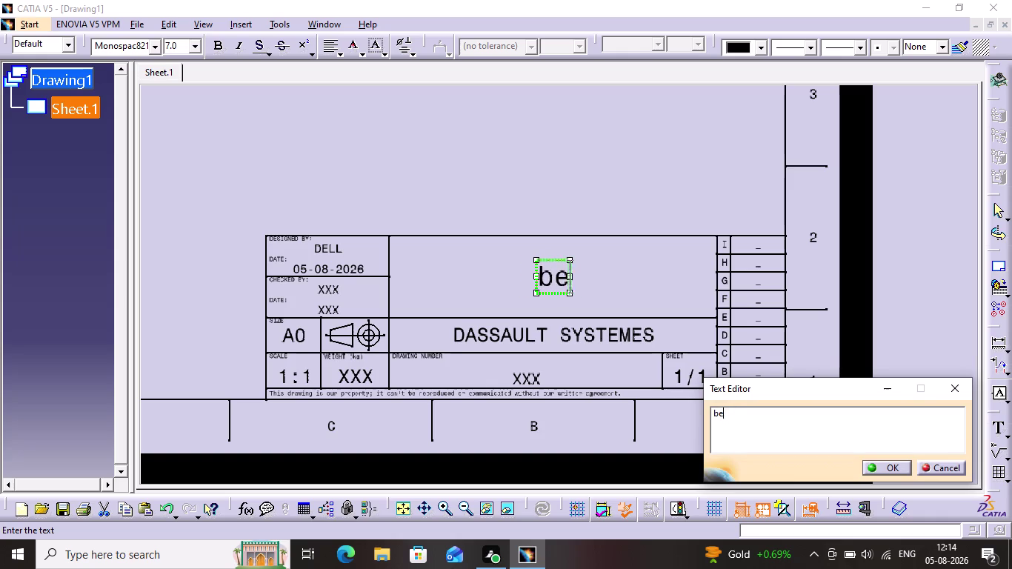
key(r)
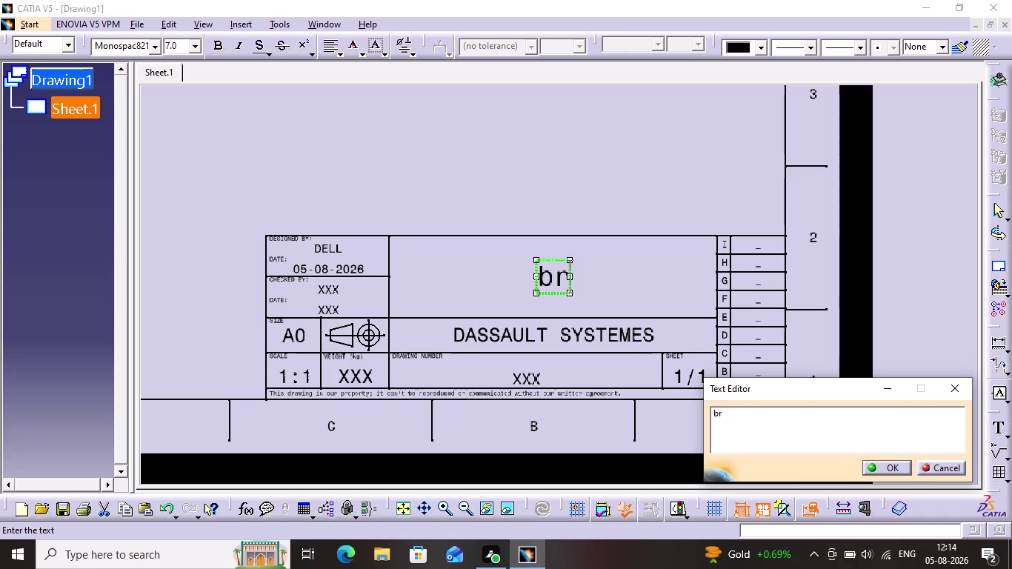
text(ea)
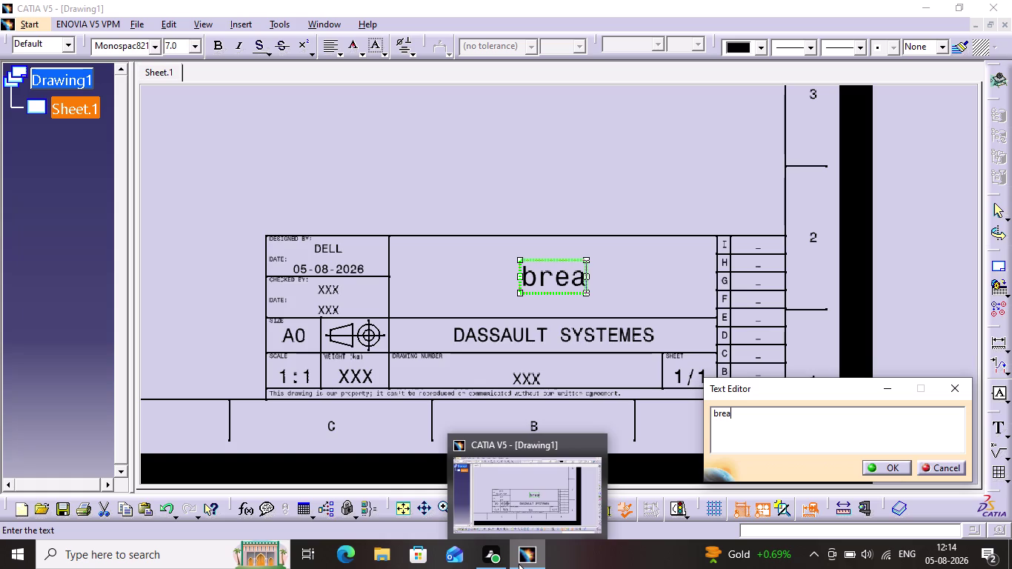
key(BackSpace)
key(BackSpace)
key(BackSpace)
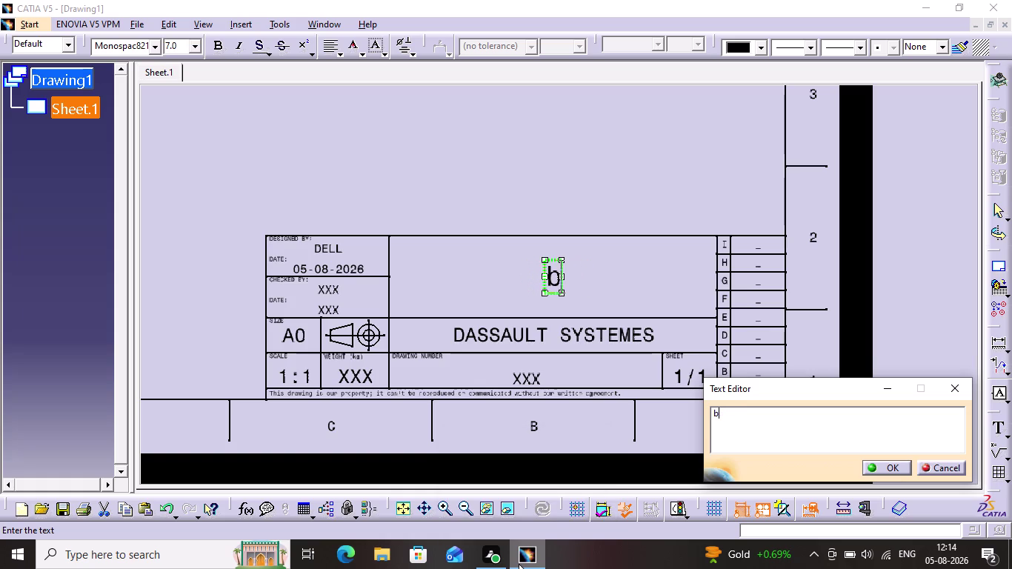
key(e)
text(a)
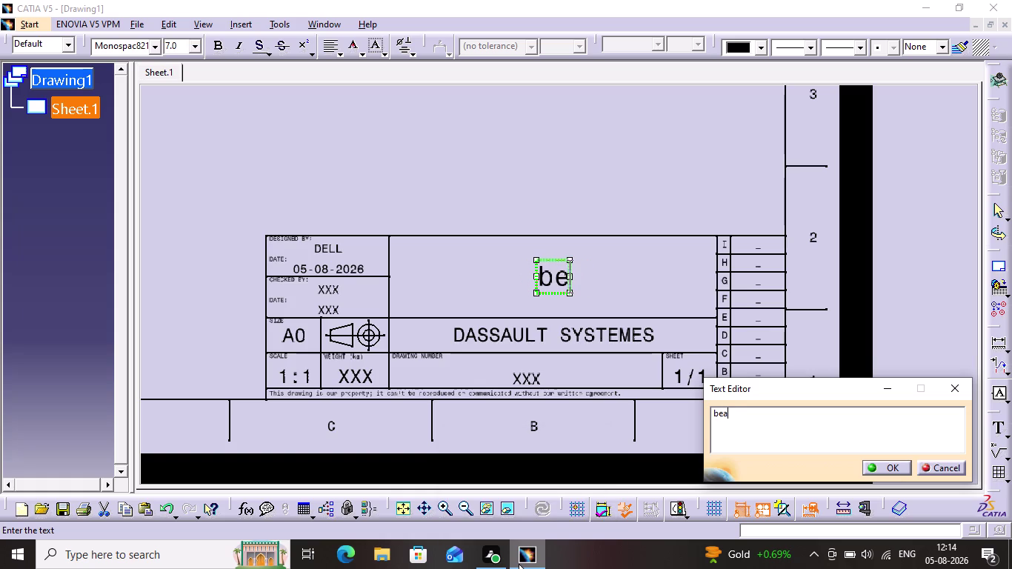
text(r)
key(BackSpace)
key(BackSpace)
text(ra)
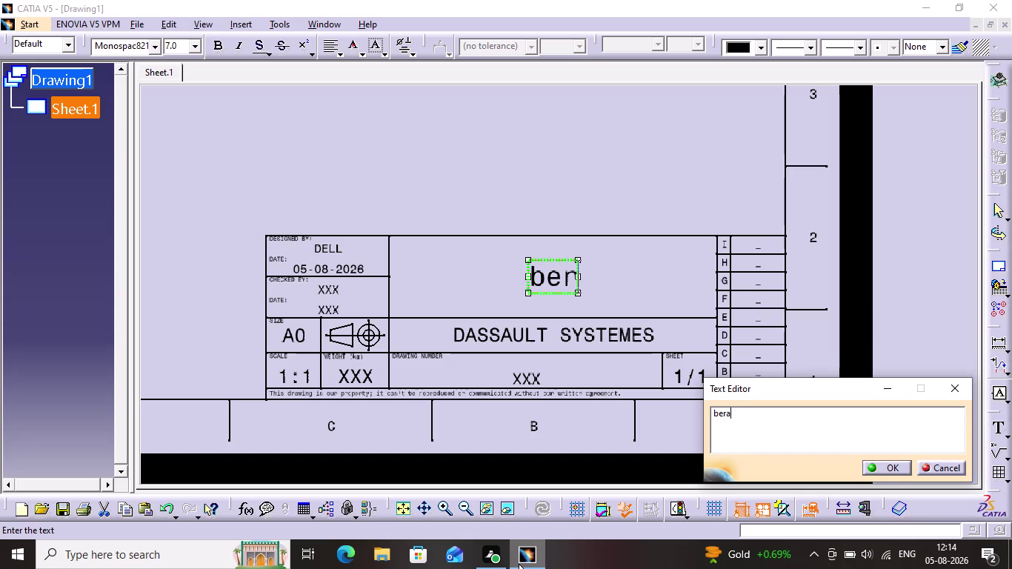
key(BackSpace)
key(BackSpace)
key(a)
key(r)
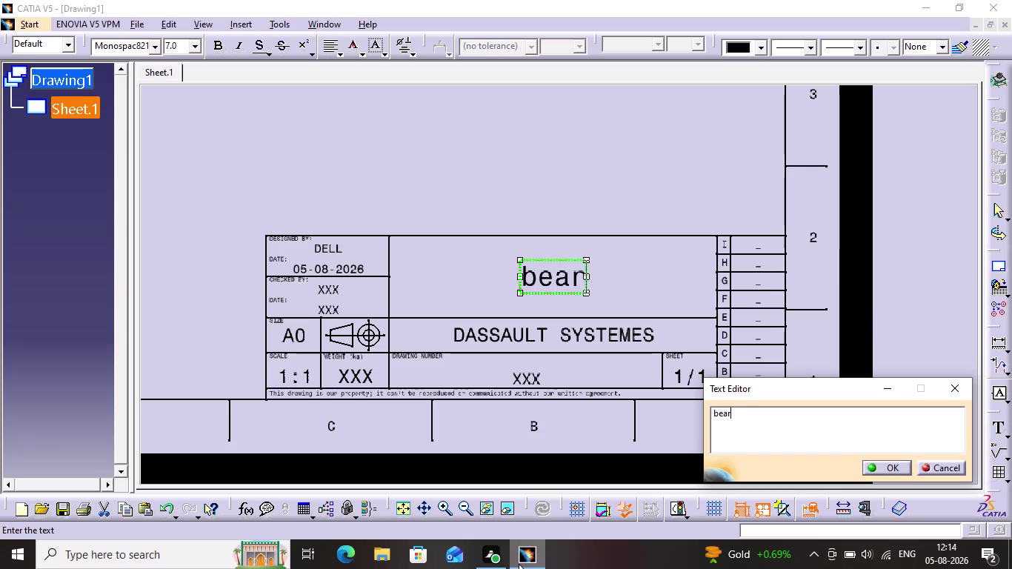
text(in)
key(g)
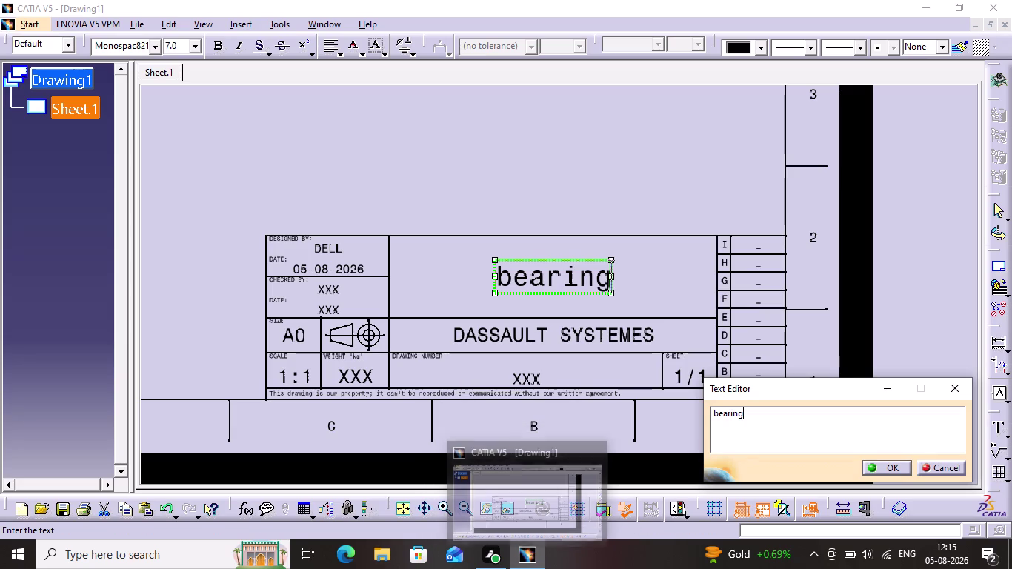
click(636, 273)
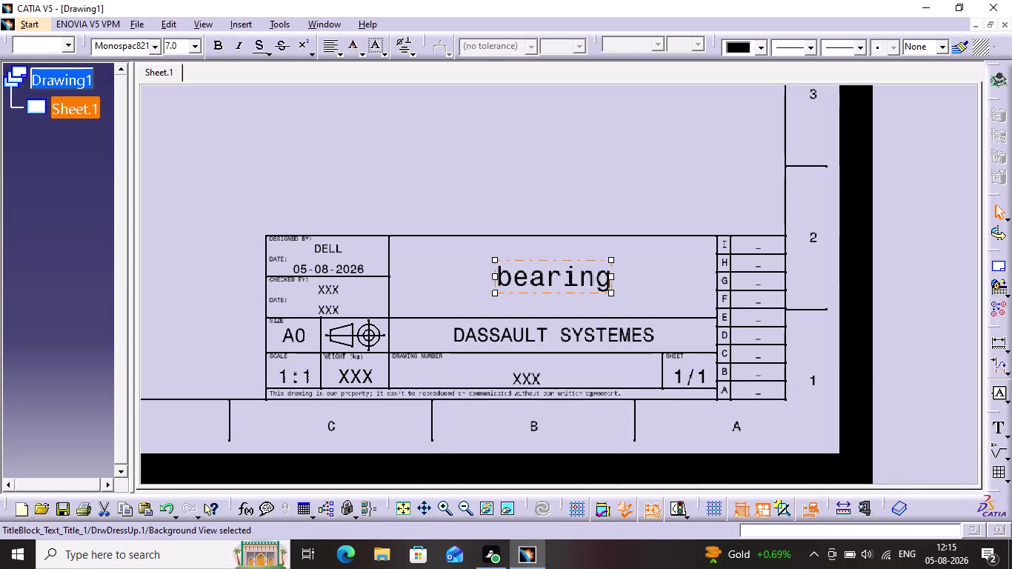
Change the DESIGNED BY name from DELL to 'suresh'.
double_click(338, 246)
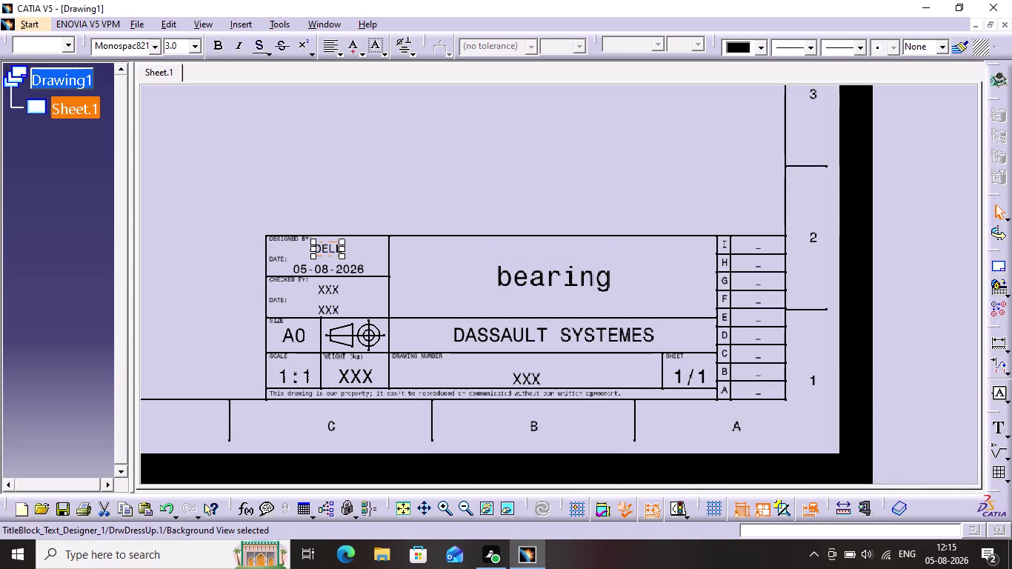
double_click(328, 253)
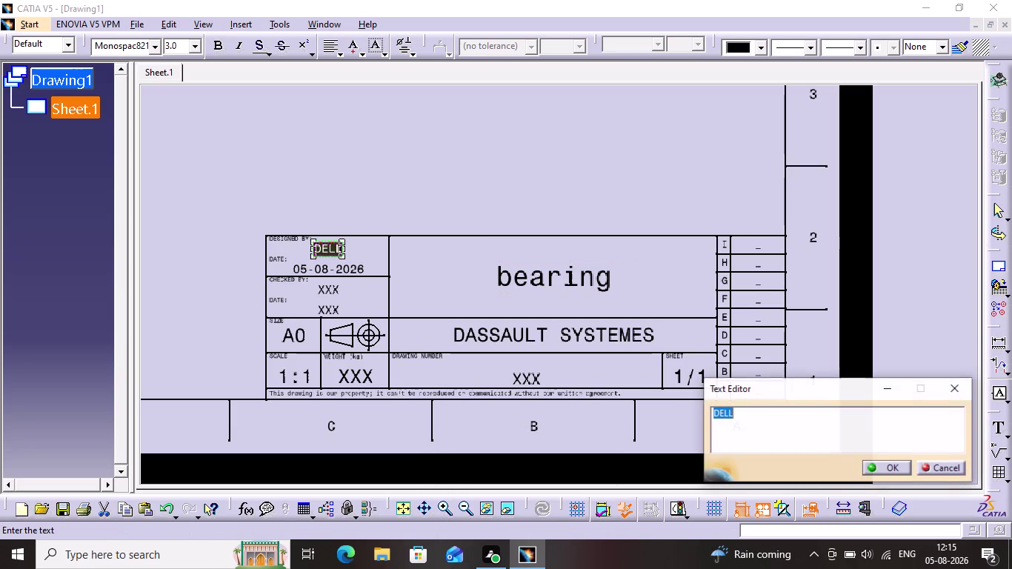
text(sure)
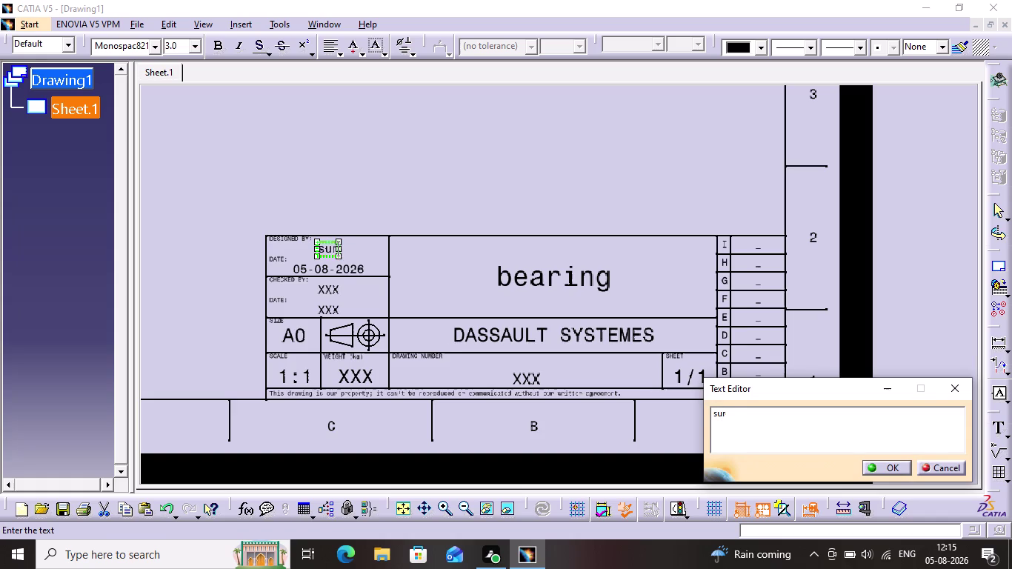
text(sj)
key(BackSpace)
key(g)
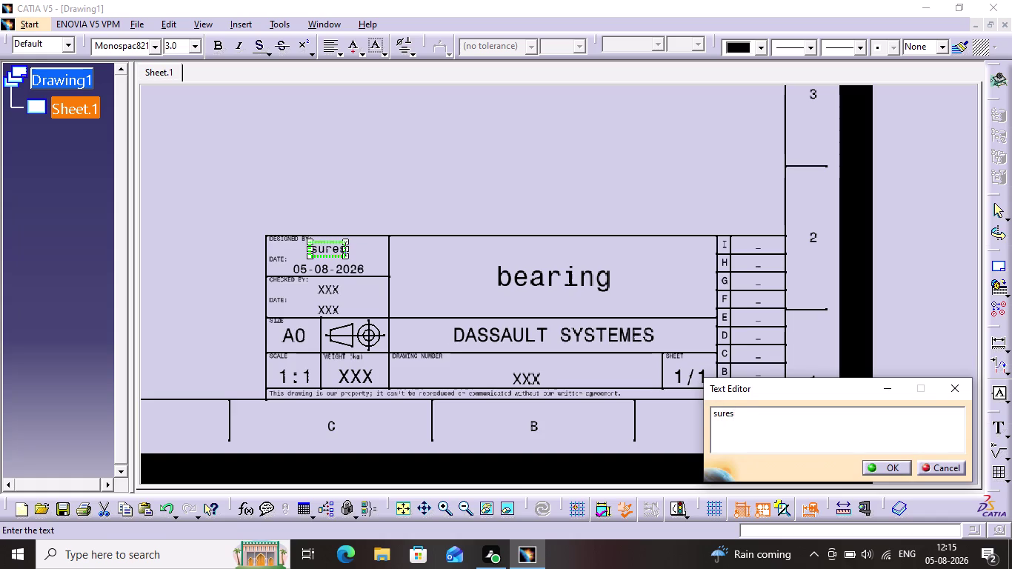
key(BackSpace)
key(h)
key(Return)
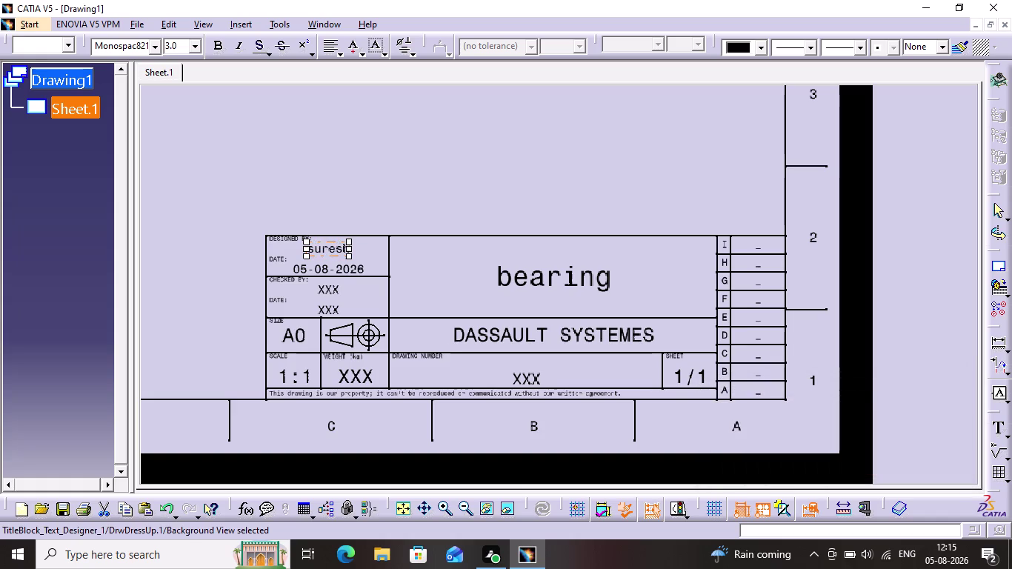
Exit the title block background and return to the sheet's views.
click(184, 24)
click(204, 416)
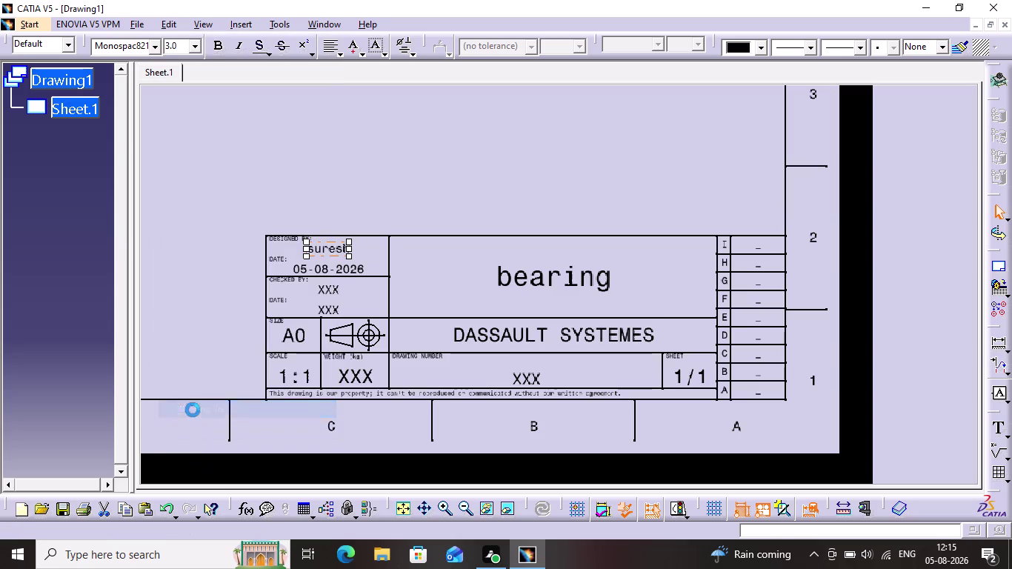
click(345, 228)
Pan the sheet and launch the View Wizard from Insert > Views > Wizard.
middle_drag(350, 209, 1009, 333)
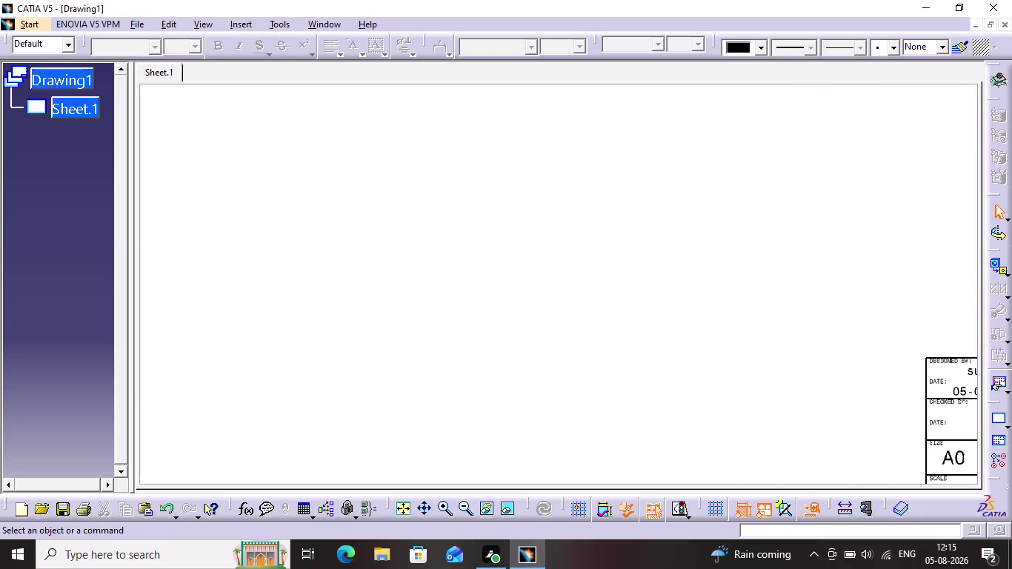
click(254, 21)
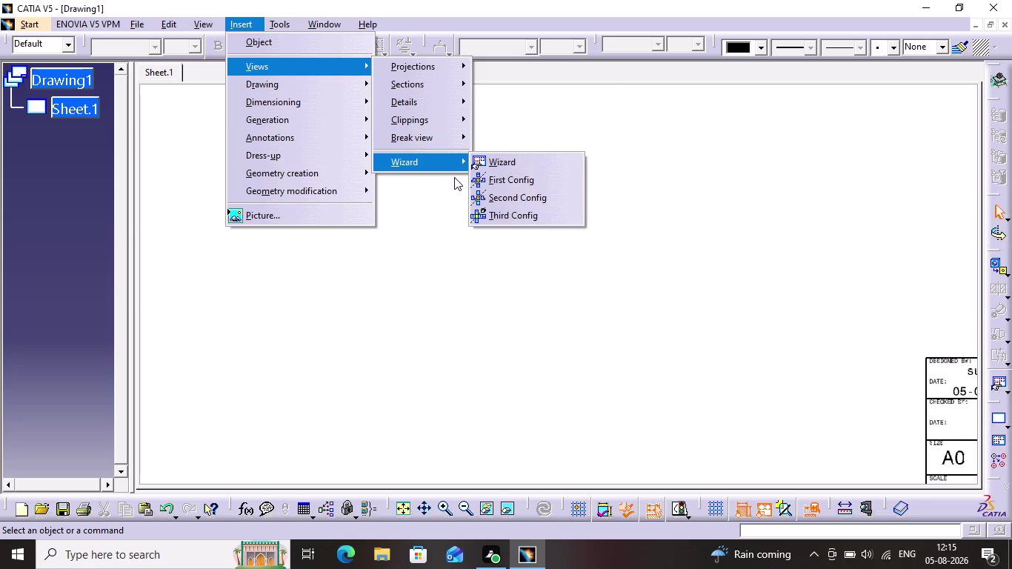
click(494, 165)
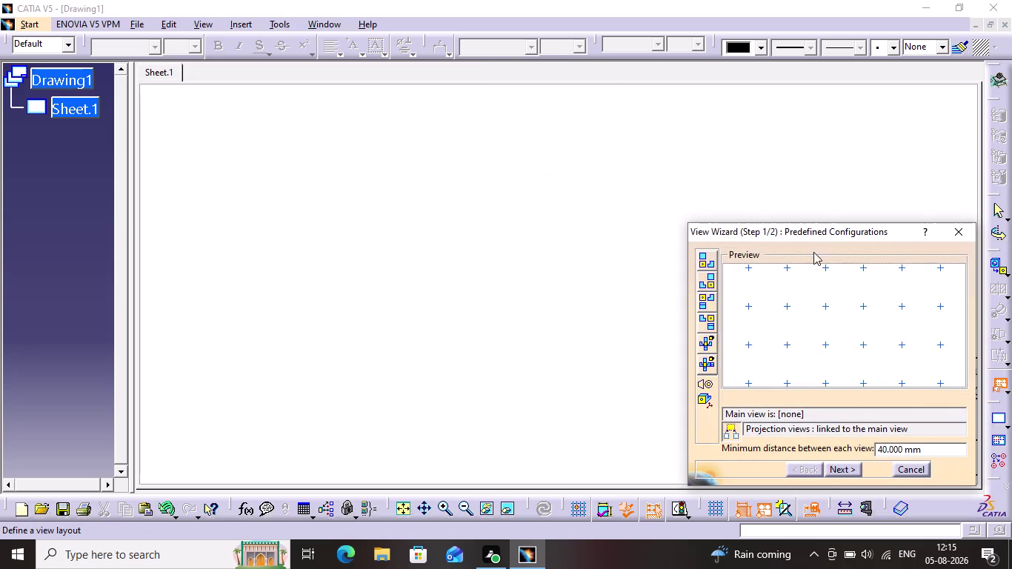
Choose the front, bottom and right layout and remove the right view.
click(707, 344)
click(713, 302)
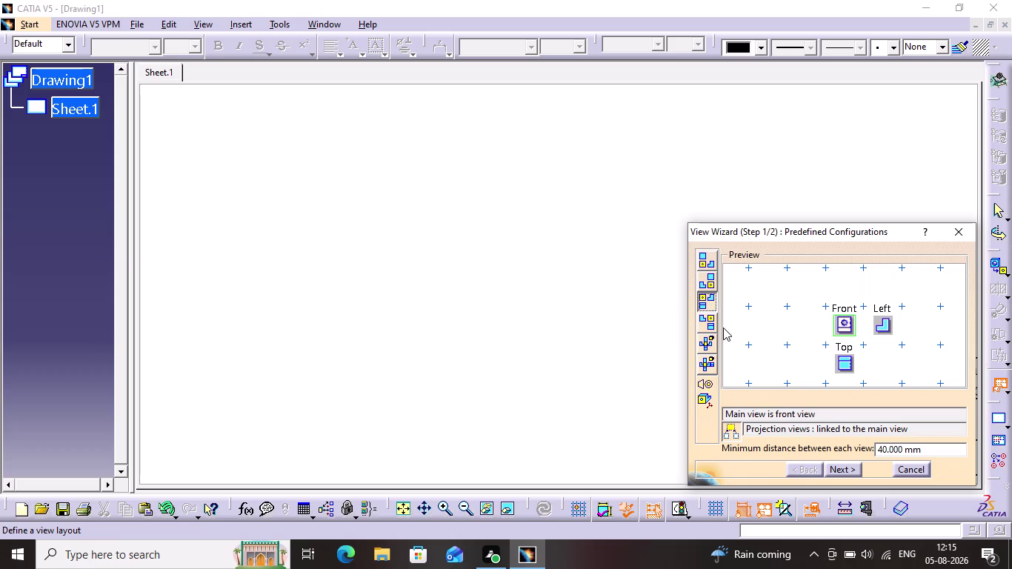
click(702, 328)
click(697, 281)
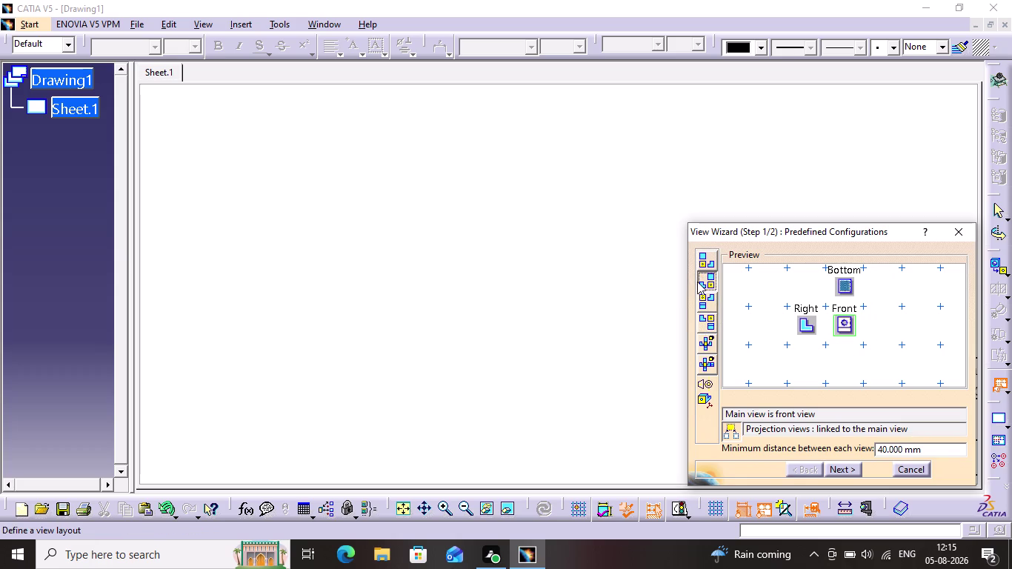
right_click(804, 325)
click(819, 333)
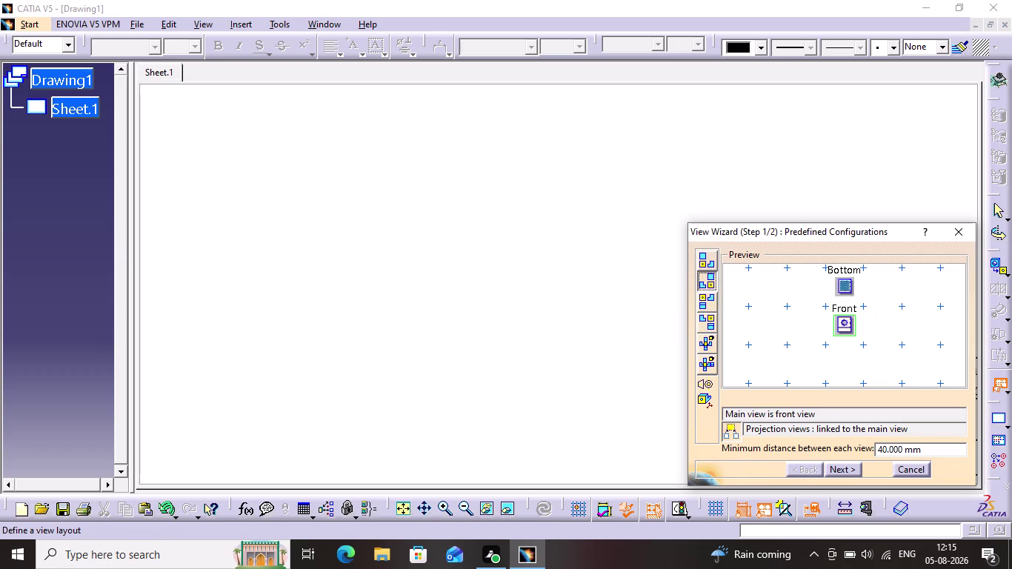
Add an isometric view to the arrangement and finish the wizard.
click(854, 462)
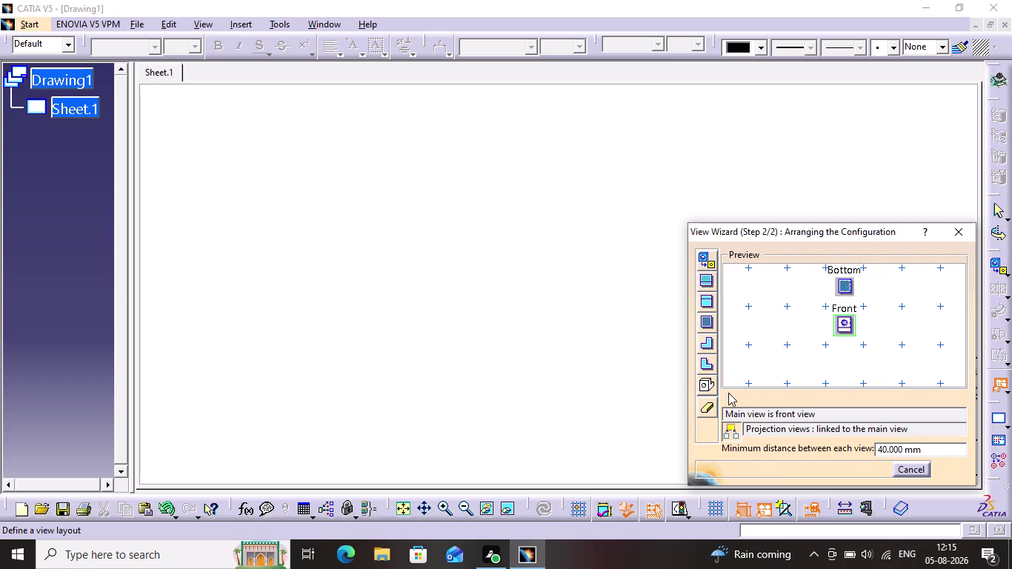
click(699, 385)
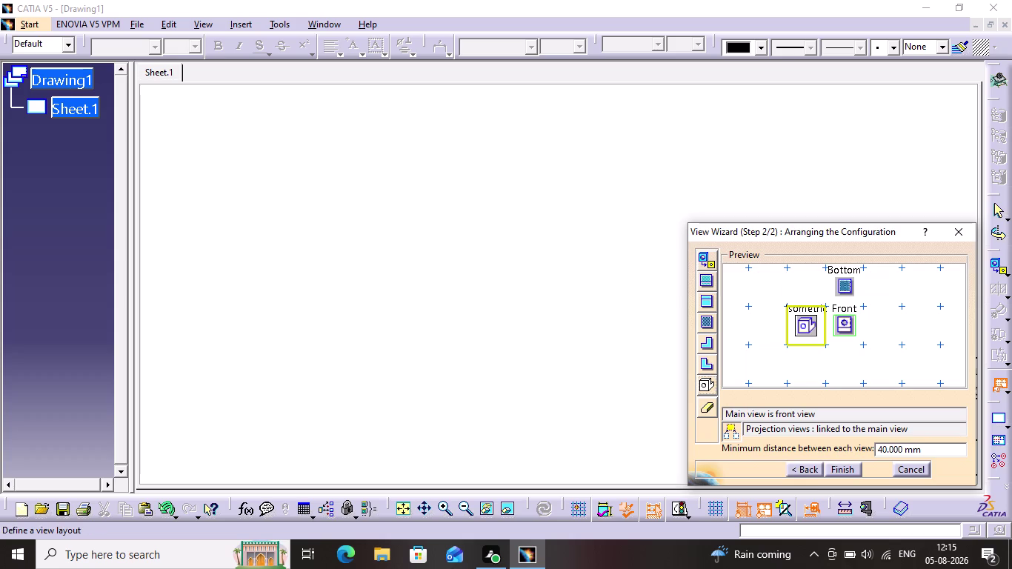
click(887, 319)
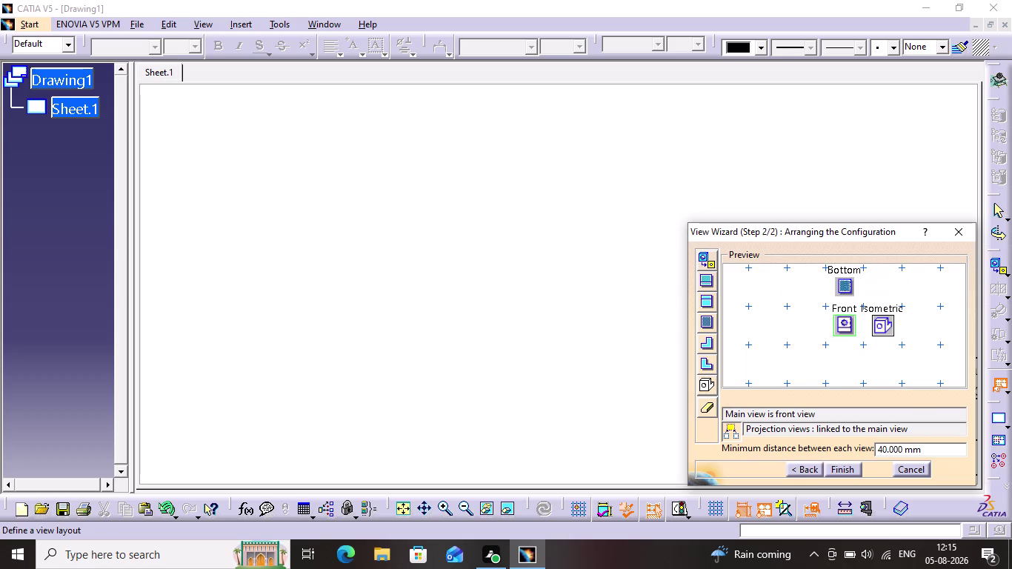
click(853, 472)
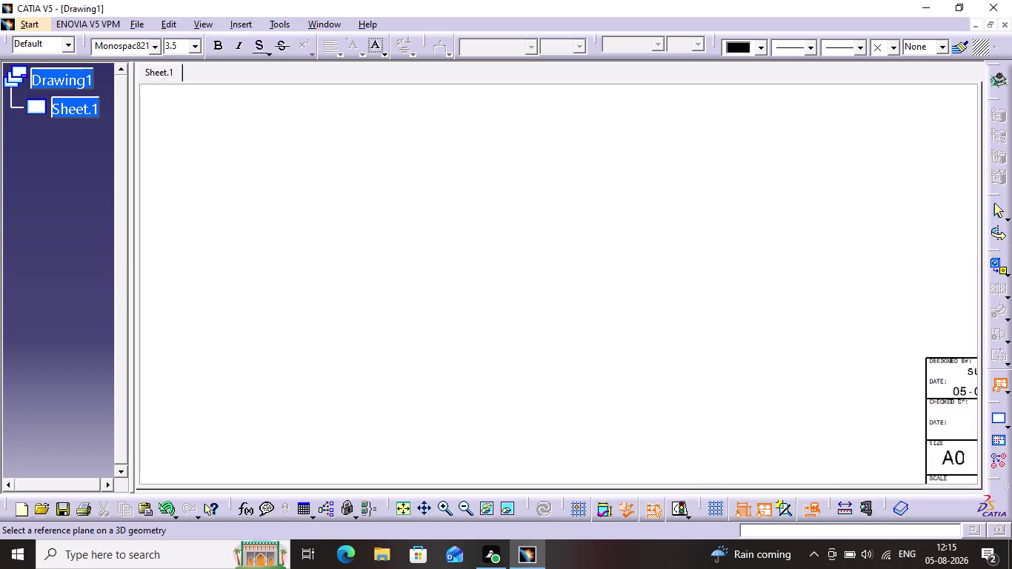
Switch to bearing.CATPart, pick a planar face as reference, and return to the sheet.
click(319, 18)
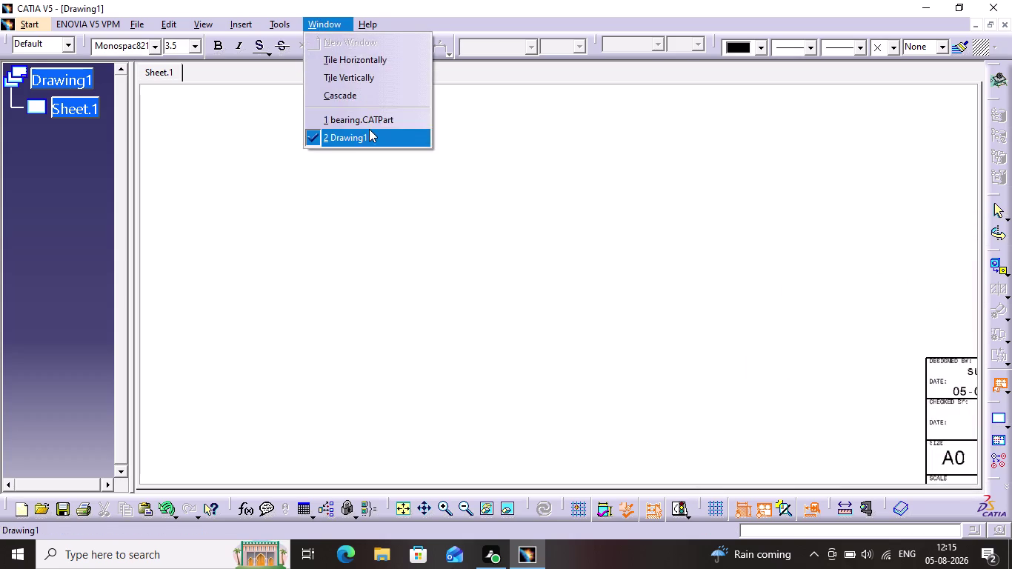
click(369, 129)
click(327, 24)
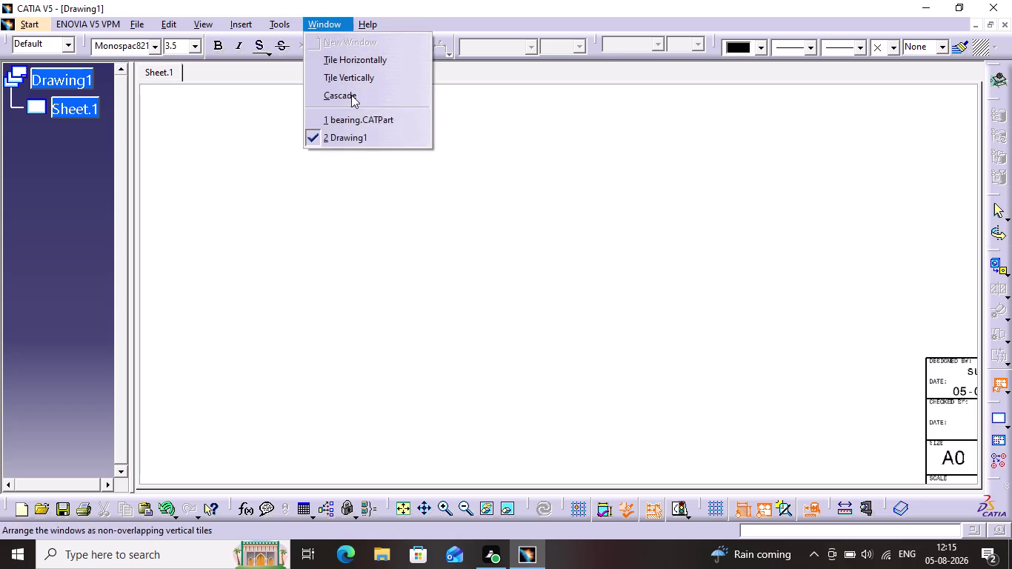
click(362, 120)
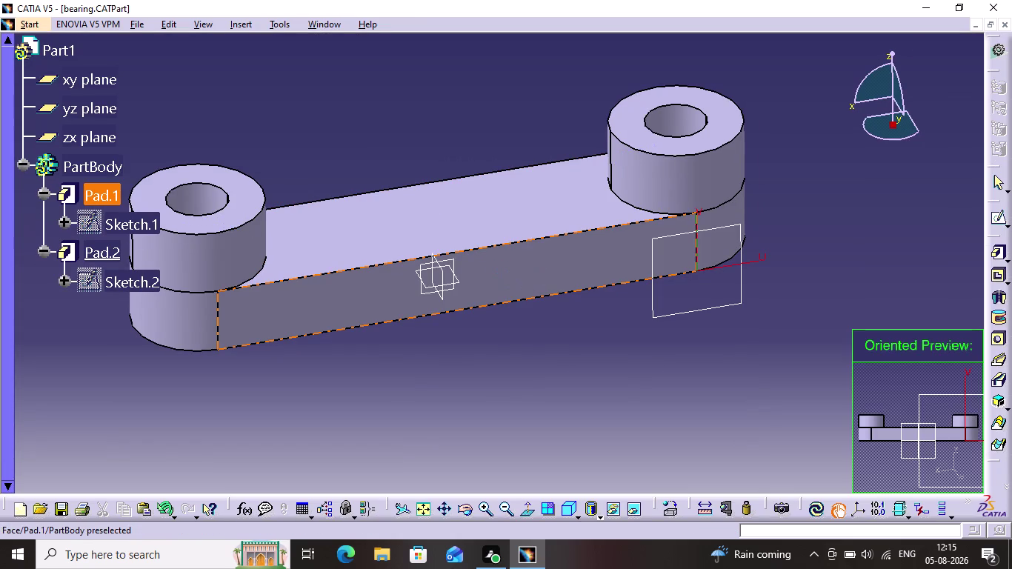
click(501, 229)
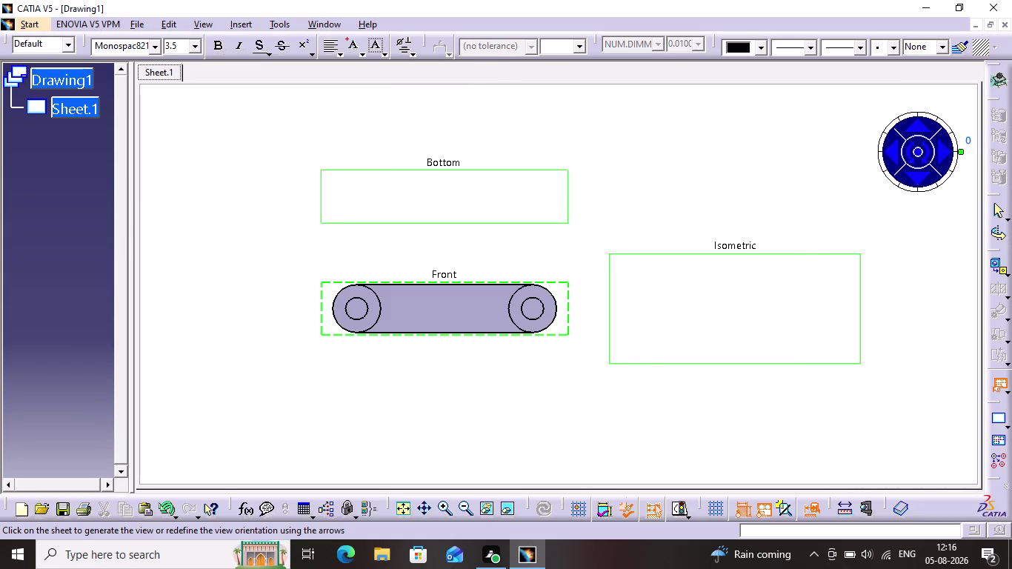
click(698, 179)
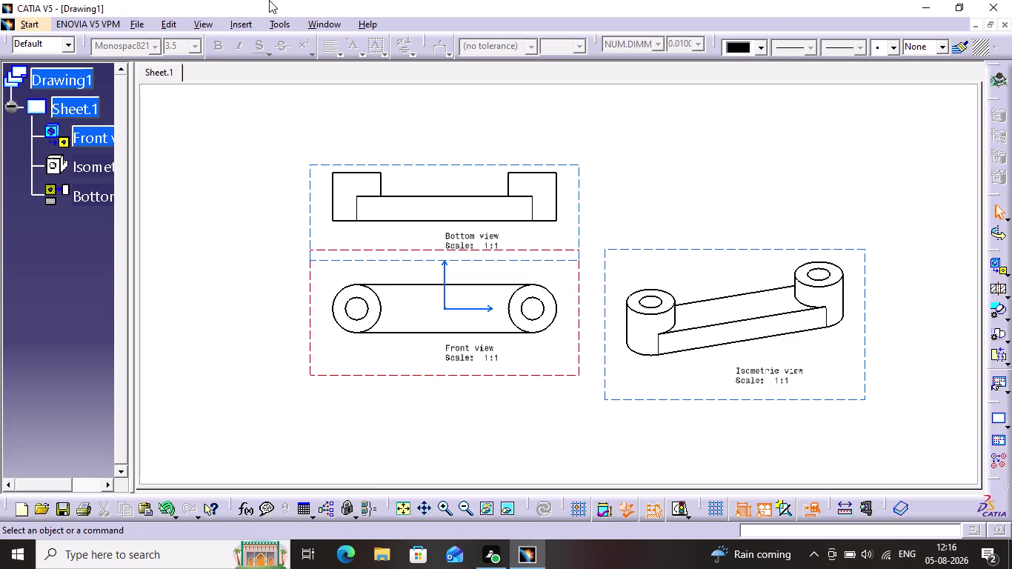
Open the Insert menu over the generated views to browse dimensioning commands.
click(249, 21)
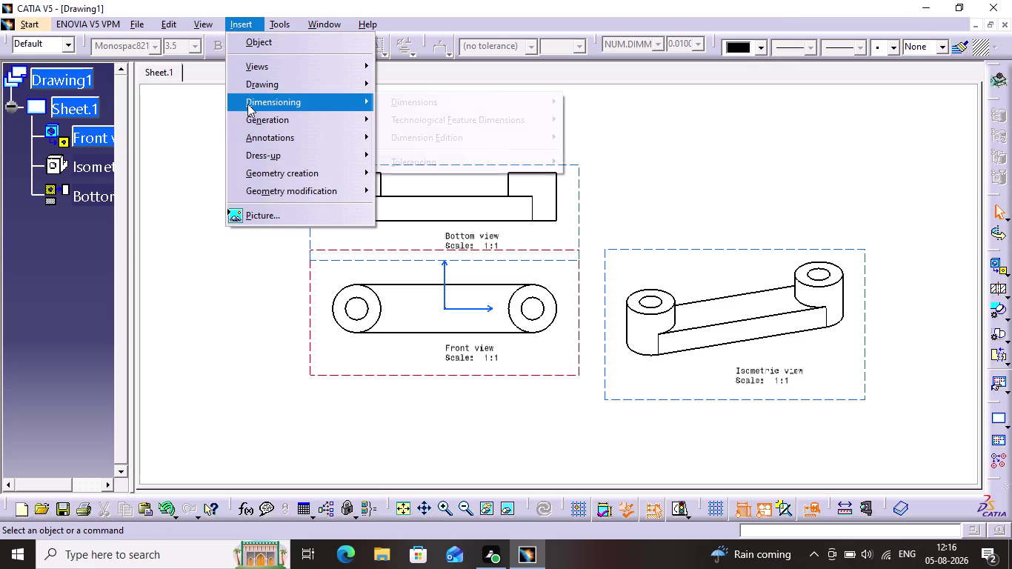
Add a Ø14 diameter dimension on the front view's right hole.
click(247, 104)
click(388, 97)
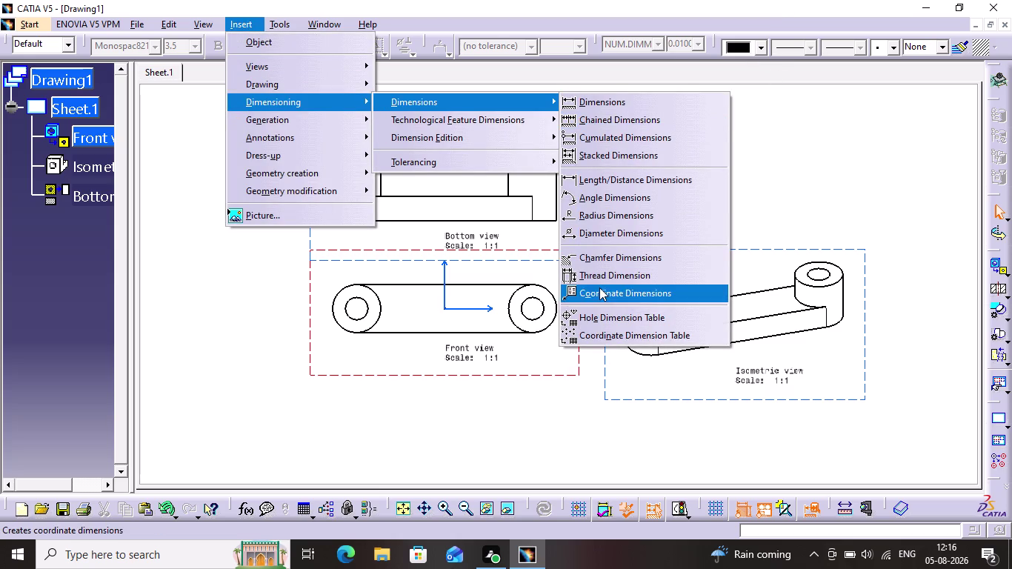
click(598, 230)
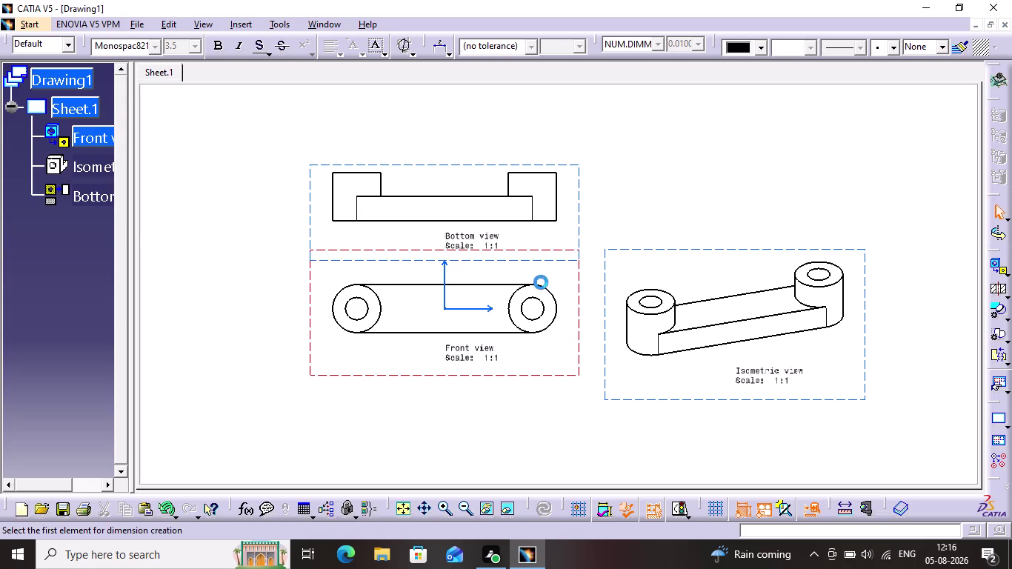
click(536, 297)
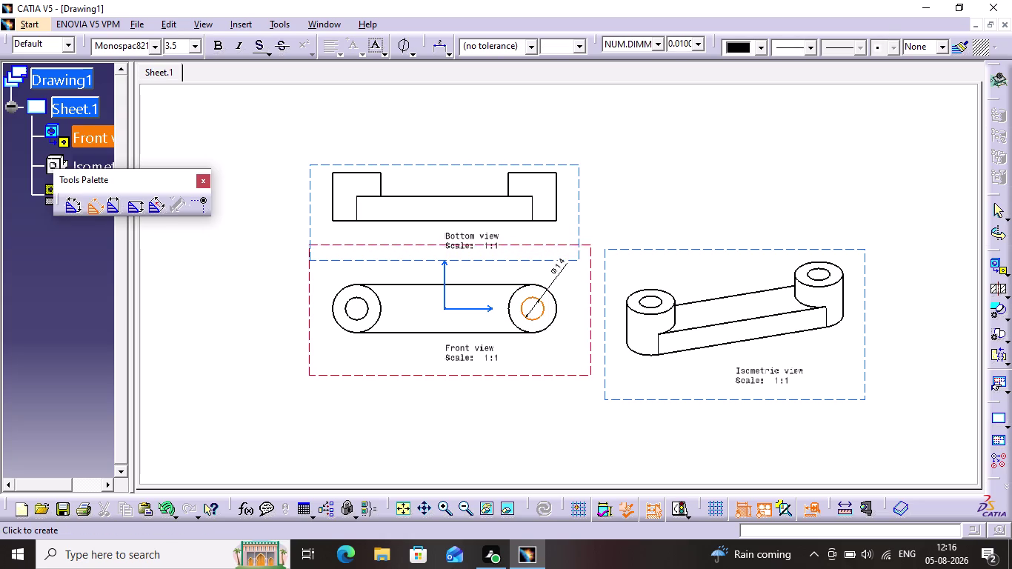
click(569, 278)
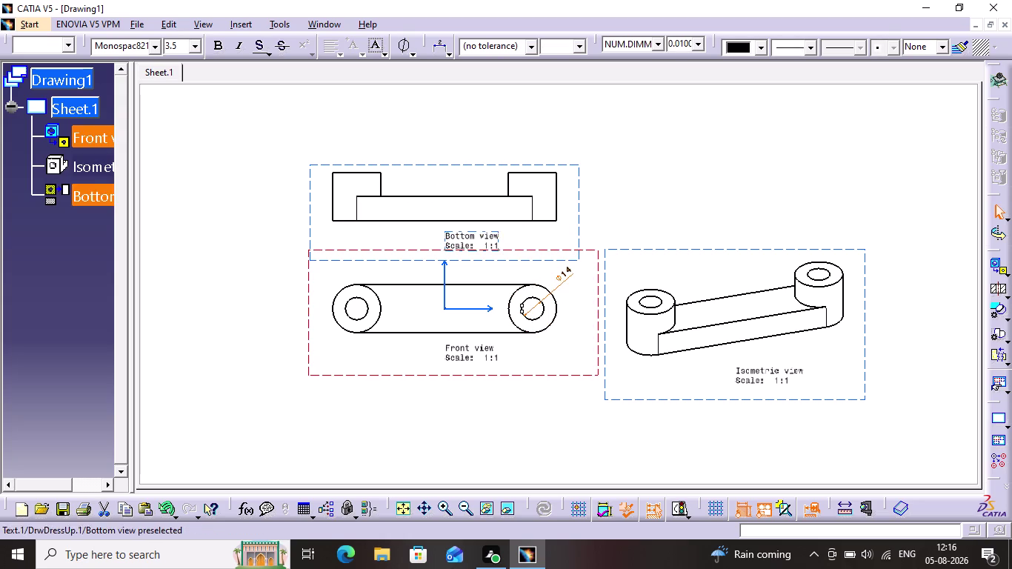
click(254, 26)
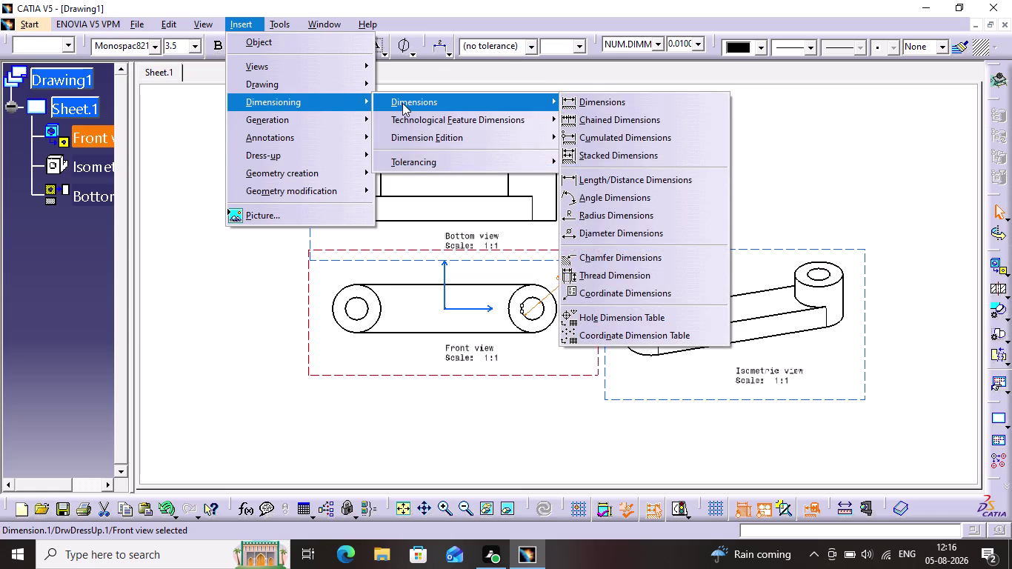
Add a Ø30 diameter dimension on the left boss's outer circle.
click(431, 96)
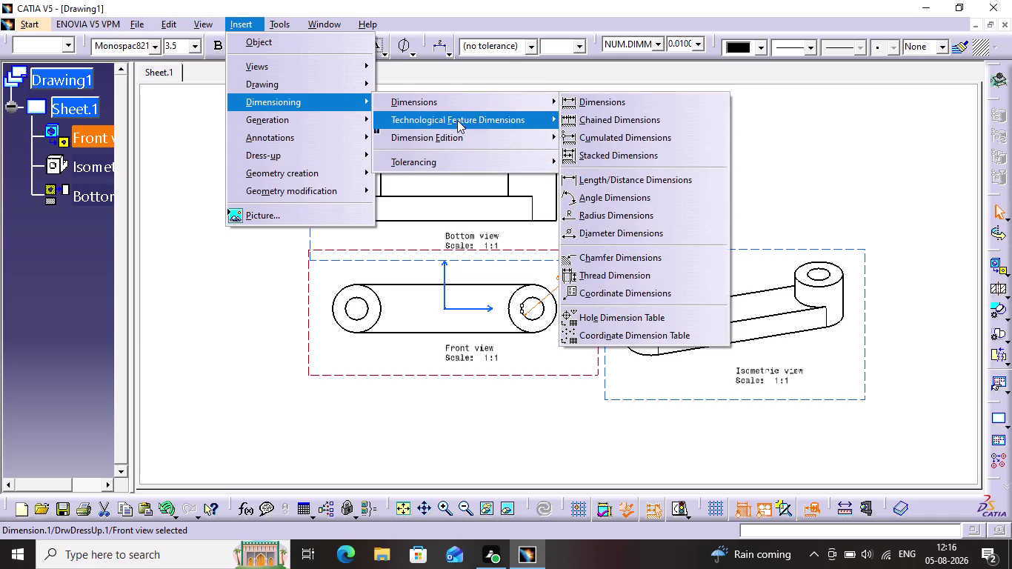
click(628, 229)
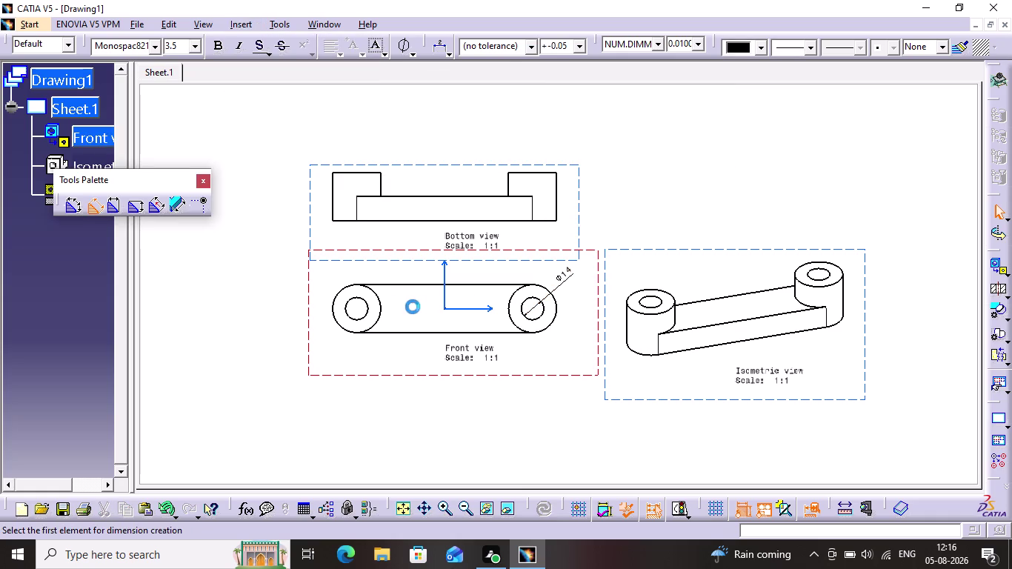
click(349, 286)
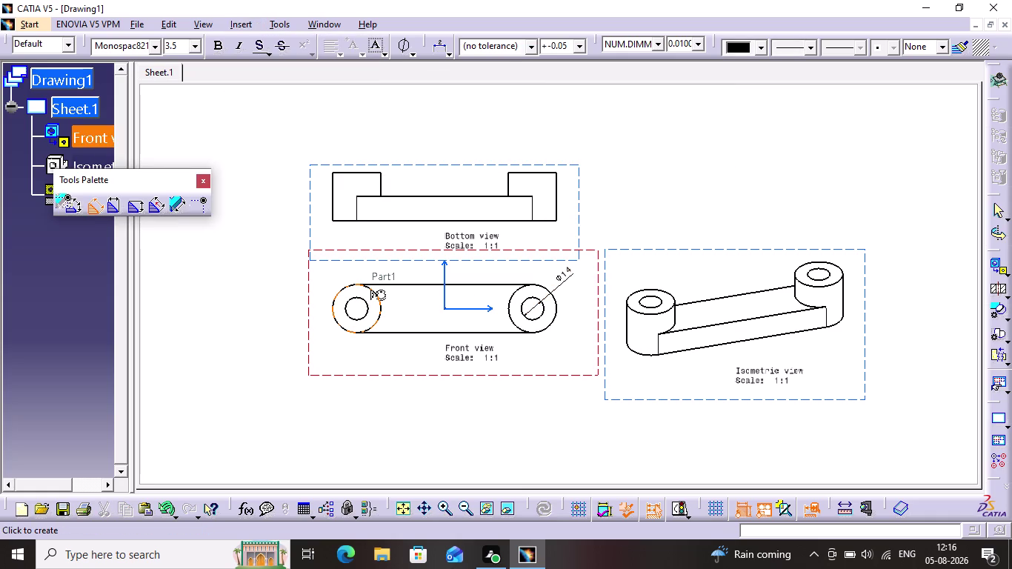
click(289, 330)
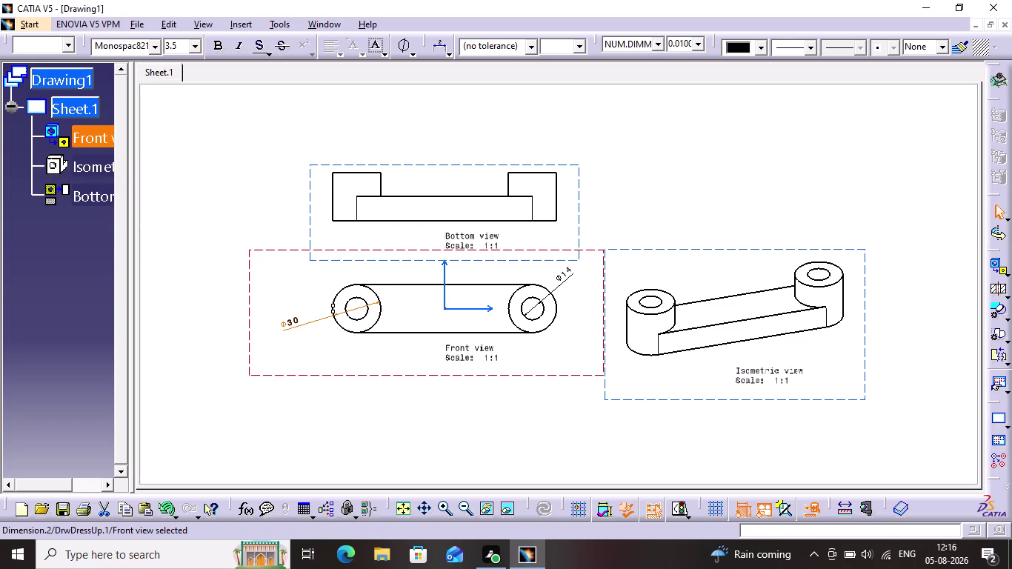
click(244, 26)
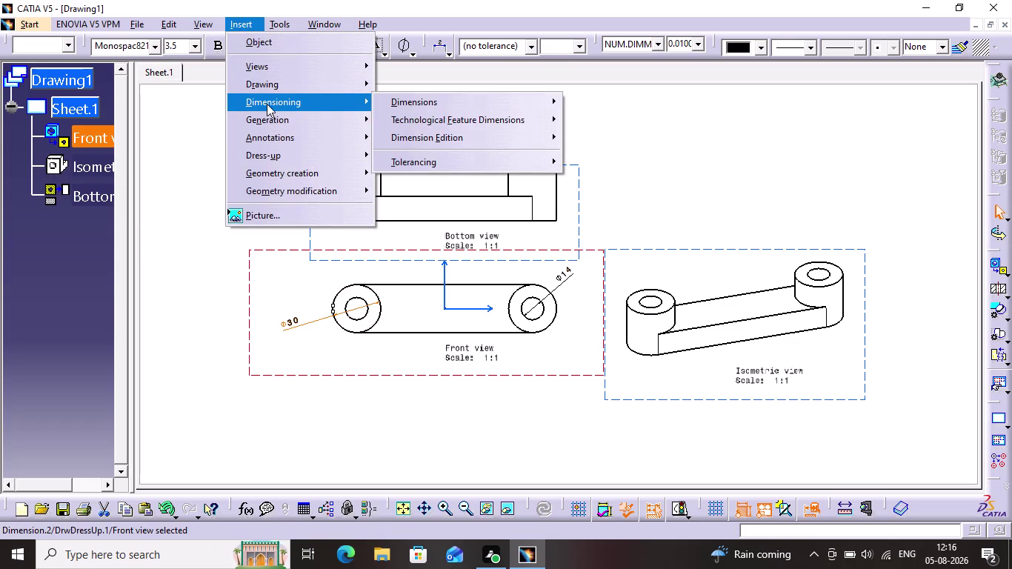
Start a new dimension on the bottom view's left end edge.
click(536, 107)
click(504, 109)
click(611, 104)
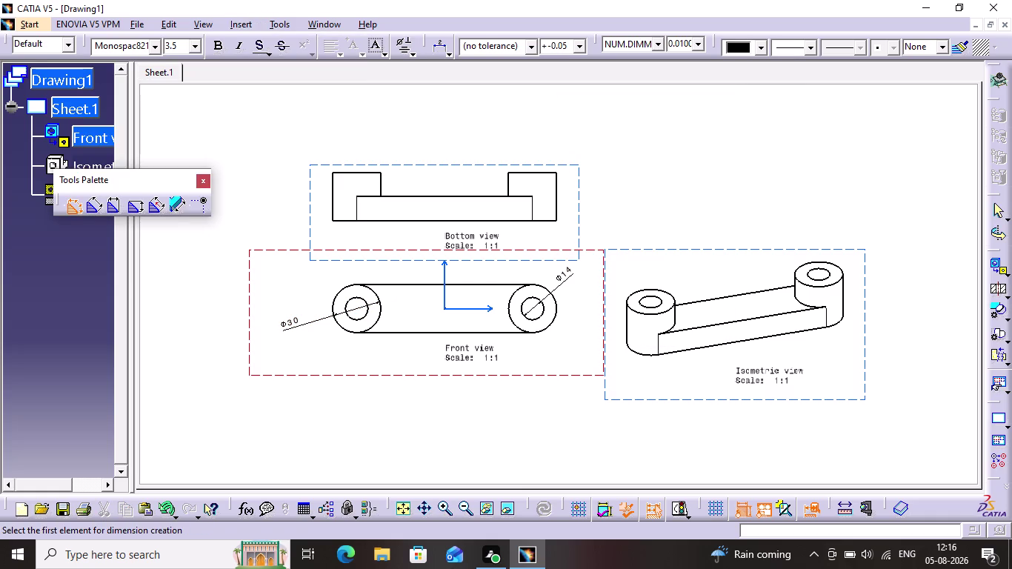
click(334, 191)
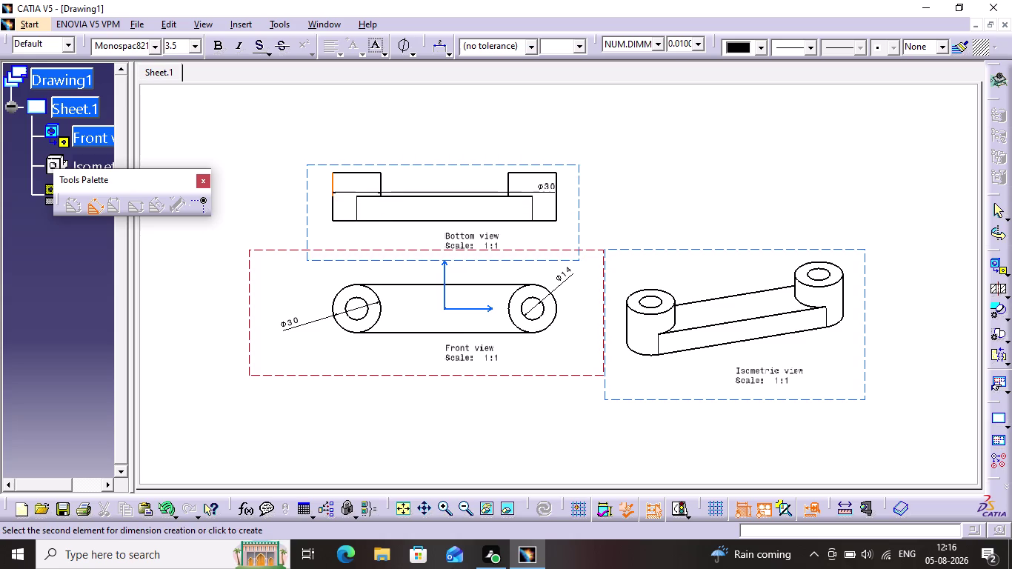
Pick the right end edge and place the 140 overall length above the bottom view.
click(559, 191)
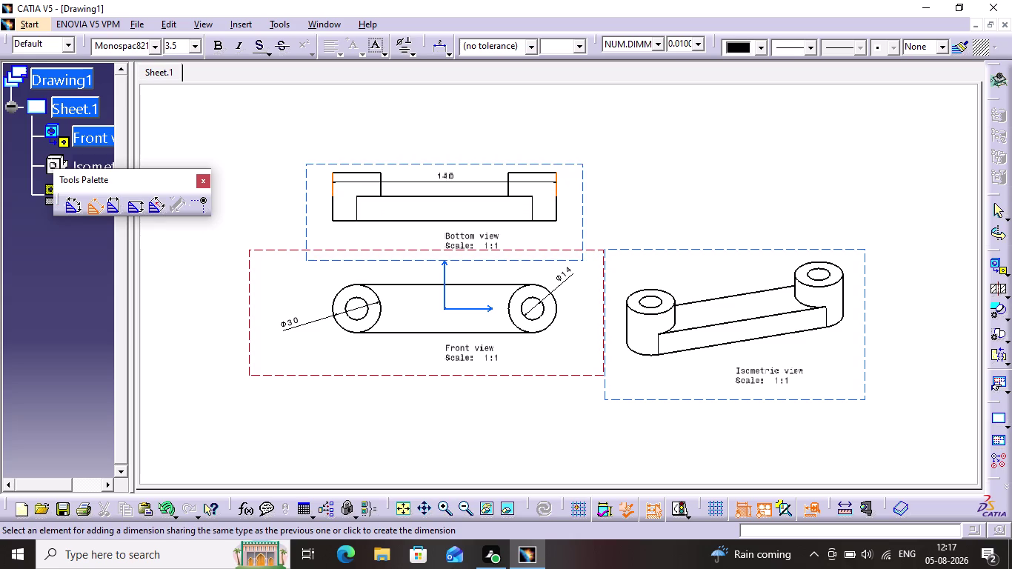
click(477, 132)
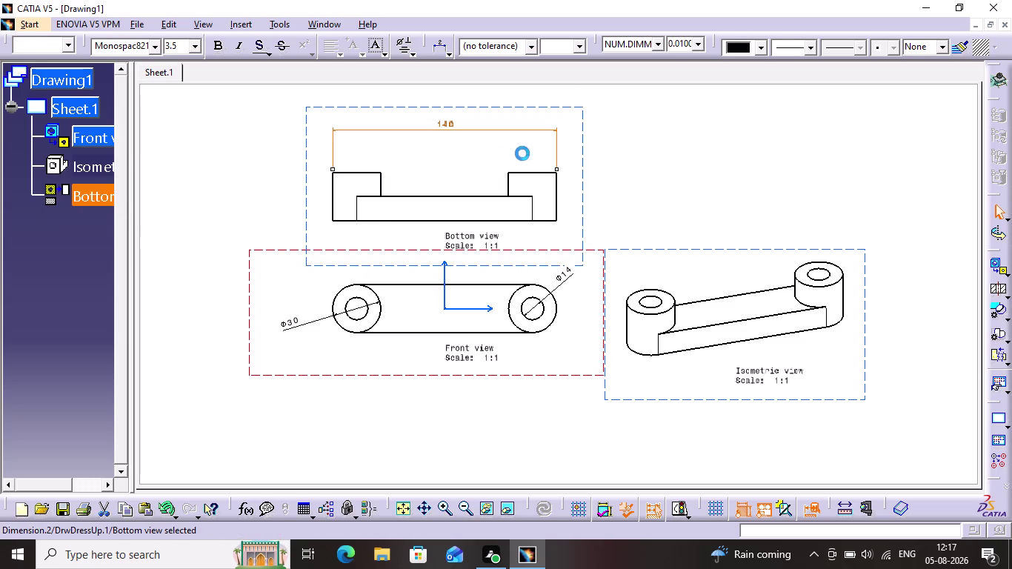
click(522, 153)
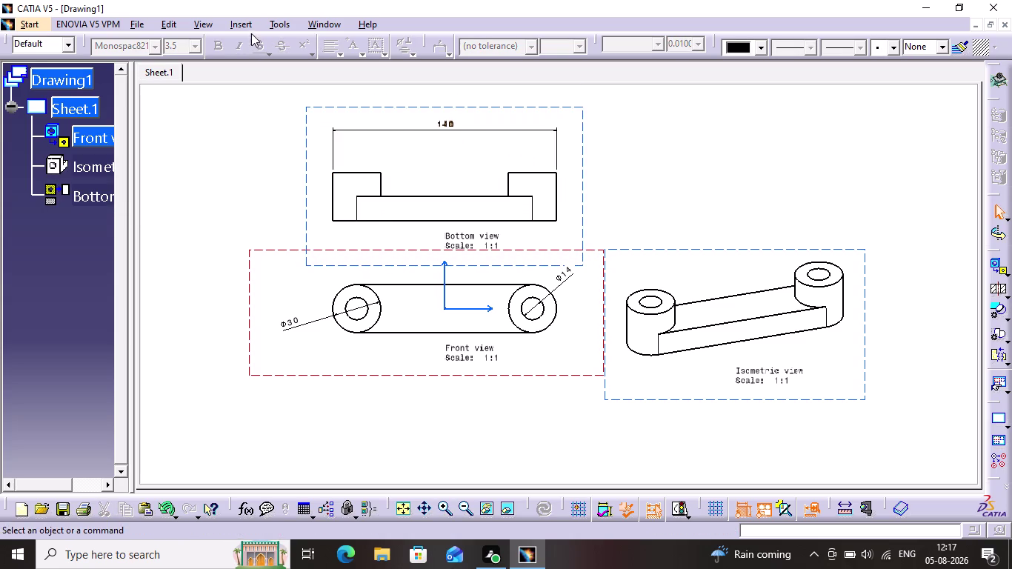
Place a 110 dimension on the inner base edge, then undo it.
click(251, 27)
click(282, 101)
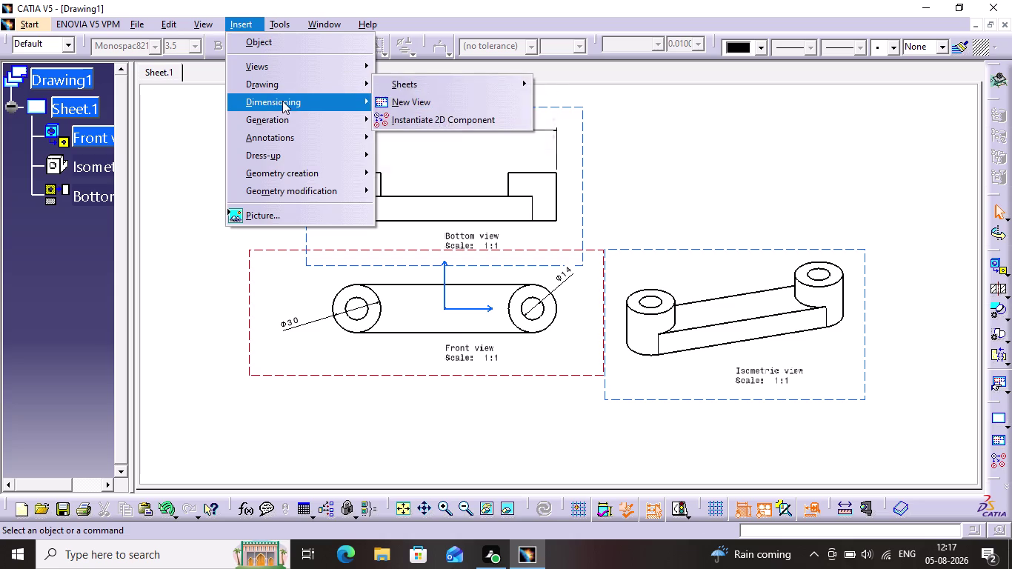
click(414, 107)
click(662, 94)
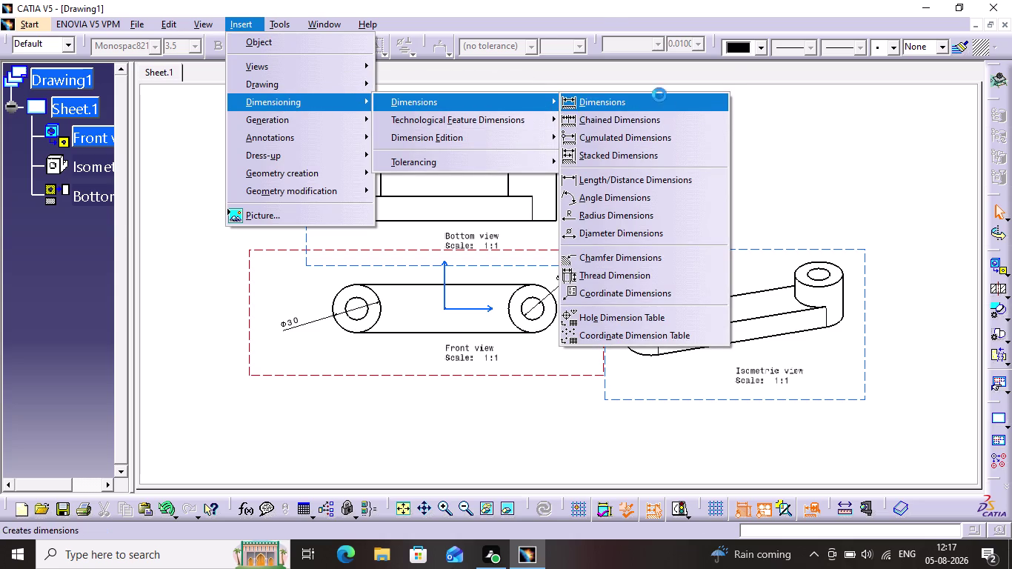
click(406, 198)
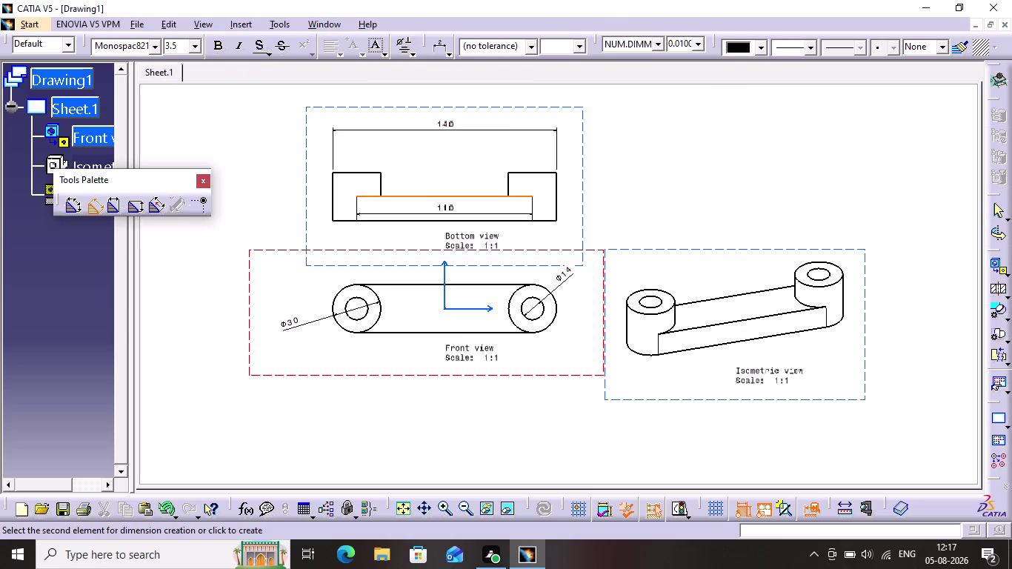
click(406, 225)
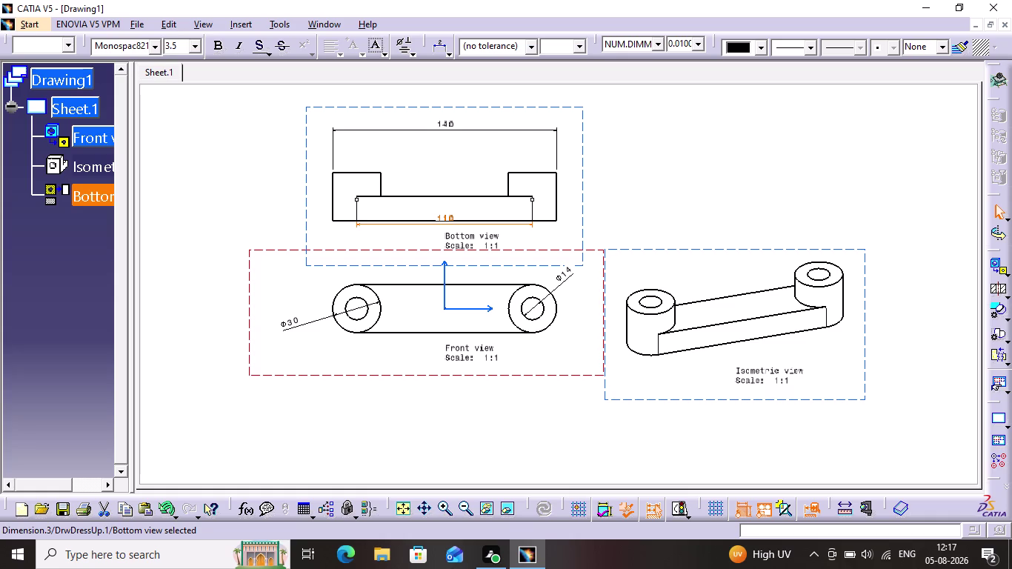
key(ctrl+z)
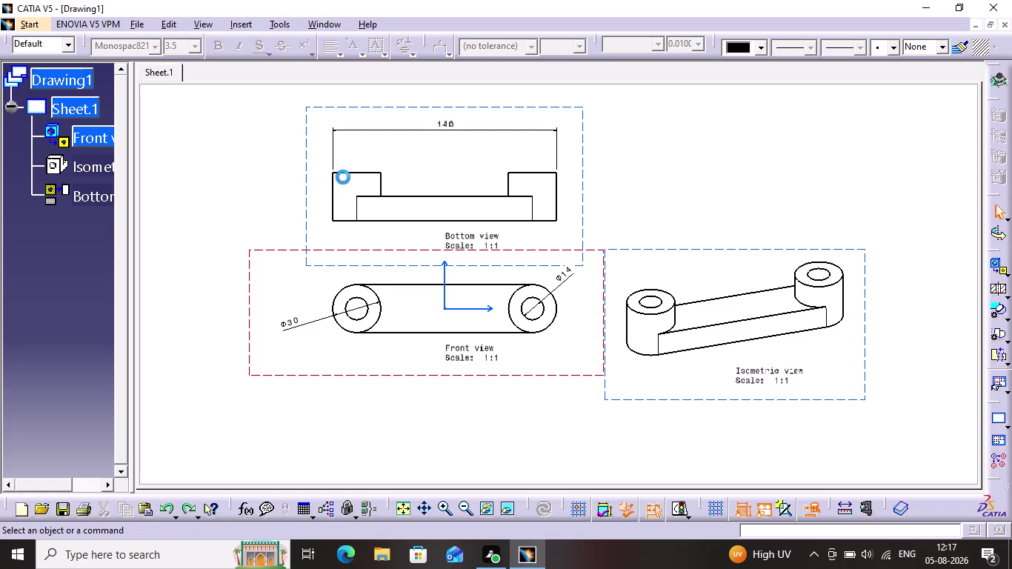
click(254, 29)
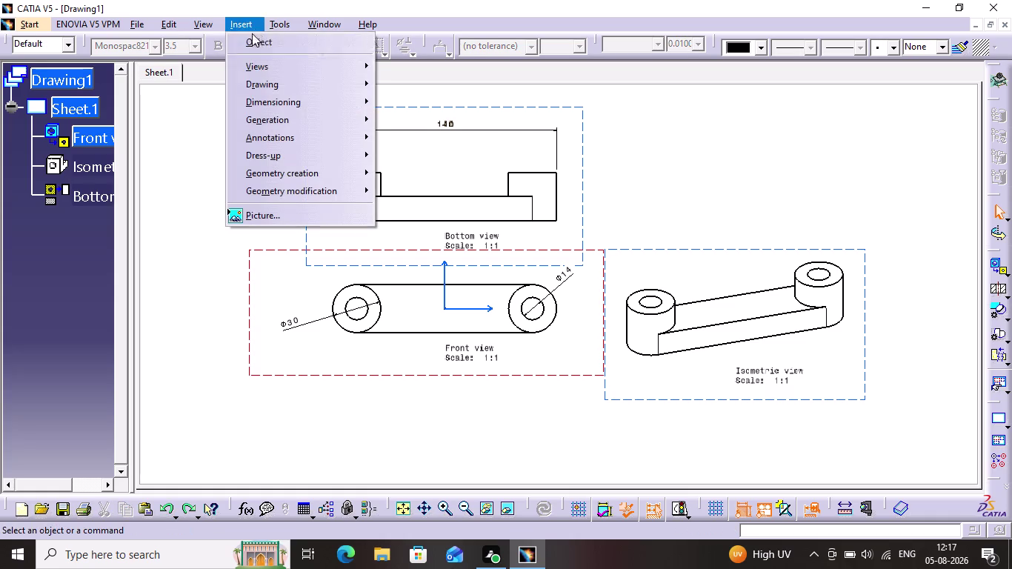
Add a 15 height dimension on the left raised end of the bottom view.
click(269, 109)
click(348, 102)
click(417, 102)
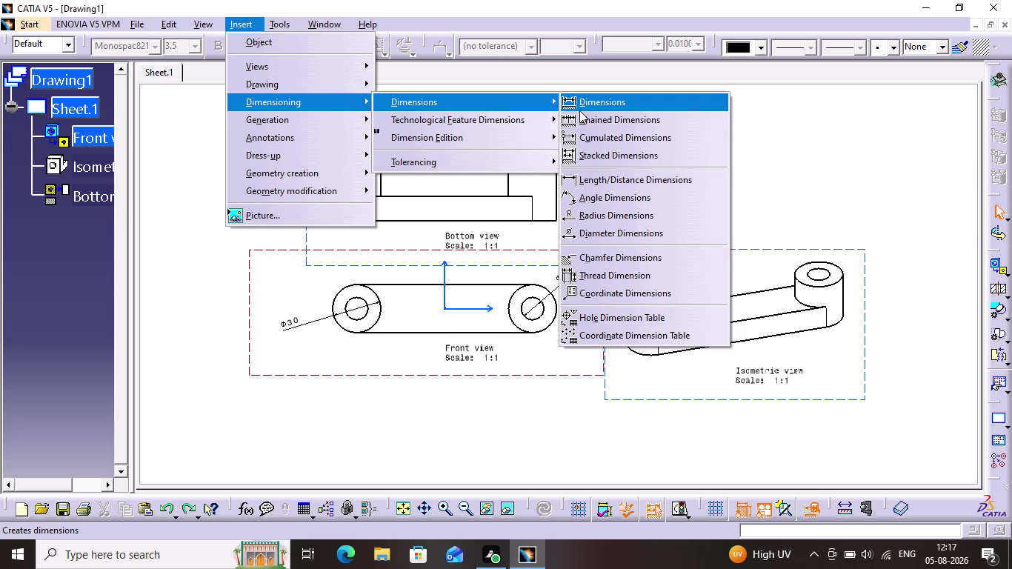
click(579, 110)
click(407, 195)
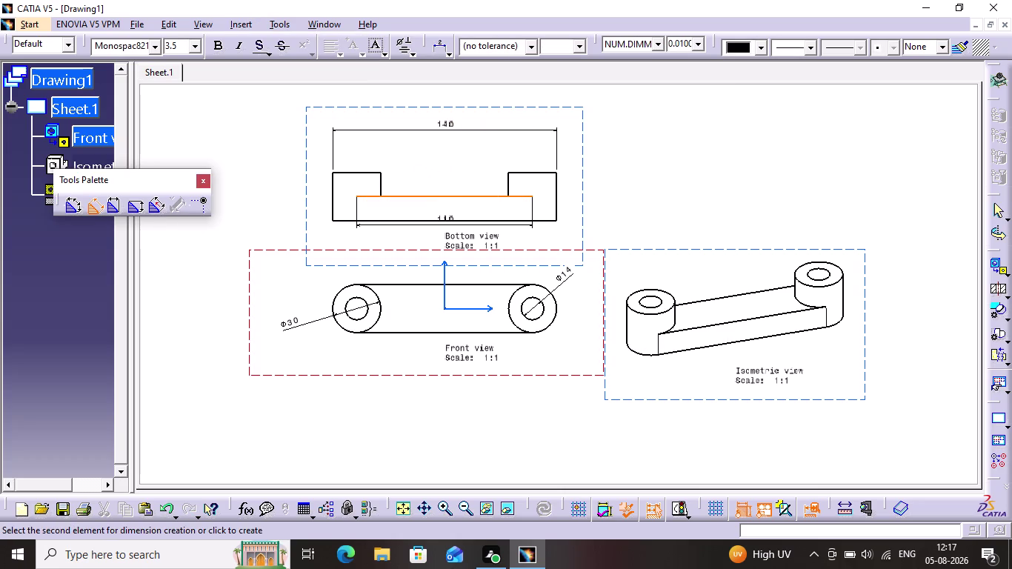
click(397, 219)
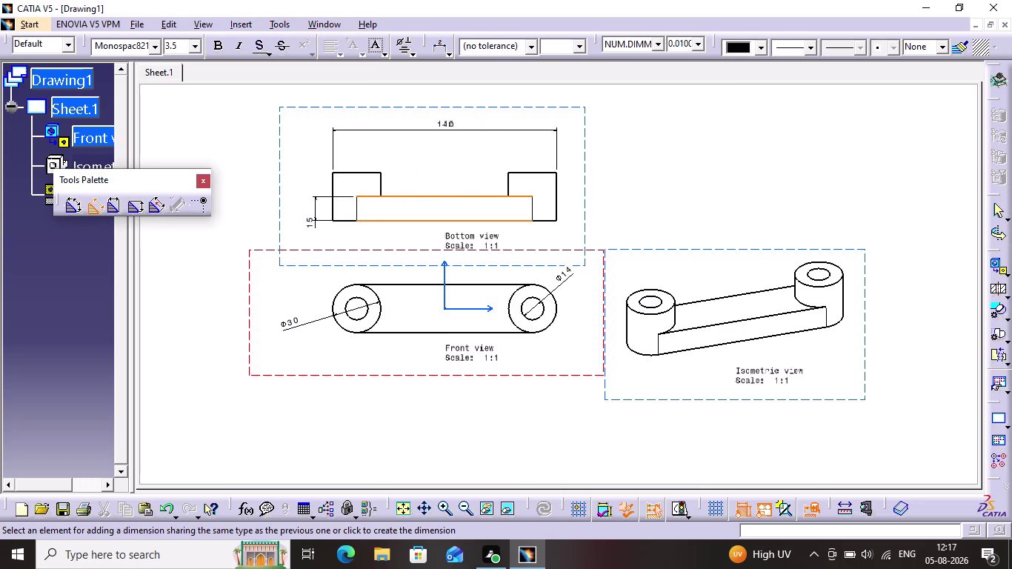
click(305, 221)
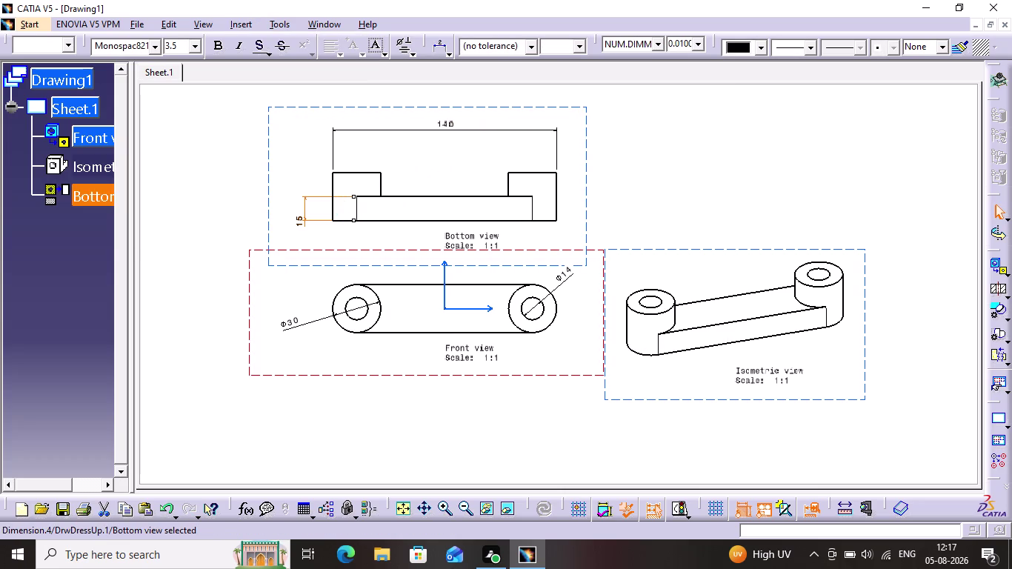
click(423, 183)
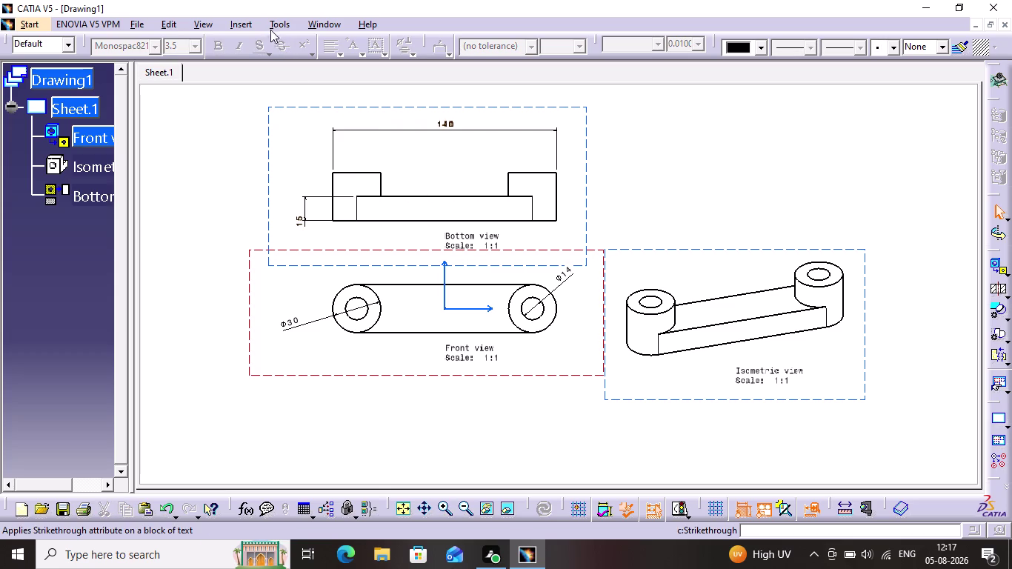
Add a 15 height dimension on the right raised end of the bottom view.
click(244, 28)
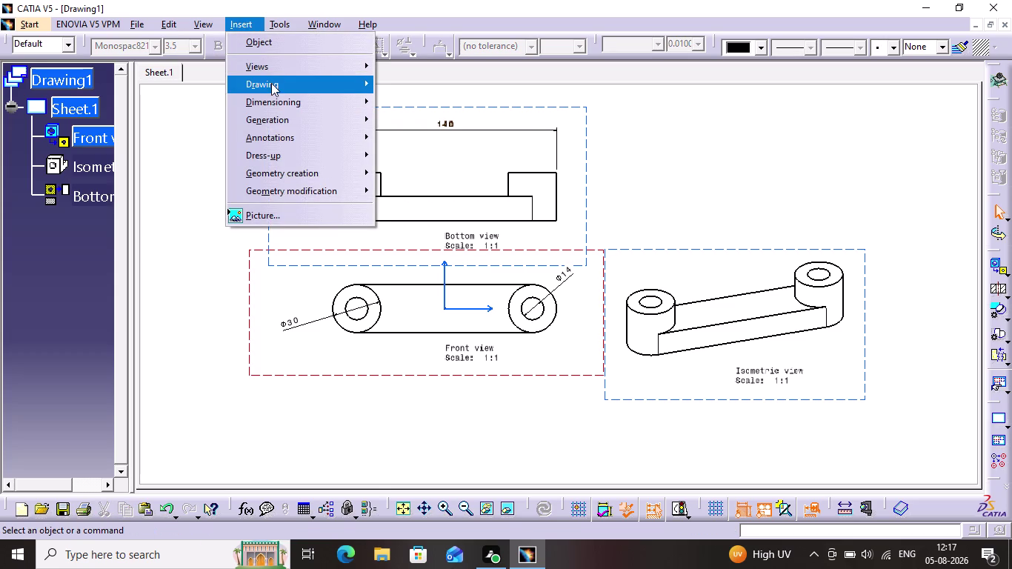
click(272, 96)
click(386, 105)
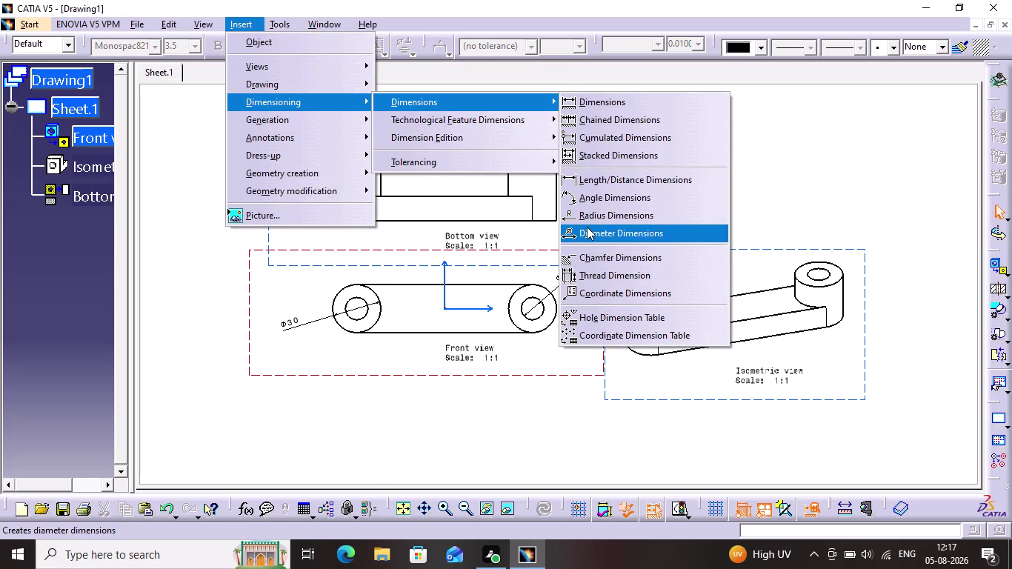
click(603, 94)
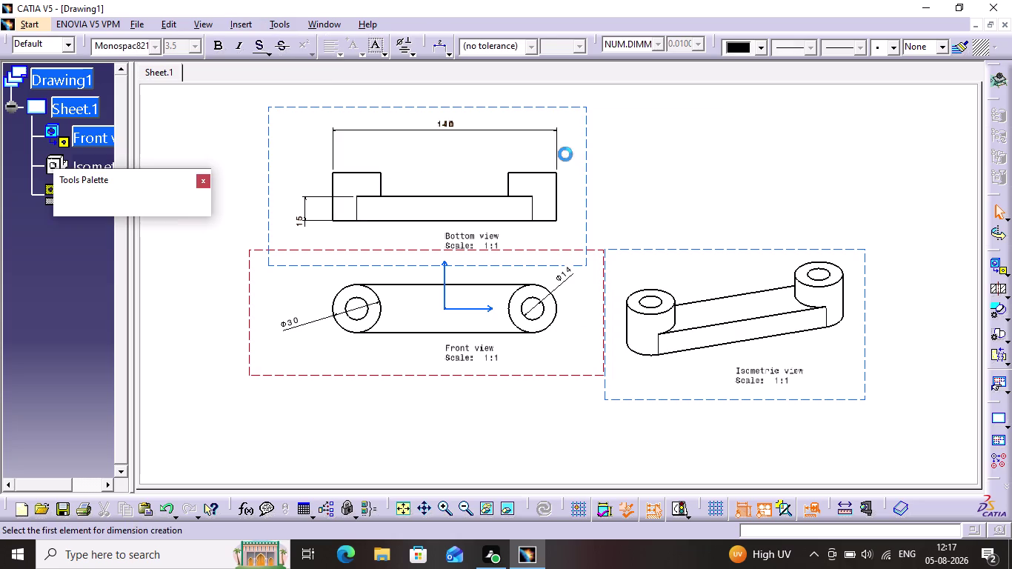
click(537, 173)
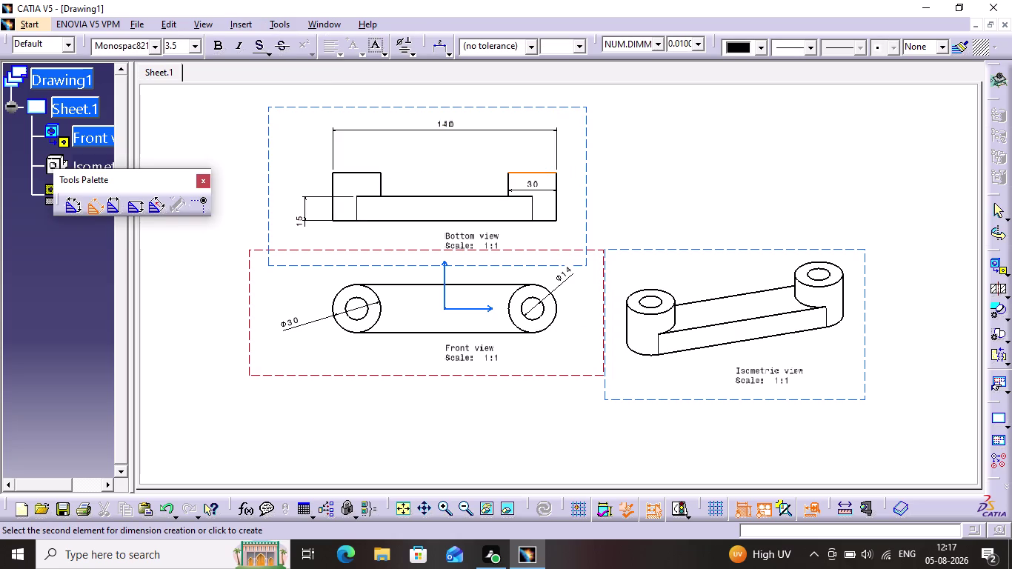
click(520, 195)
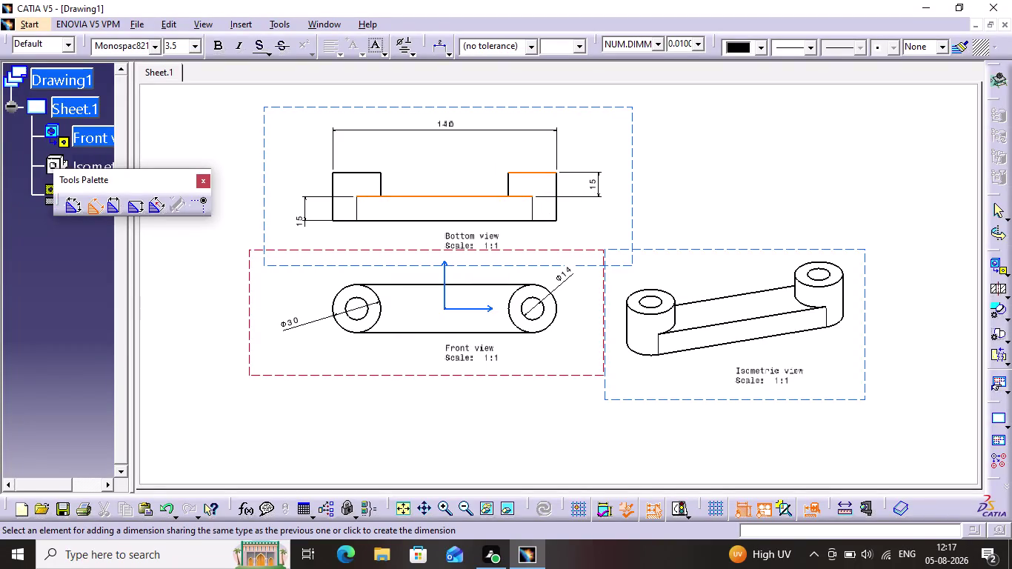
click(603, 188)
click(612, 179)
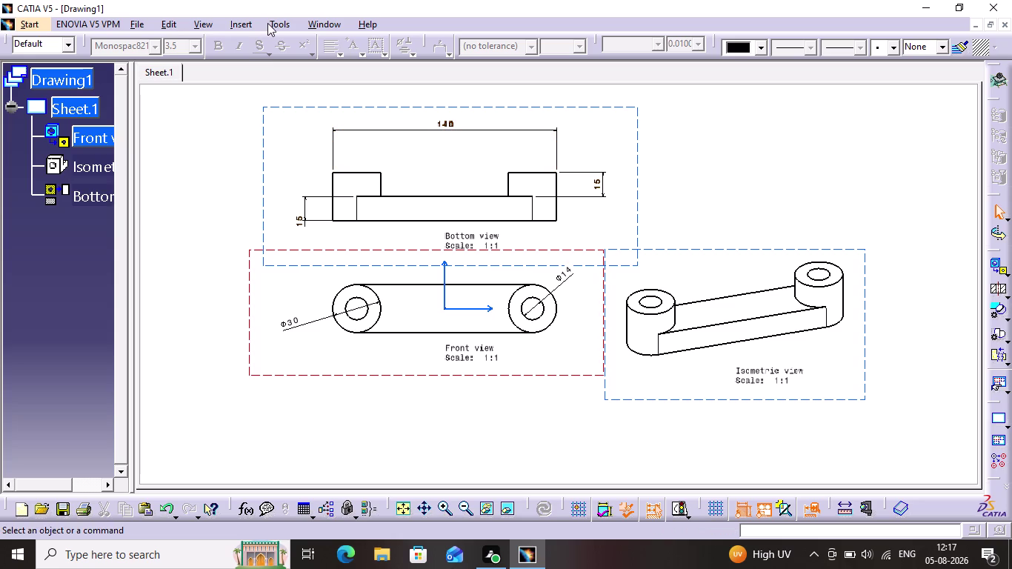
click(245, 20)
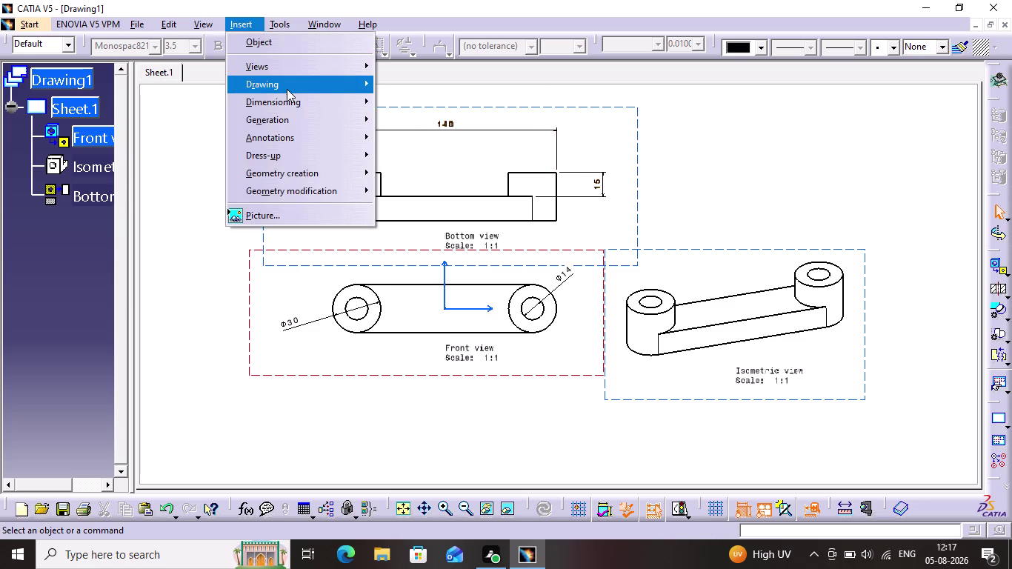
Dimension the 30 overall height from the left raised end's top edge to the bottom edge.
click(287, 102)
click(424, 109)
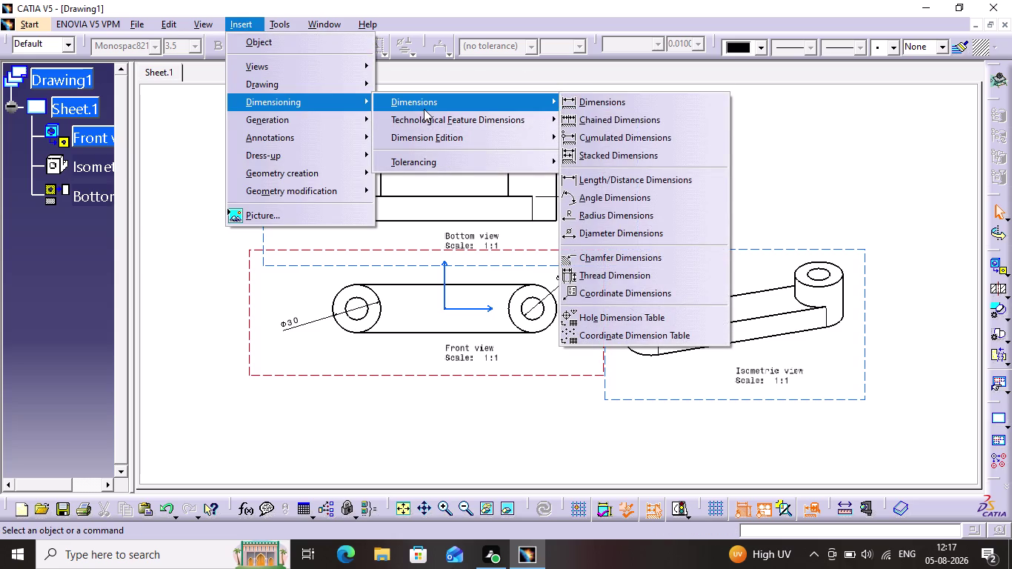
click(582, 101)
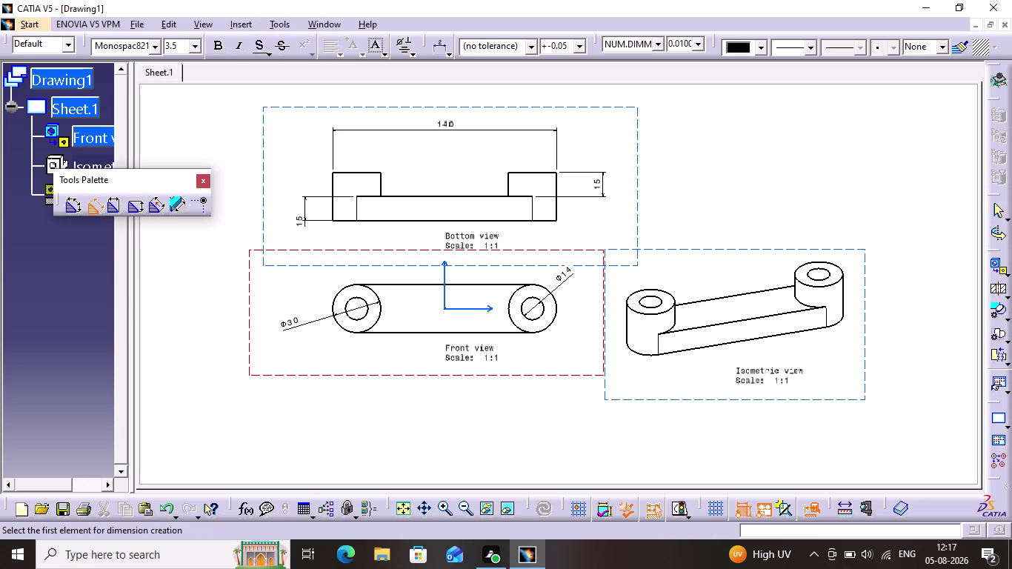
click(359, 171)
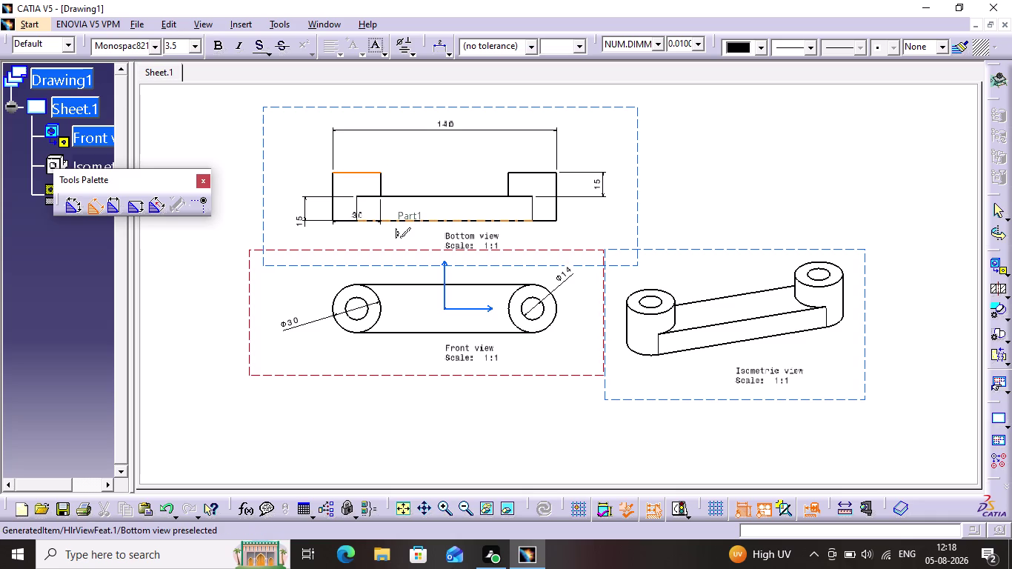
click(374, 222)
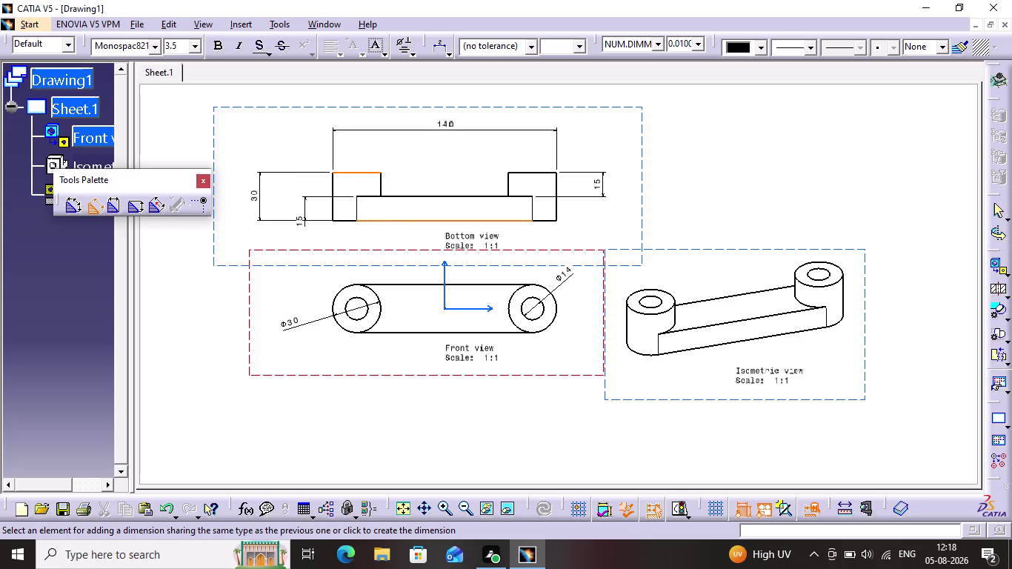
click(253, 203)
click(302, 155)
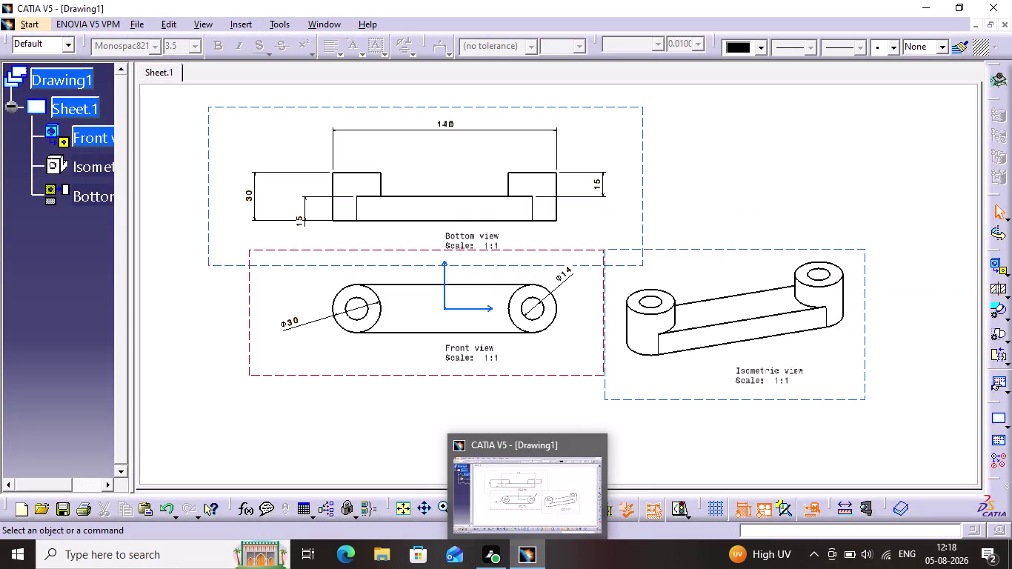
click(680, 431)
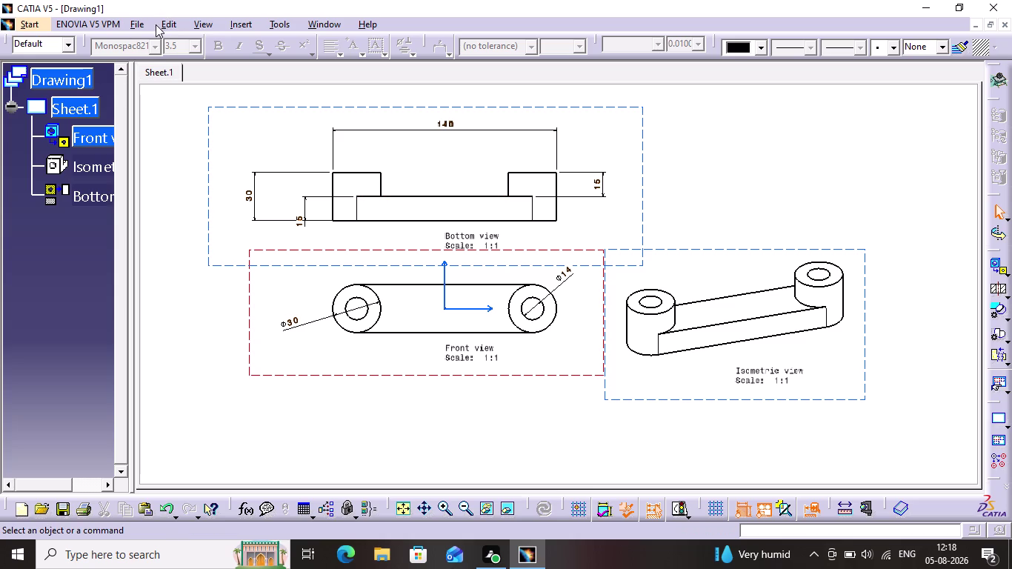
click(252, 26)
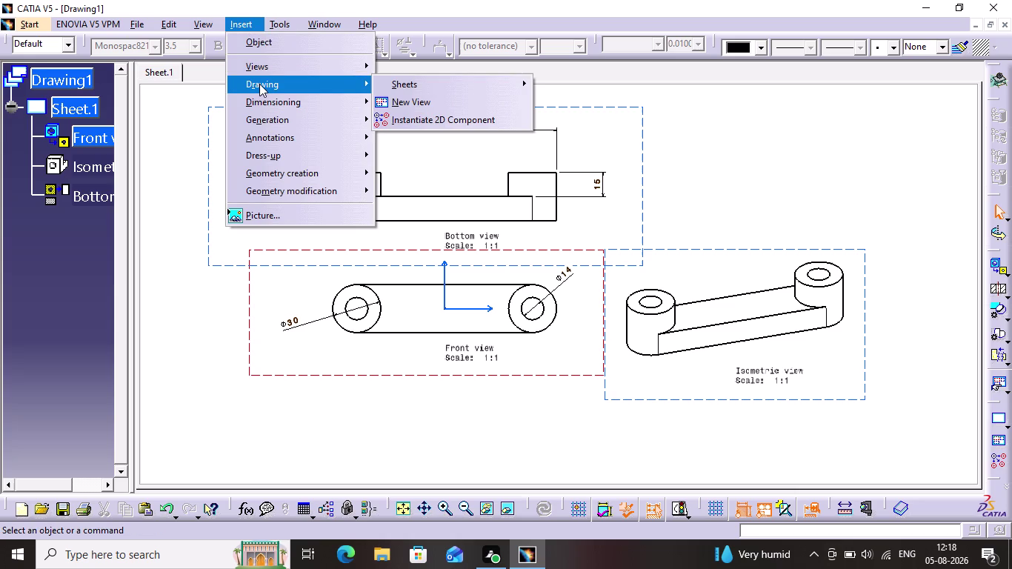
Dimension 55 from the left hole to the front view's vertical centre axis.
click(261, 94)
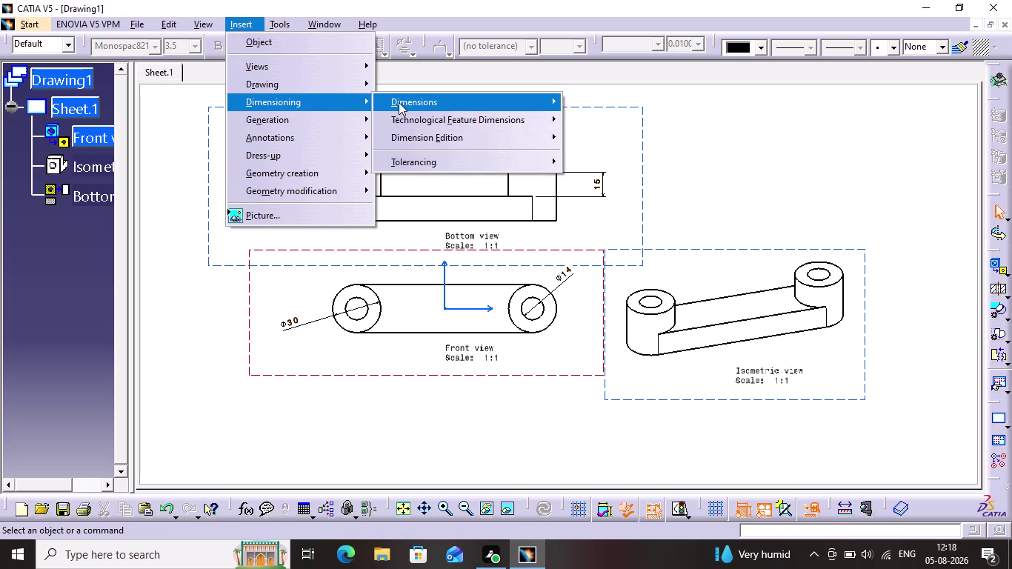
click(400, 103)
click(587, 99)
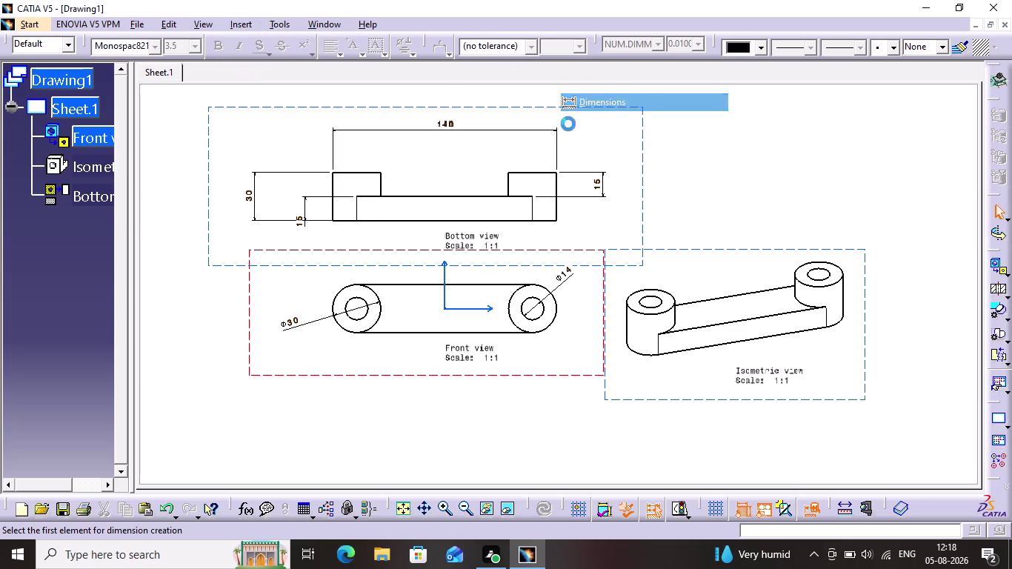
click(357, 299)
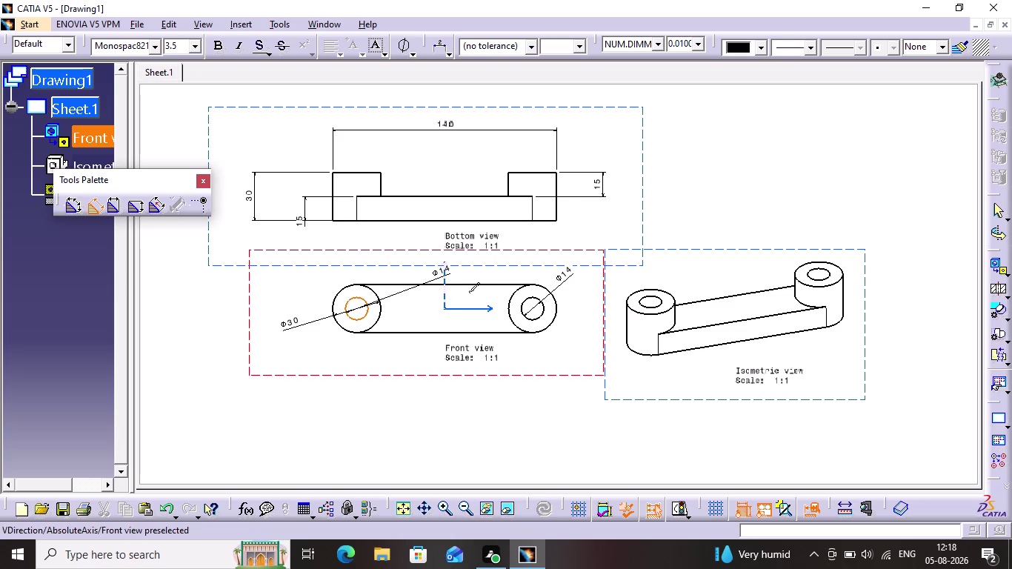
click(444, 277)
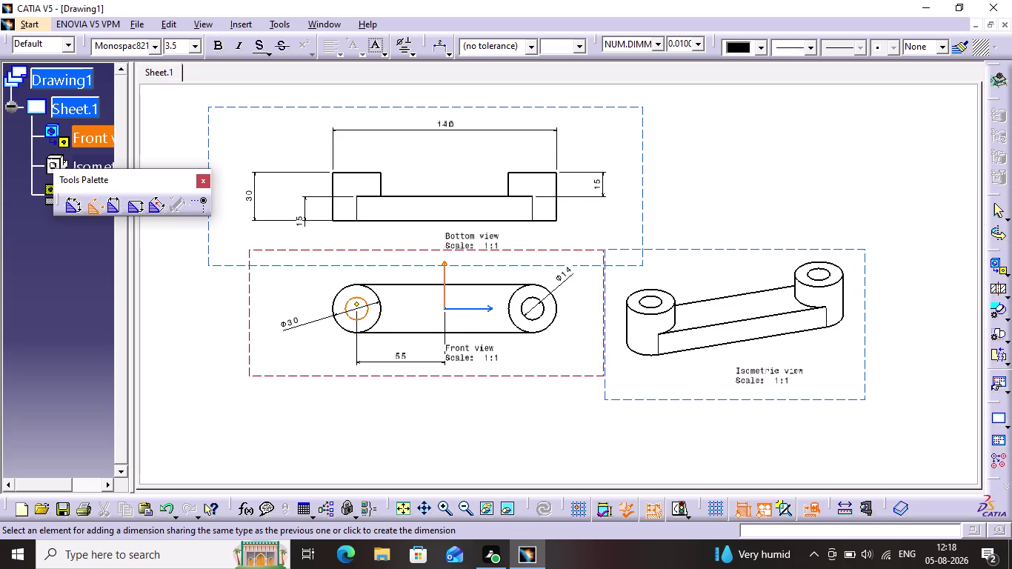
click(392, 360)
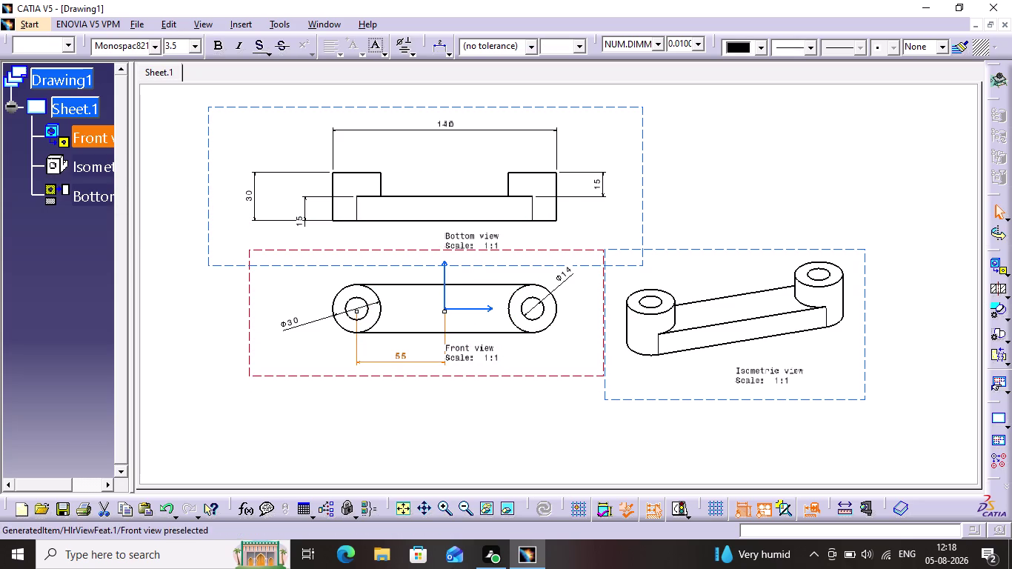
click(550, 350)
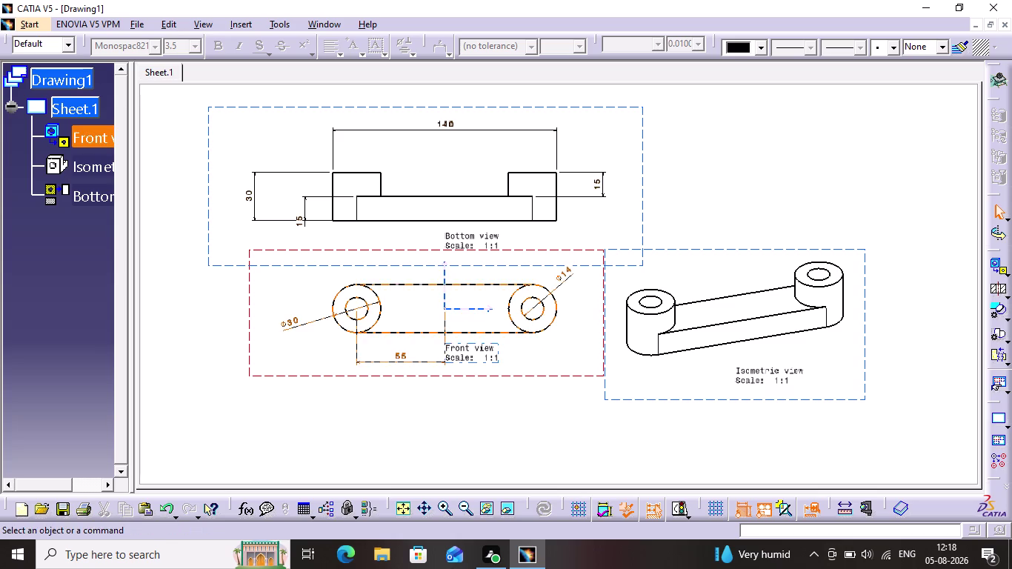
click(229, 26)
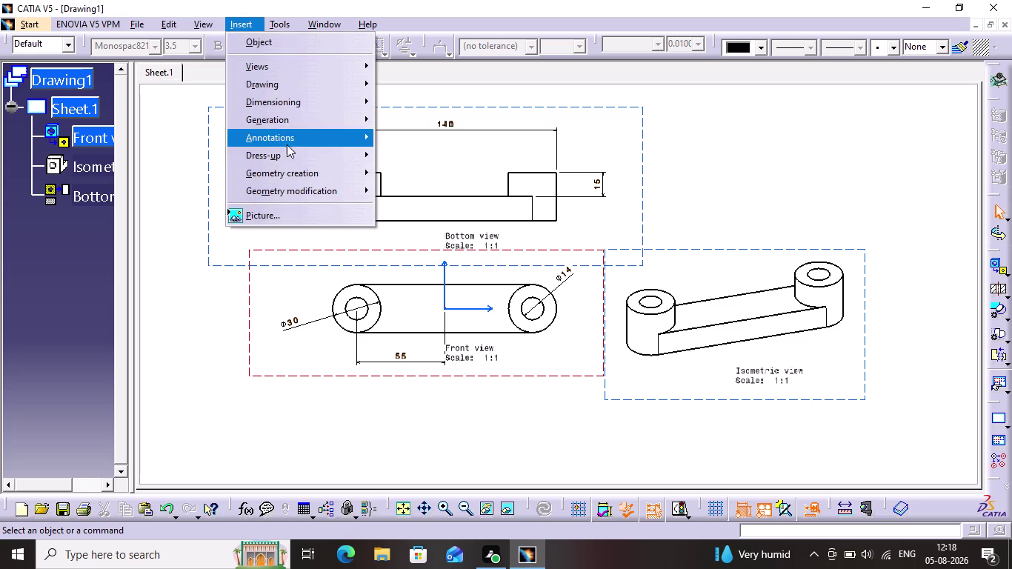
Add the 110 hole-to-hole dimension below the 55 dimension.
click(265, 105)
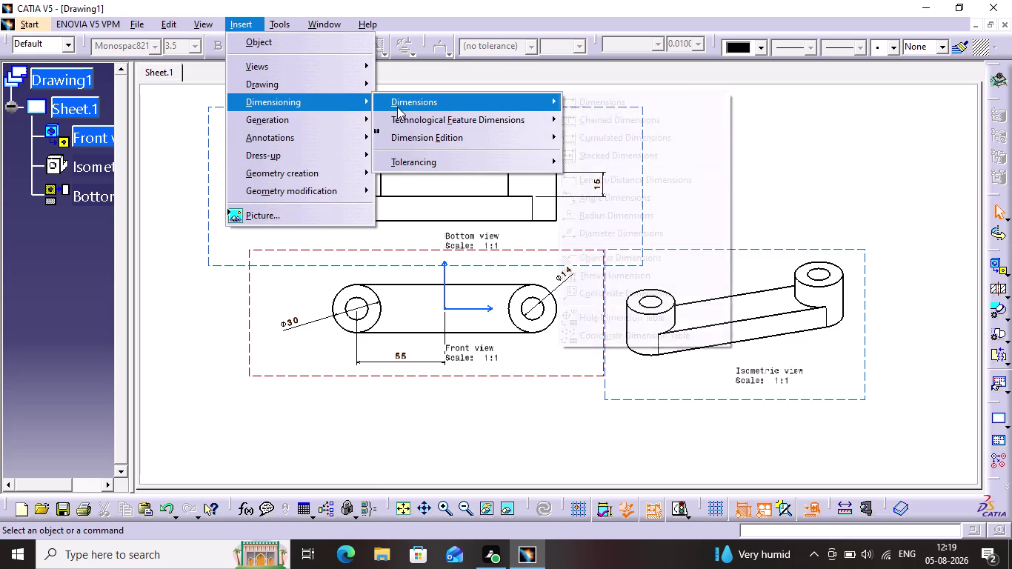
click(397, 107)
click(586, 107)
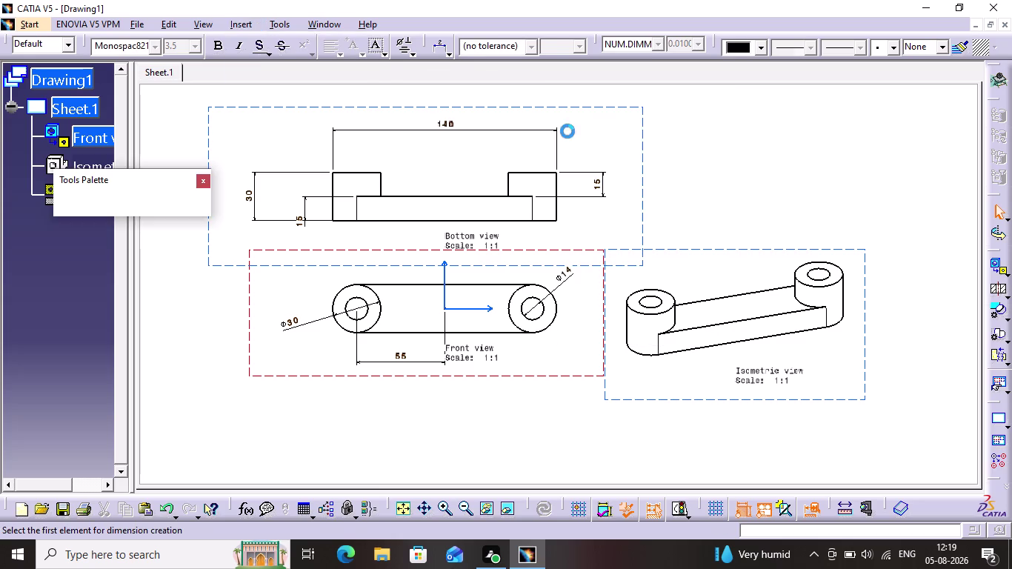
click(350, 297)
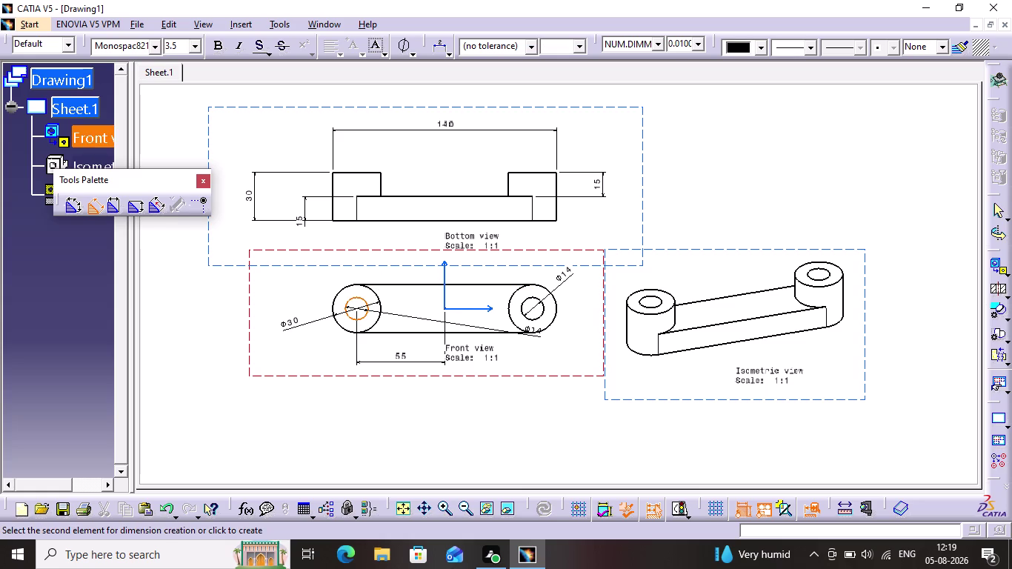
click(527, 303)
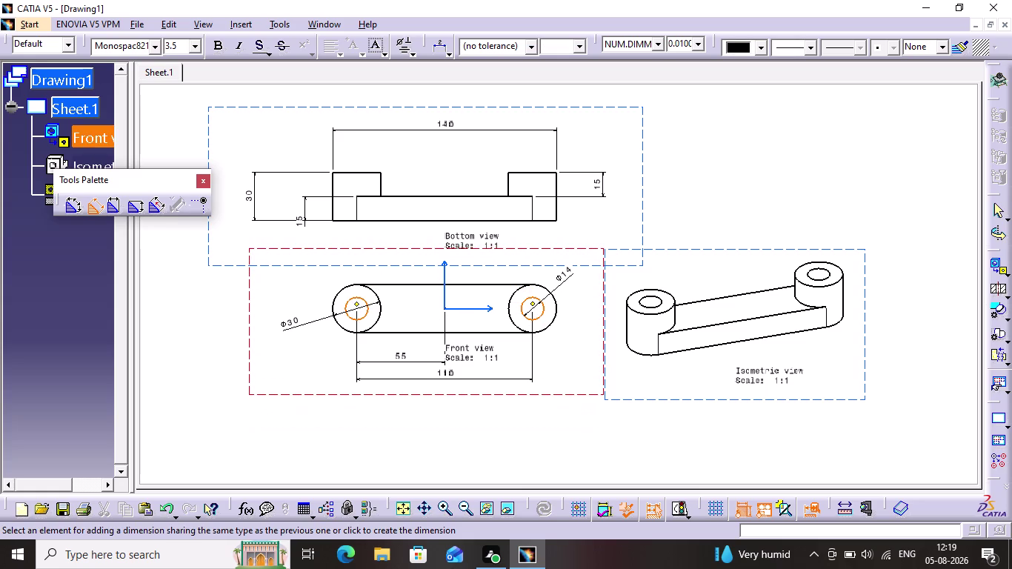
click(430, 380)
click(557, 338)
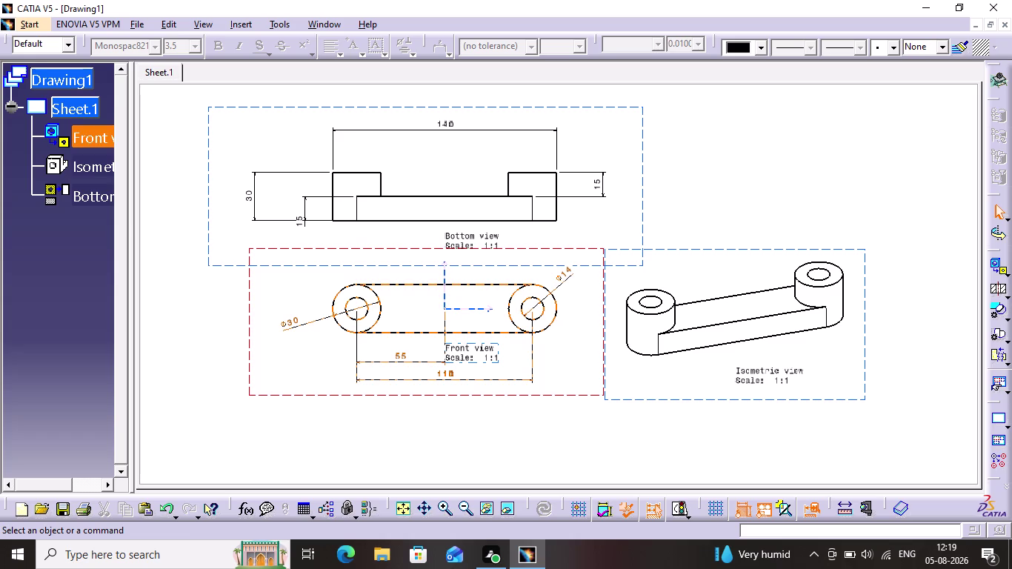
Save the drawing as 'bearing drafting' CATDrawing in the catia parts folder.
key(ctrl+s)
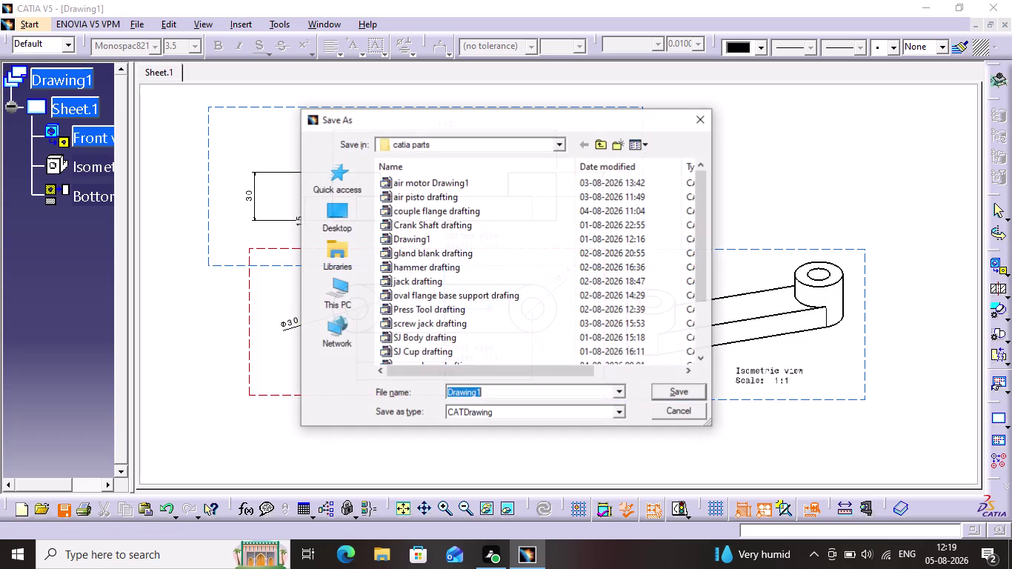
key(BackSpace)
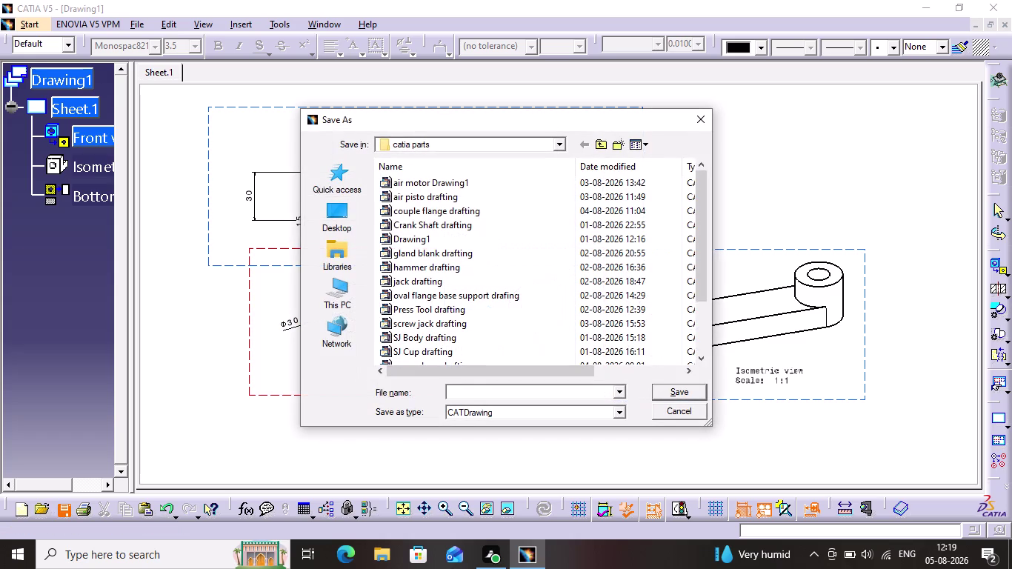
text(bre)
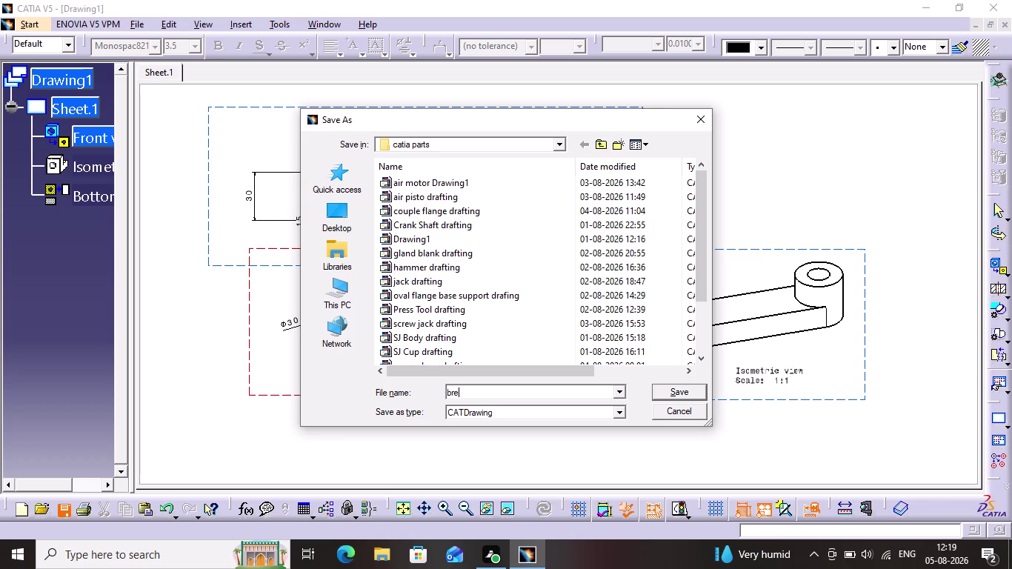
key(BackSpace)
key(BackSpace)
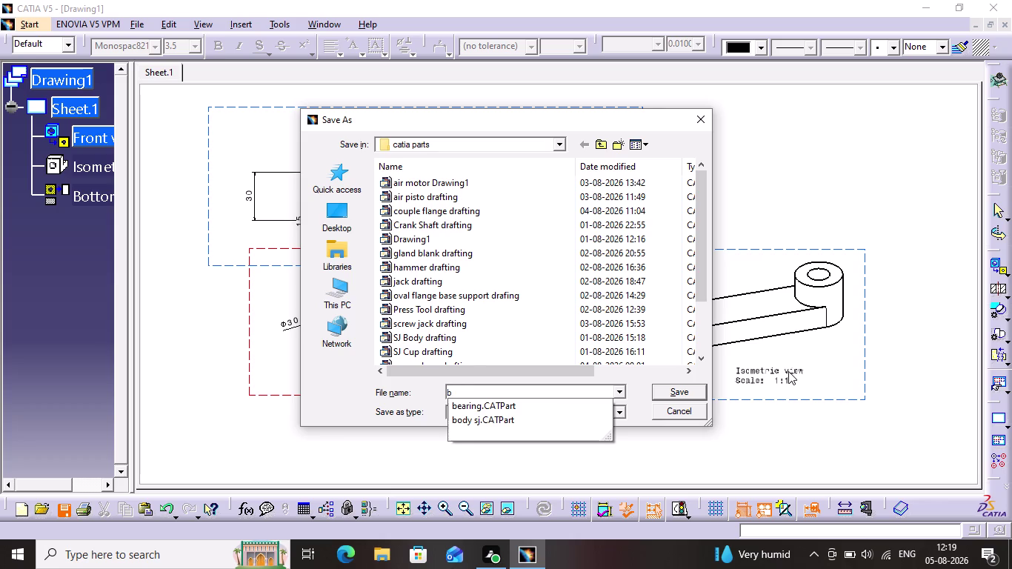
click(713, 369)
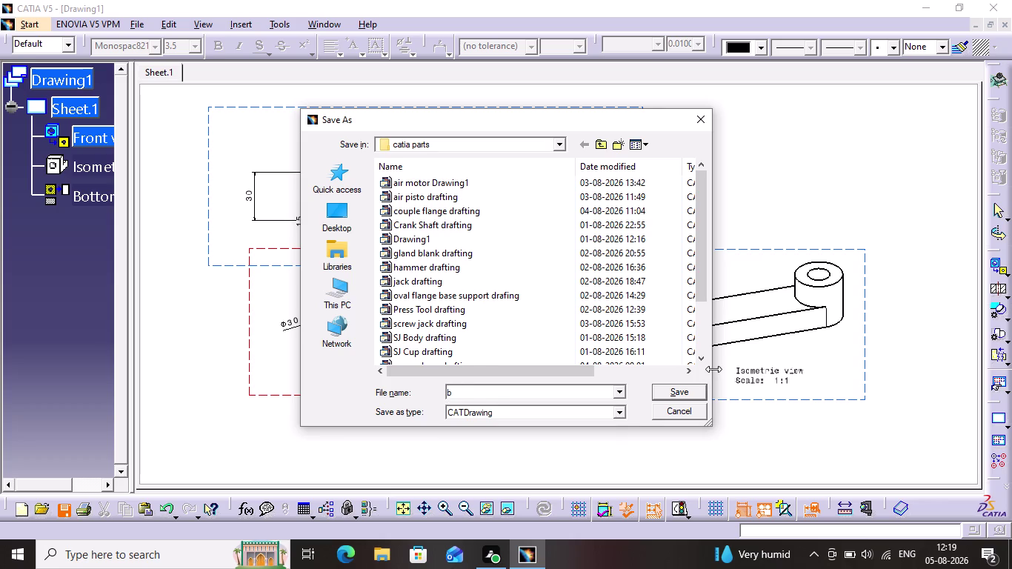
key(e)
key(a)
text(r)
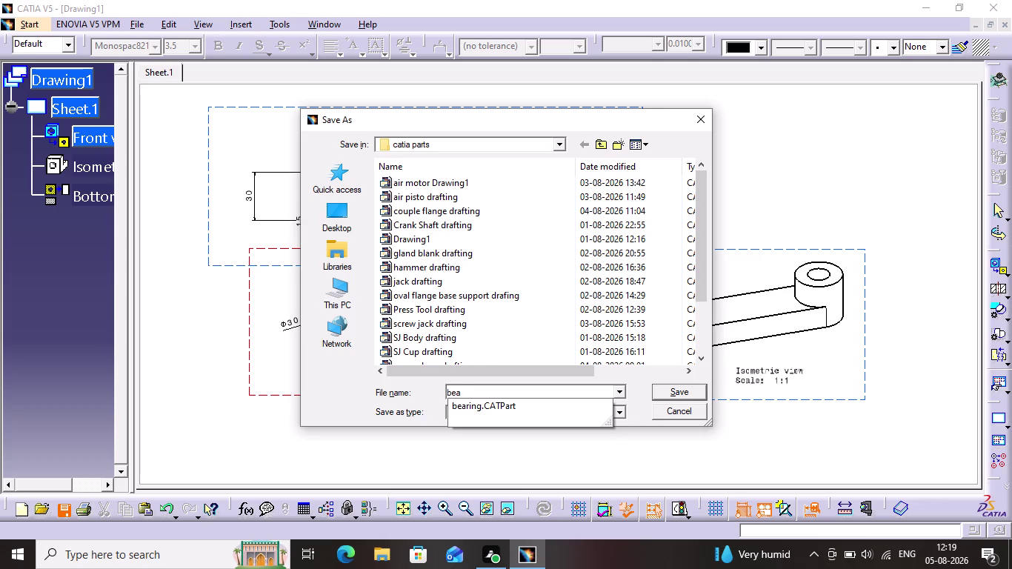
text(in)
text(g)
key(space)
text(dra)
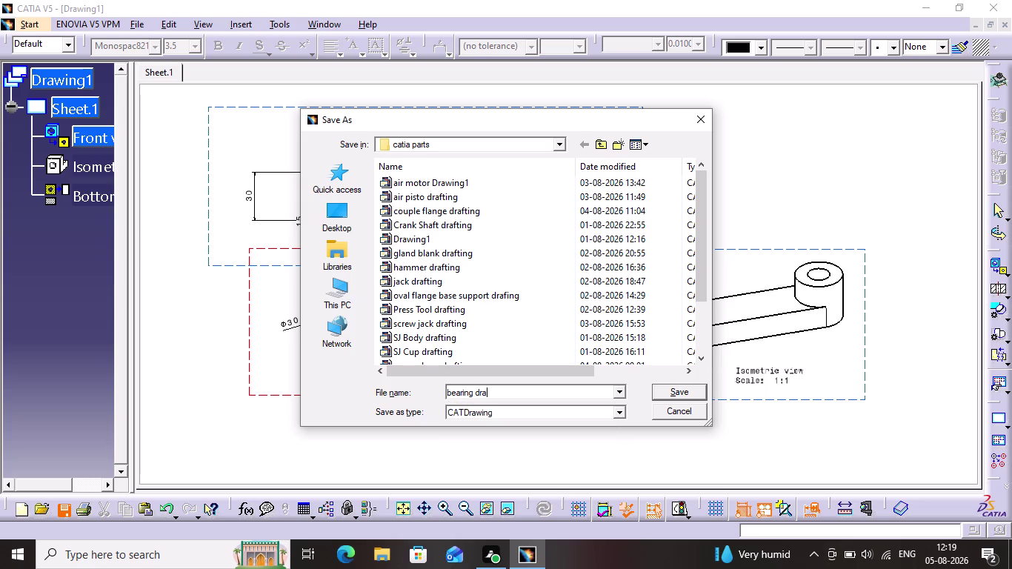
text(ft)
key(i)
text(n)
text(g)
key(Return)
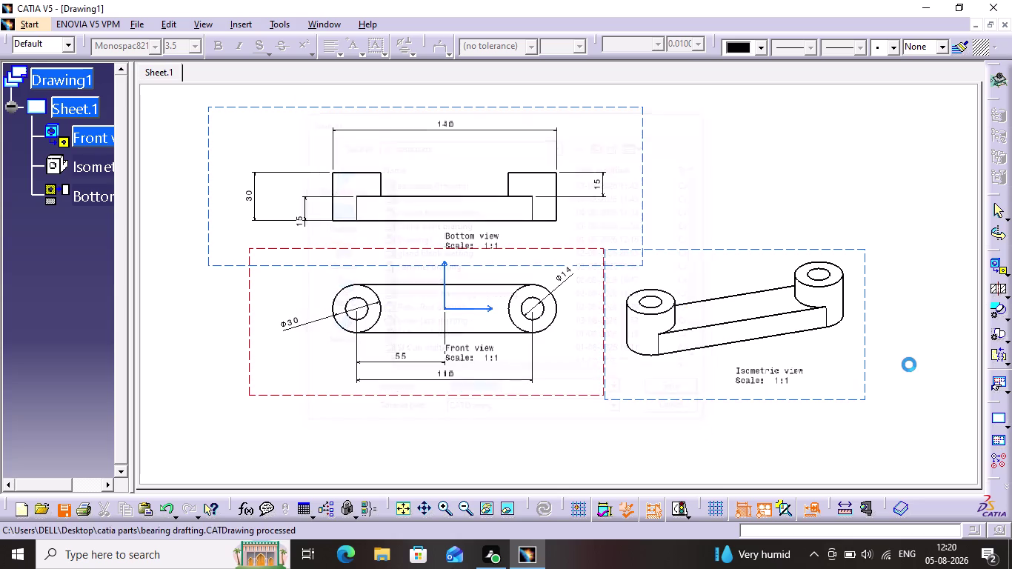
Confirm the save prompts and re-save the drawing with Ctrl+S.
key(Return)
key(Return)
key(Return)
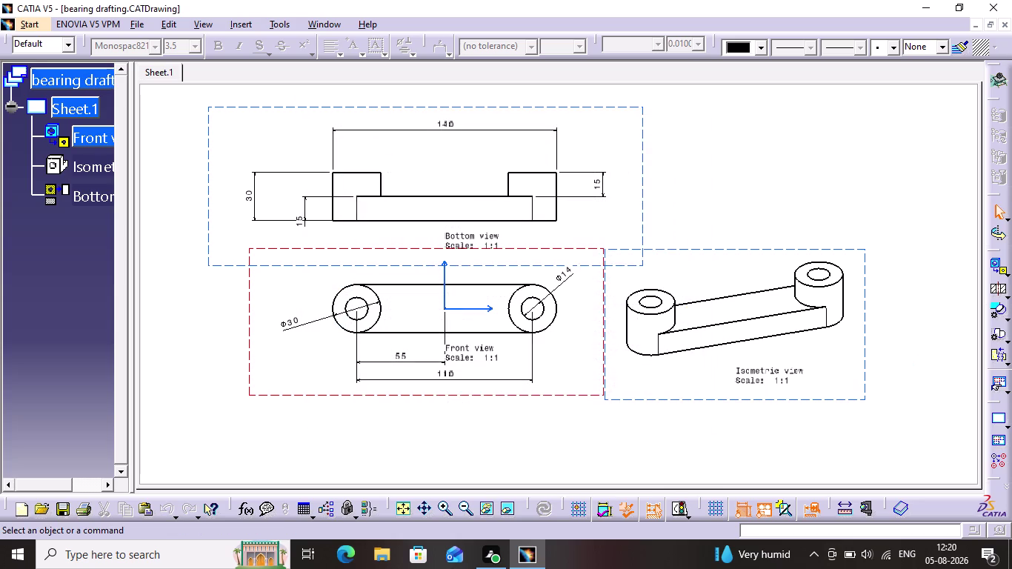
key(ctrl+s)
key(ctrl+a)
key(s)
key(s)
key(s)
key(shift+s)
key(BackSpace)
key(BackSpace)
key(BackSpace)
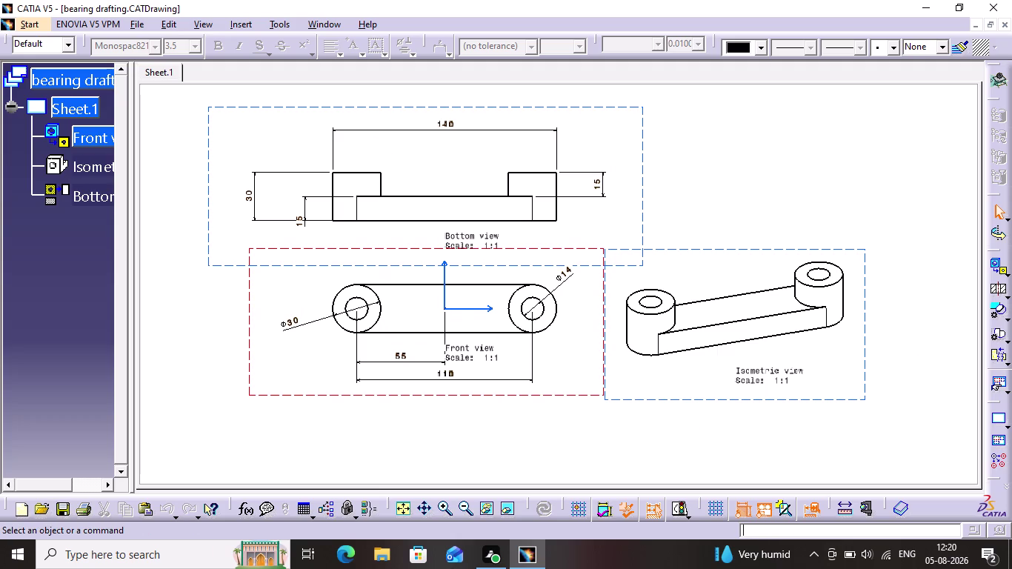
Move the bottom view near the sheet top and shift the front view group lower left.
middle_drag(515, 418, 521, 465)
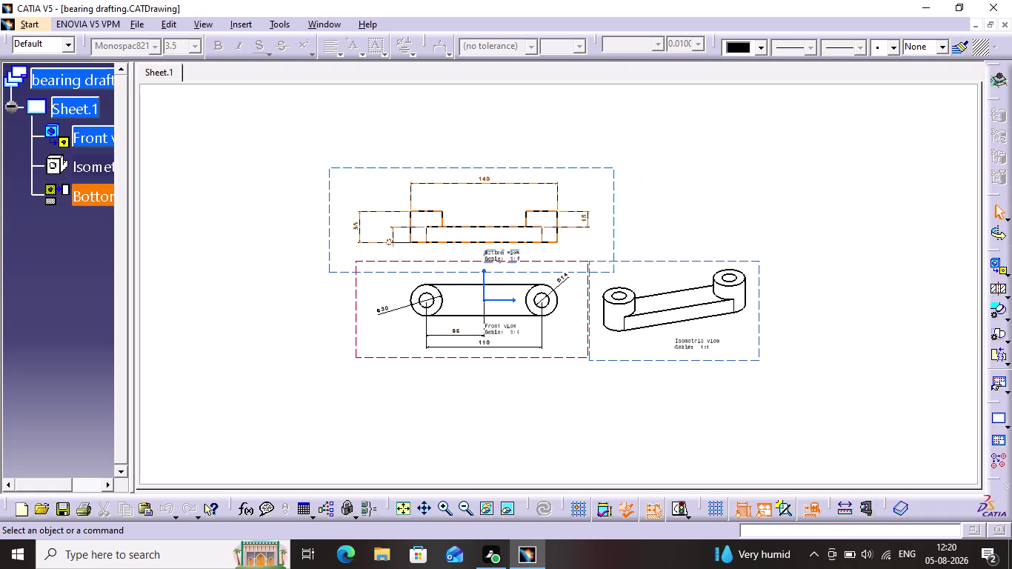
drag(573, 167, 581, 107)
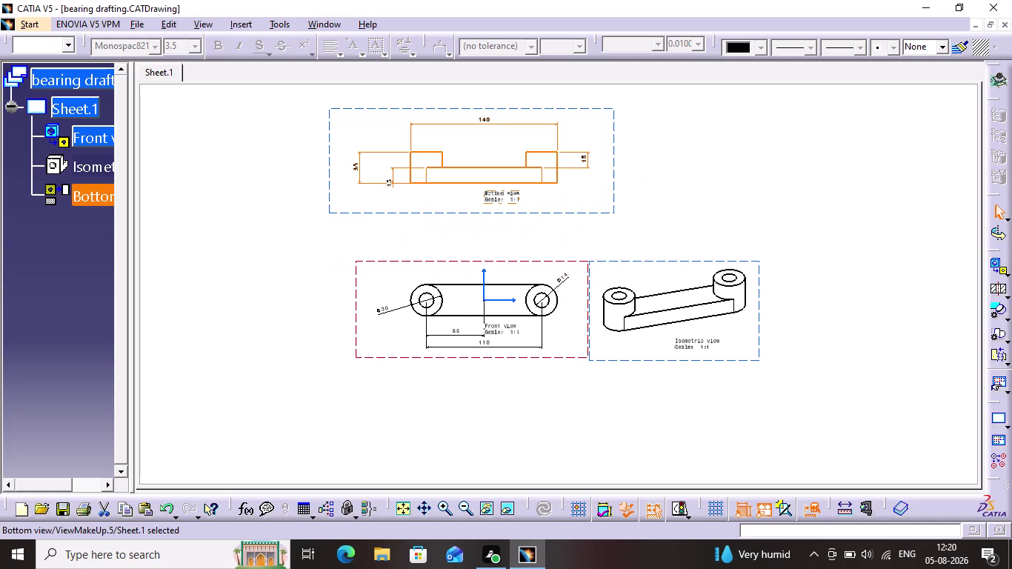
middle_drag(699, 209, 715, 323)
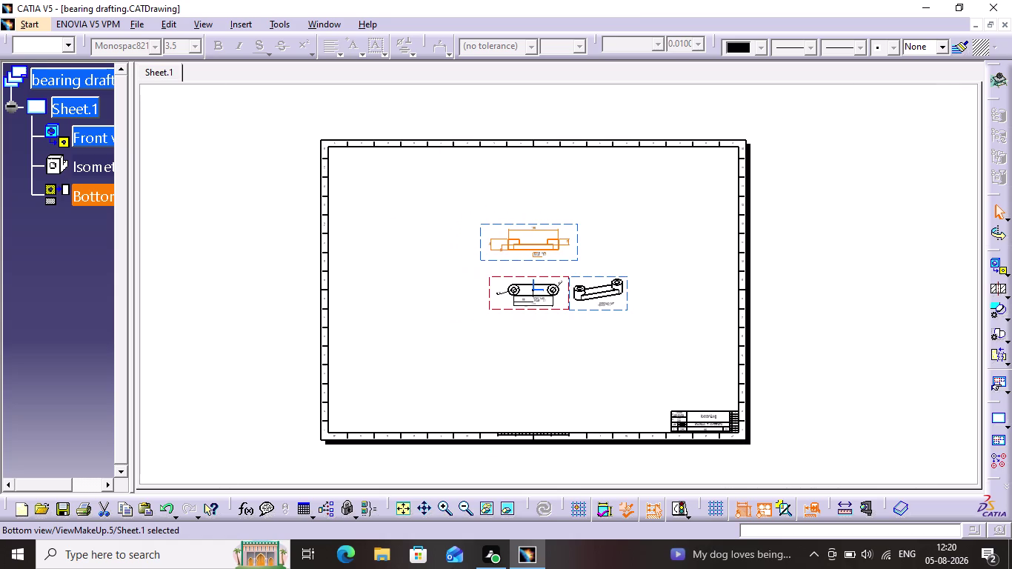
drag(545, 226, 550, 205)
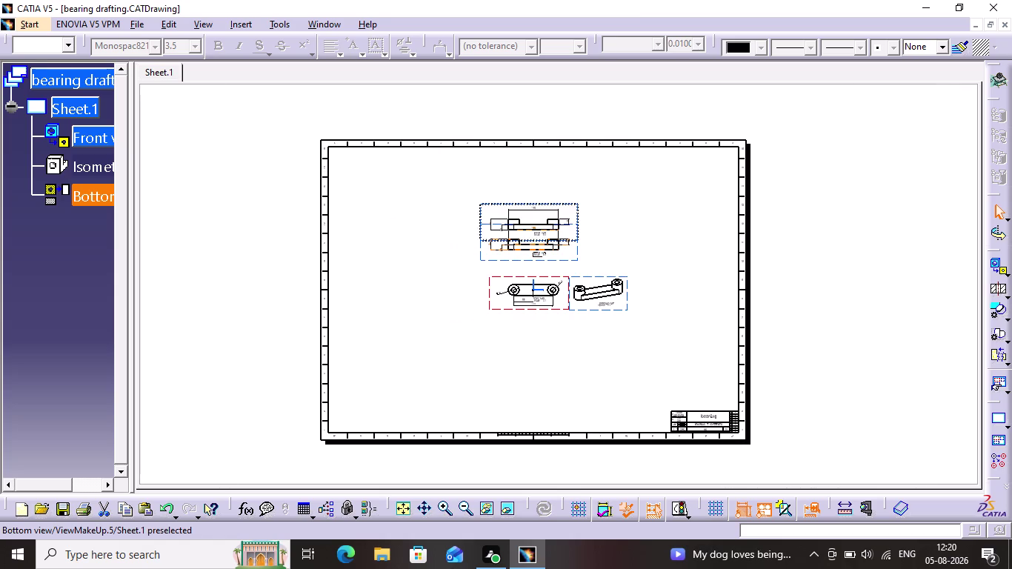
drag(550, 205, 540, 174)
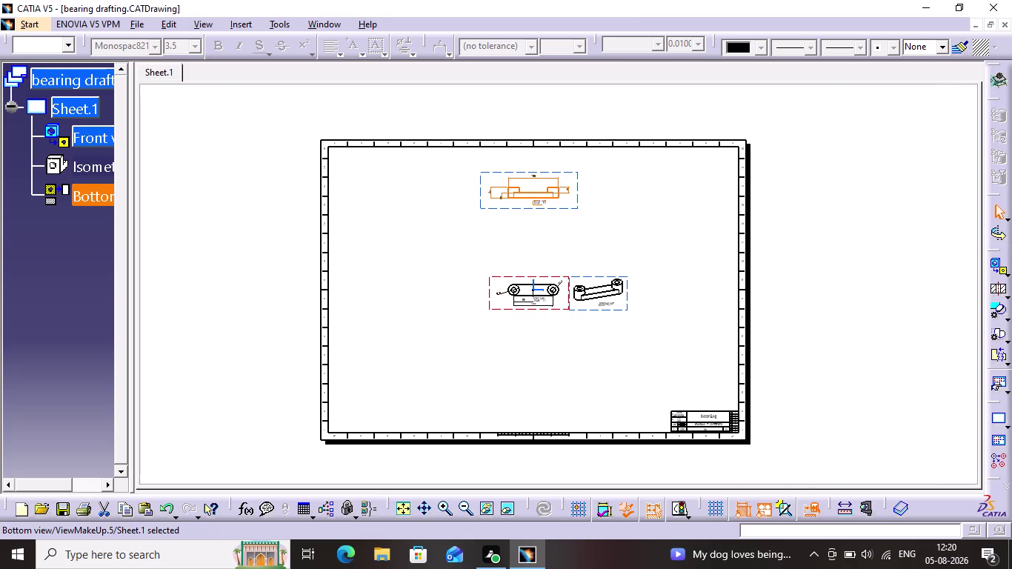
drag(504, 302, 448, 304)
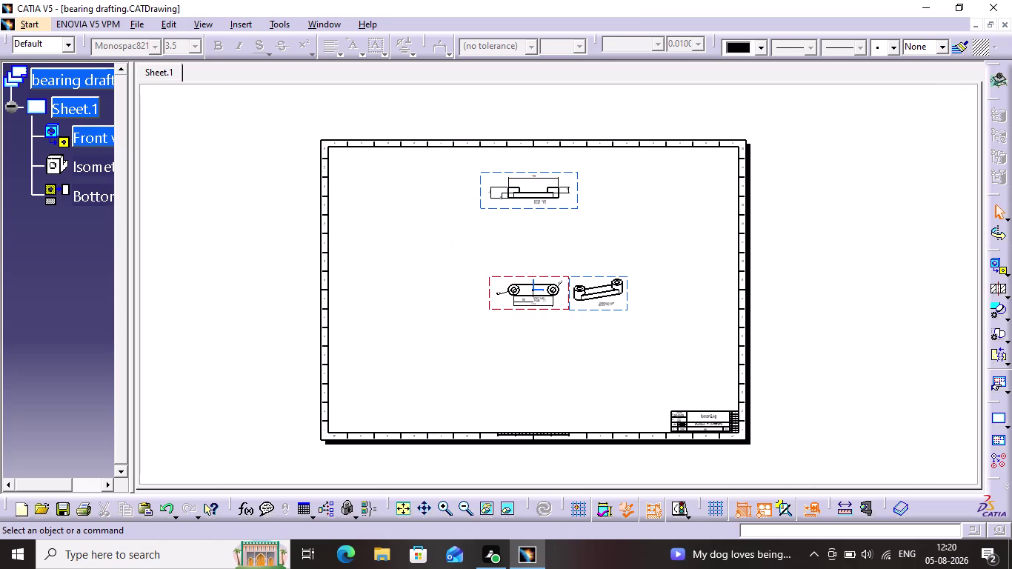
drag(487, 296, 382, 304)
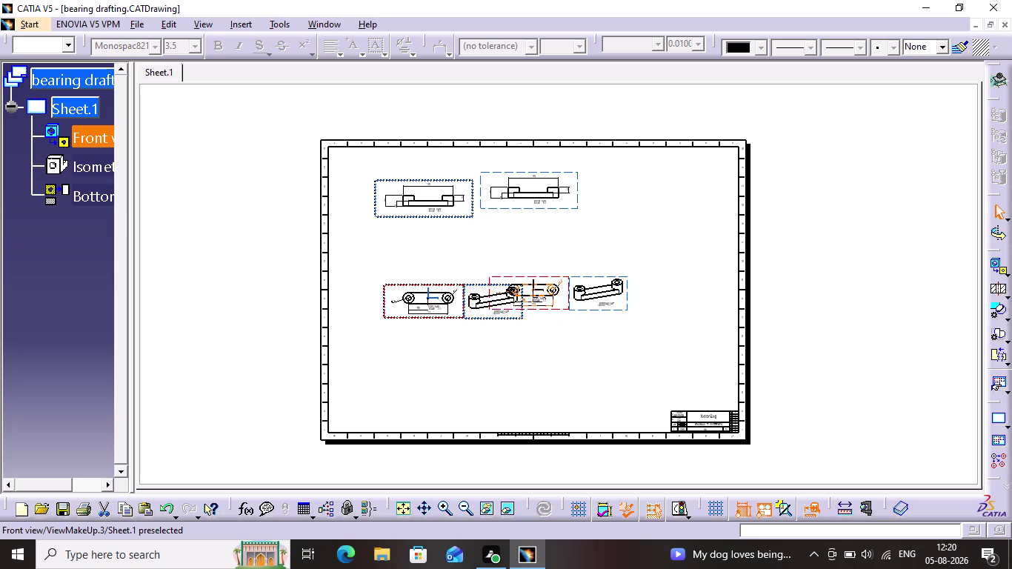
drag(382, 304, 416, 335)
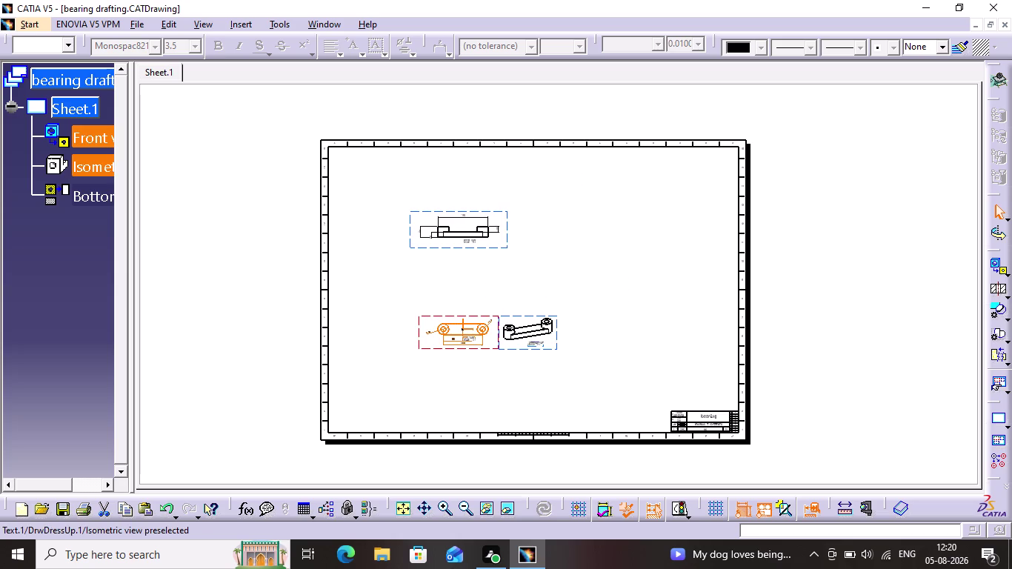
Place the isometric view on the sheet's right side and save the drawing.
click(554, 340)
drag(555, 345, 606, 316)
drag(546, 350, 692, 343)
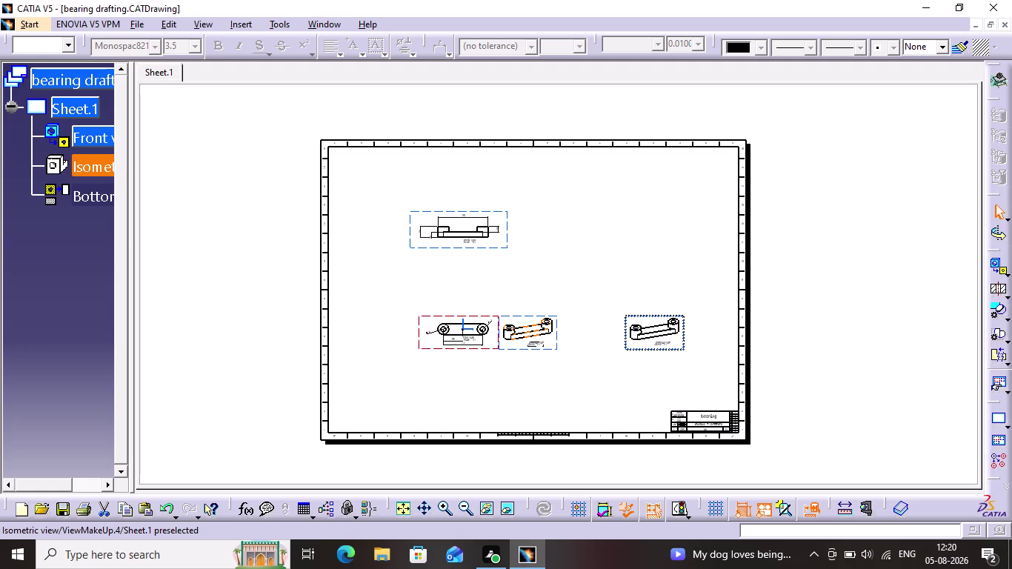
drag(692, 342, 681, 289)
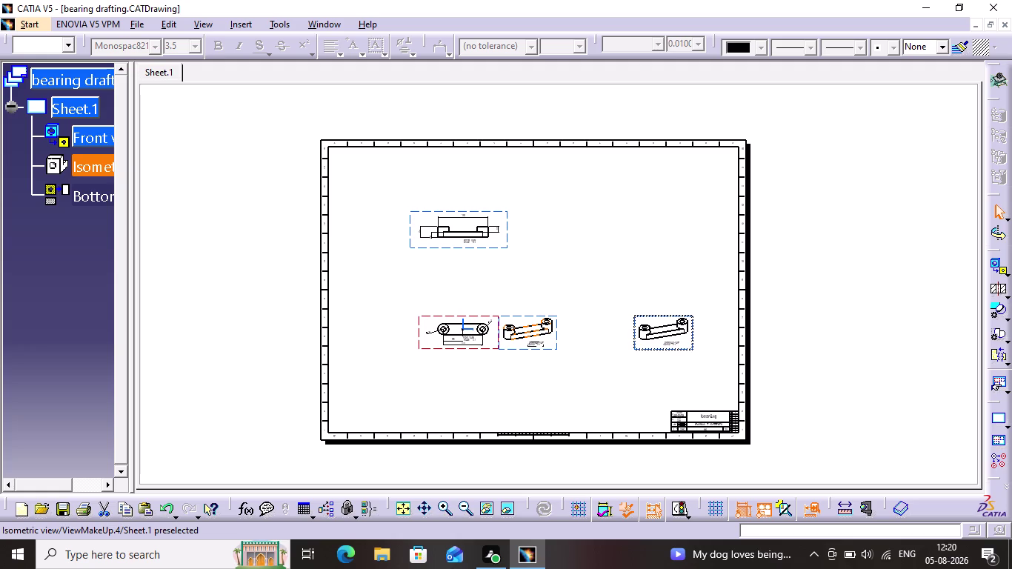
click(630, 218)
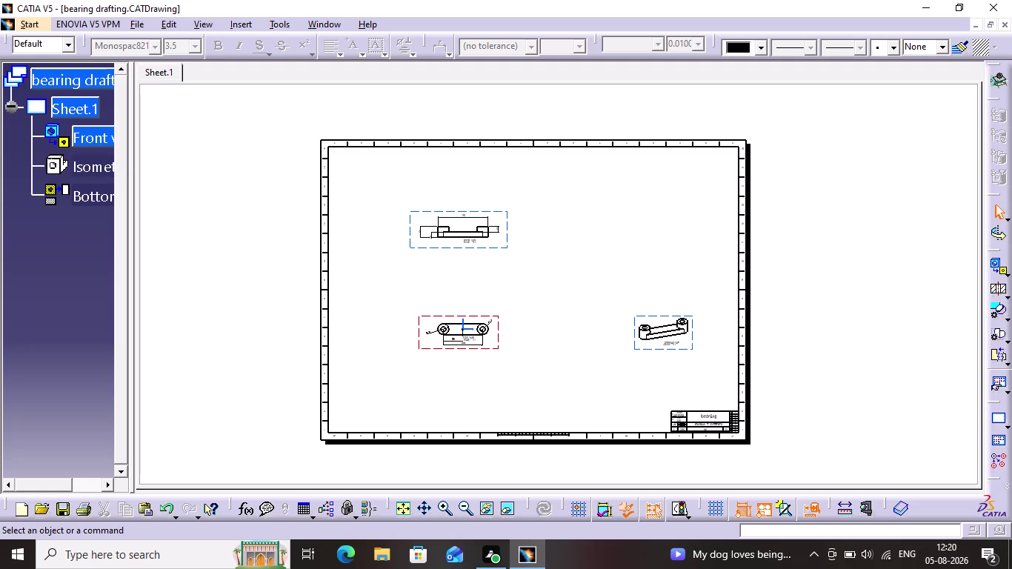
key(ctrl+s)
key(ctrl+p)
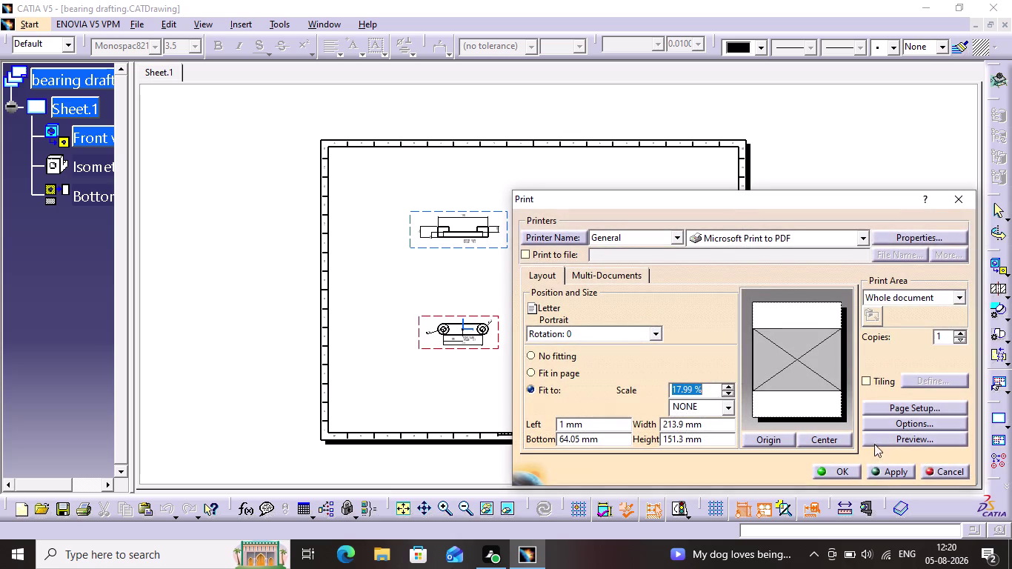
Print the sheet to a PDF file named 'bearing support pdf'.
click(893, 468)
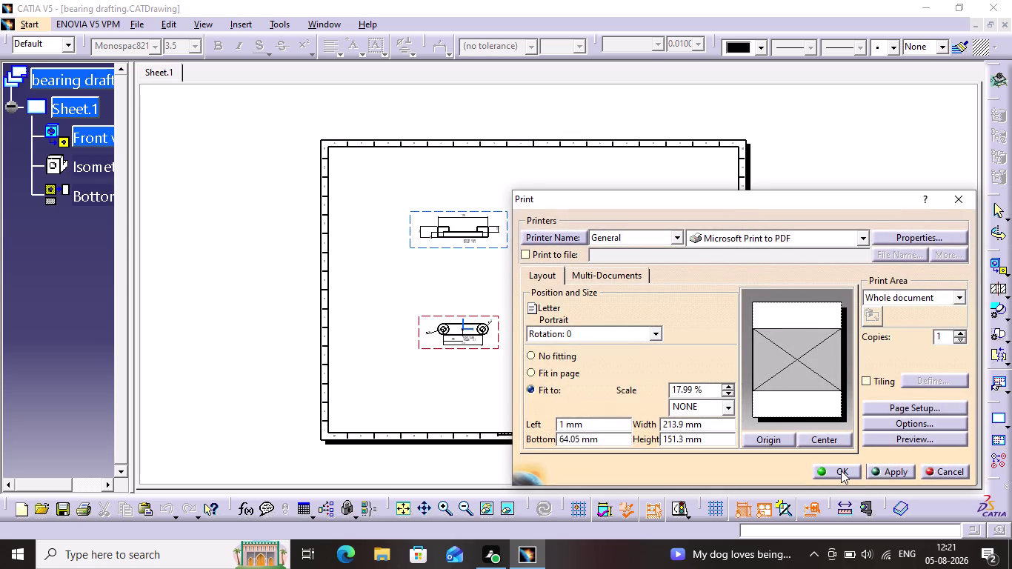
click(841, 470)
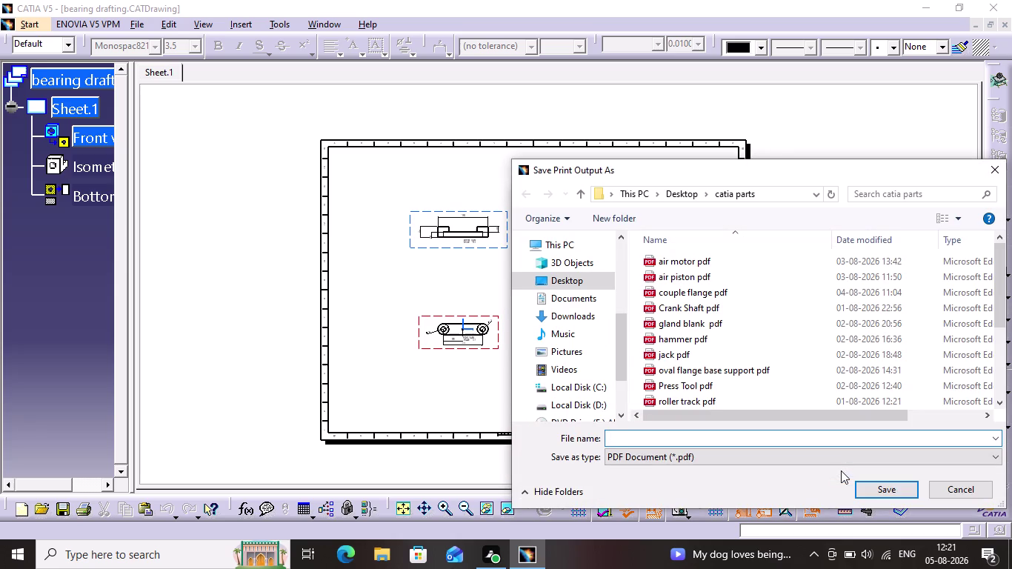
text(ber)
key(equal)
key(BackSpace)
key(BackSpace)
key(a)
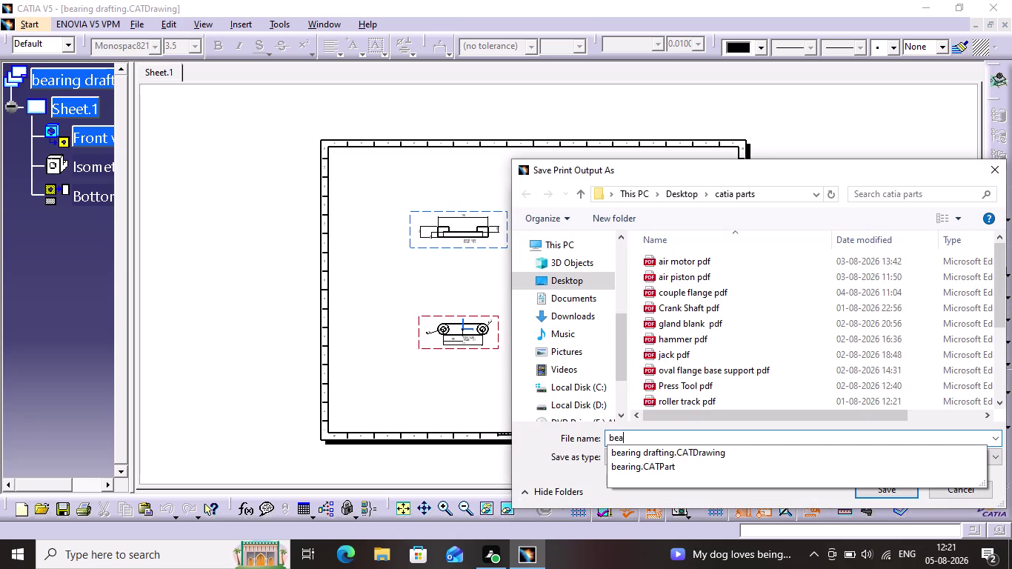
text(rin)
key(g)
key(space)
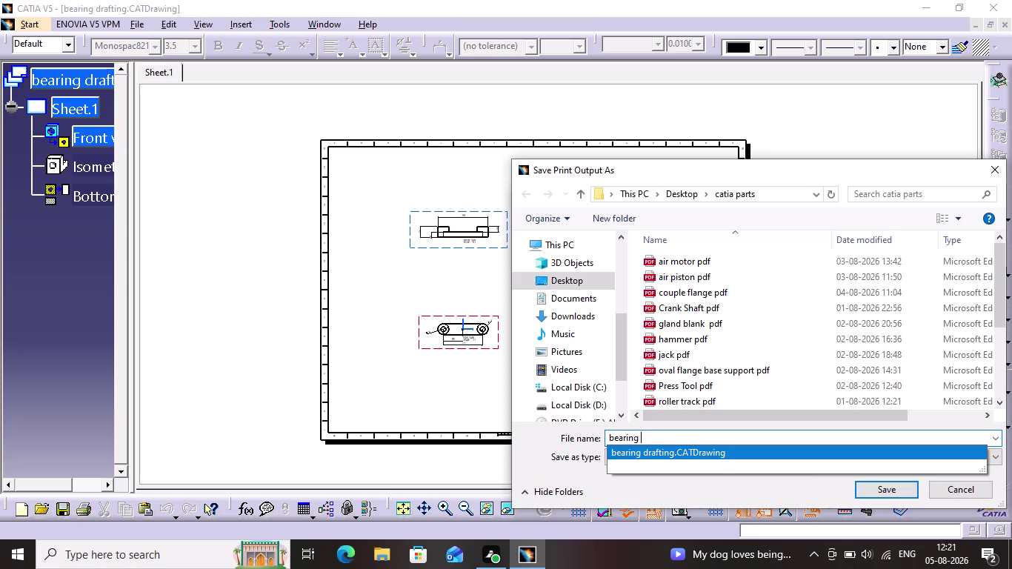
key(s)
key(u)
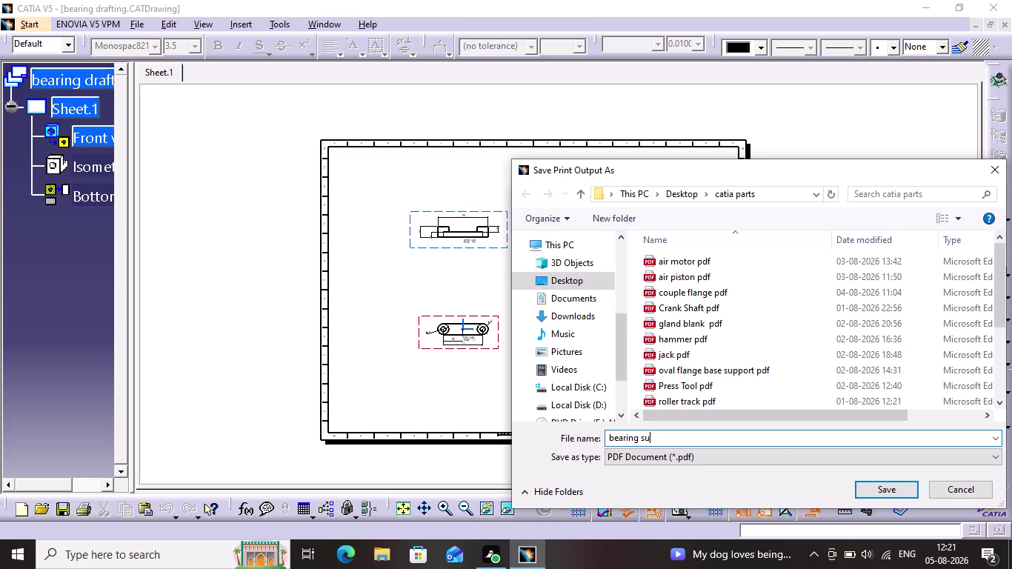
key(p)
key(p)
right_click(874, 429)
key(o)
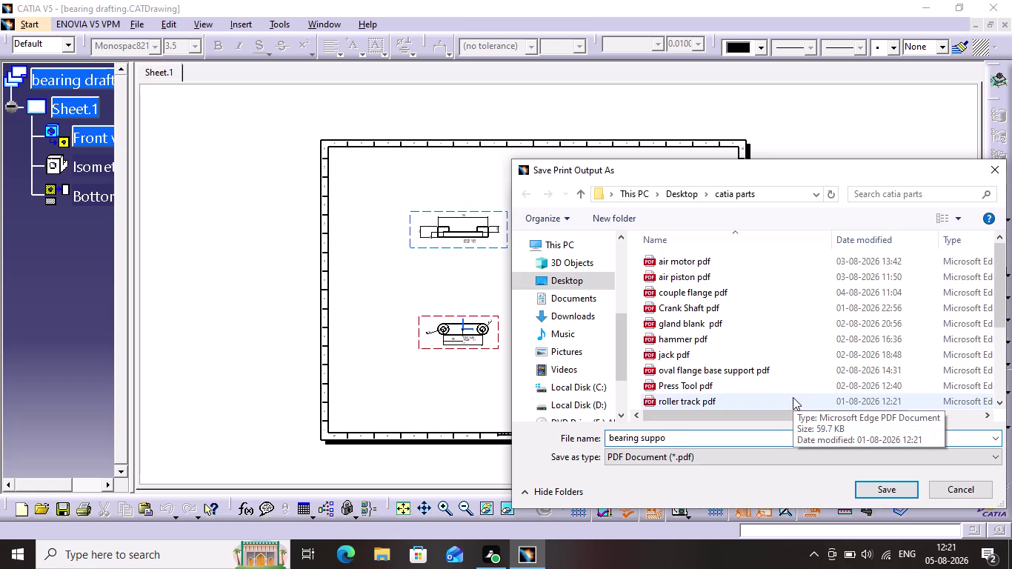
text(rt)
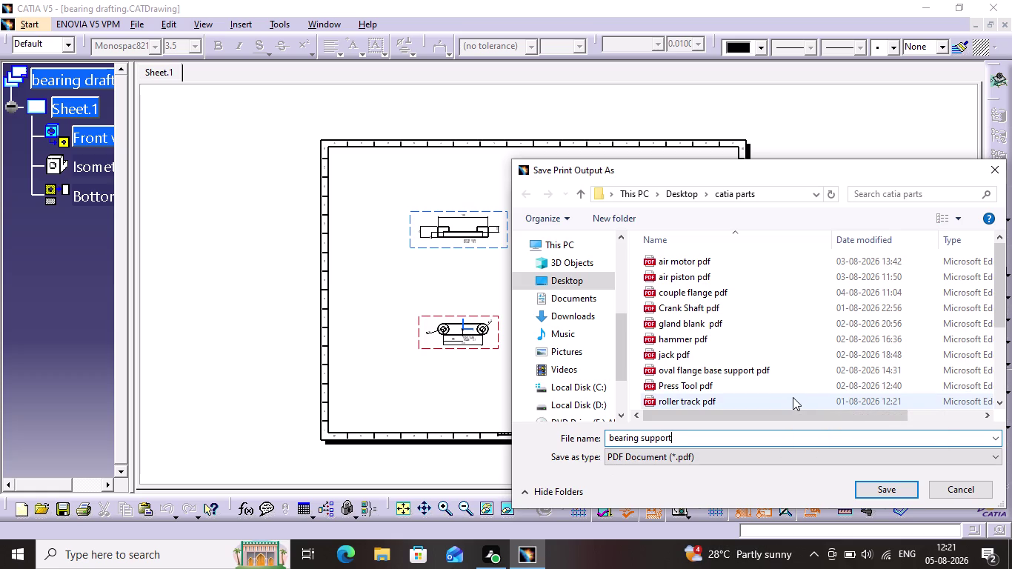
key(space)
text(pd)
key(BackSpace)
text(df)
key(Return)
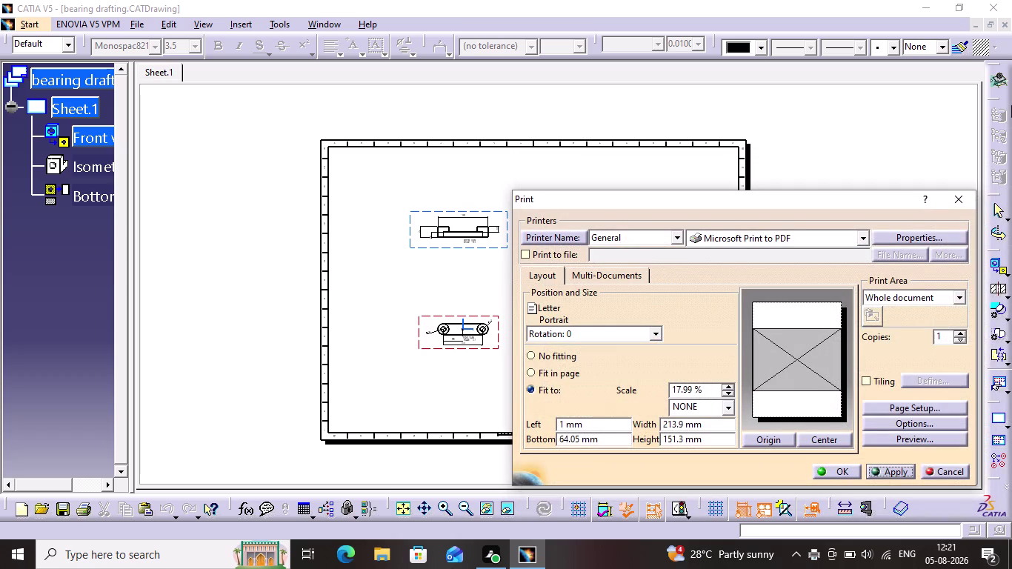
Close the repeated PDF save window without saving.
click(826, 468)
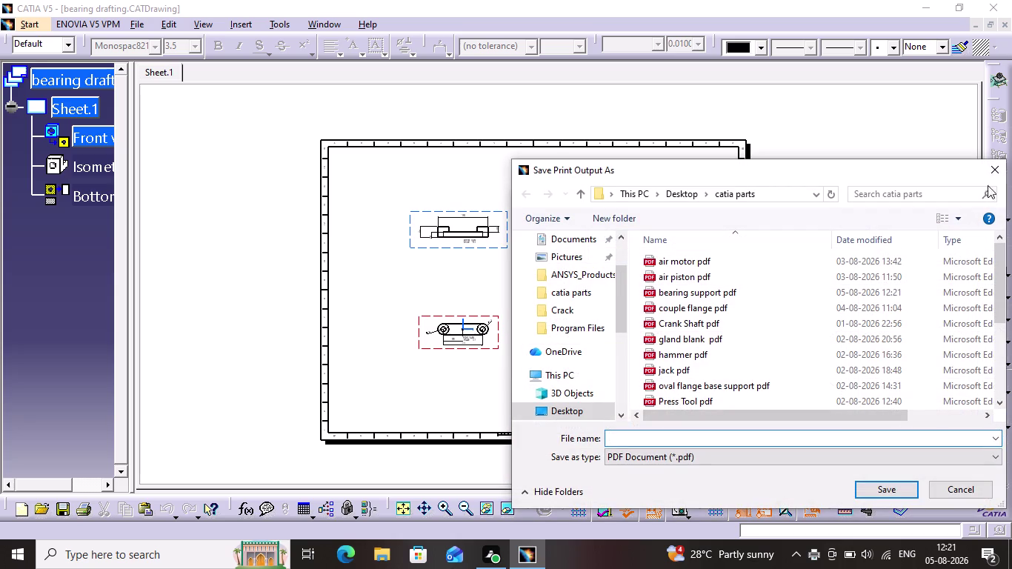
click(983, 168)
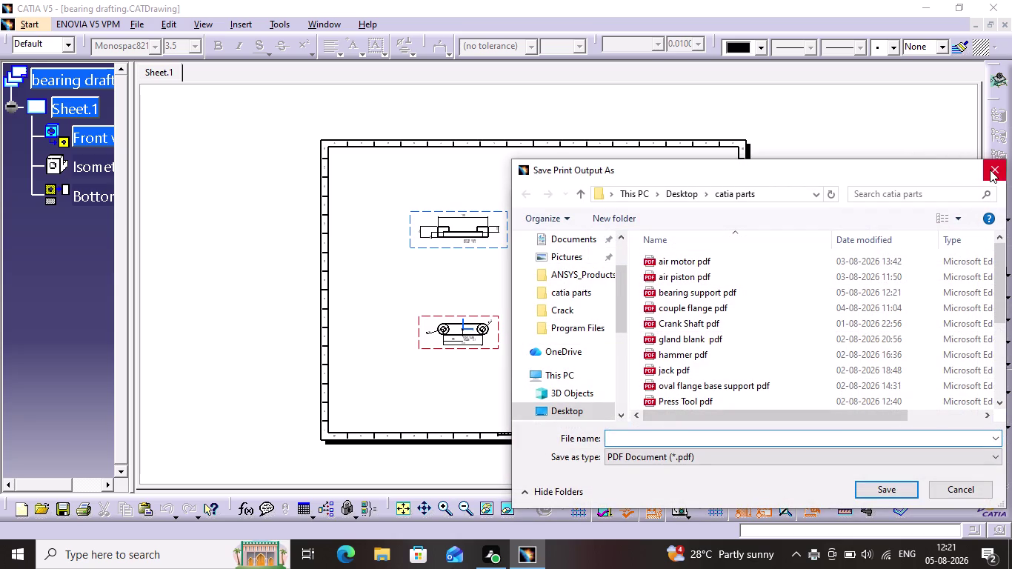
click(990, 170)
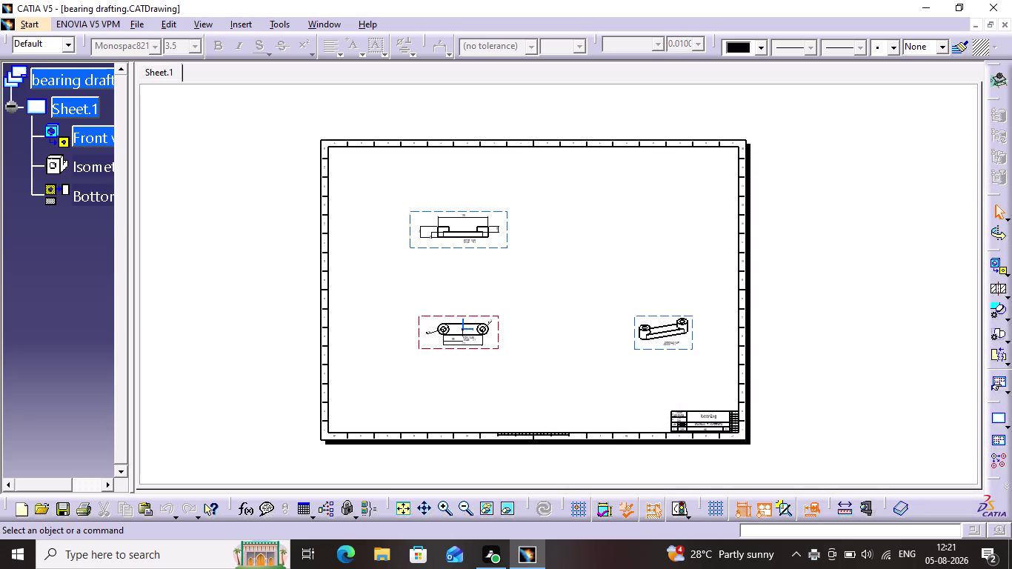